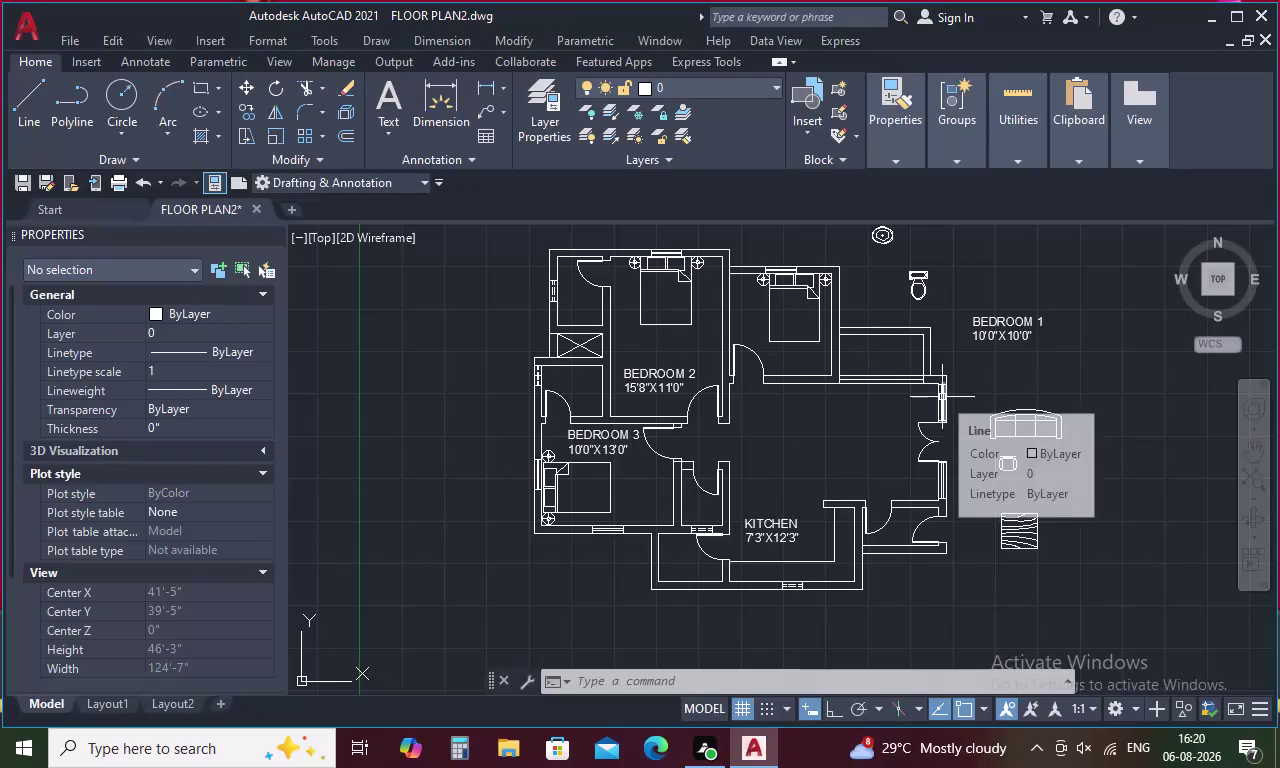
Move the sofa block from beside the drawing against the living-room wall below Bedroom 2.
scroll(down, 3)
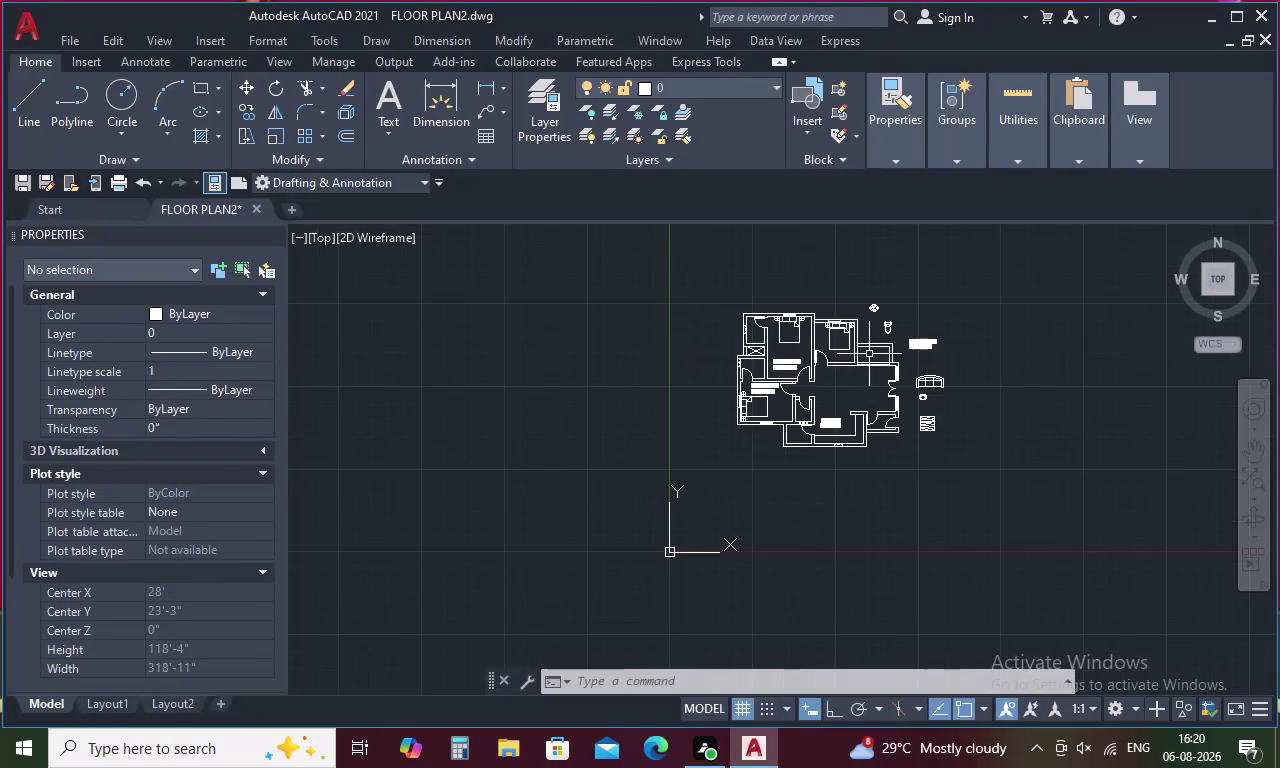
scroll(up, 3)
scroll(down, 3)
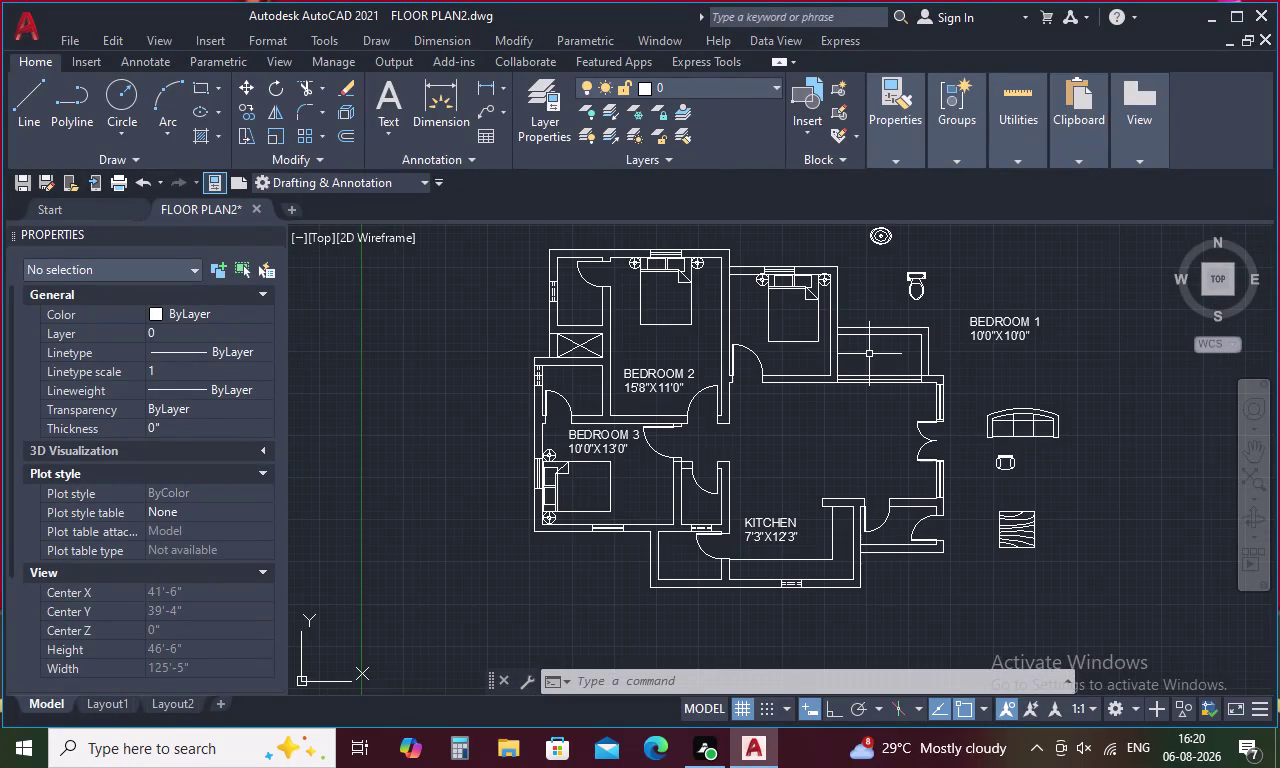
click(1029, 431)
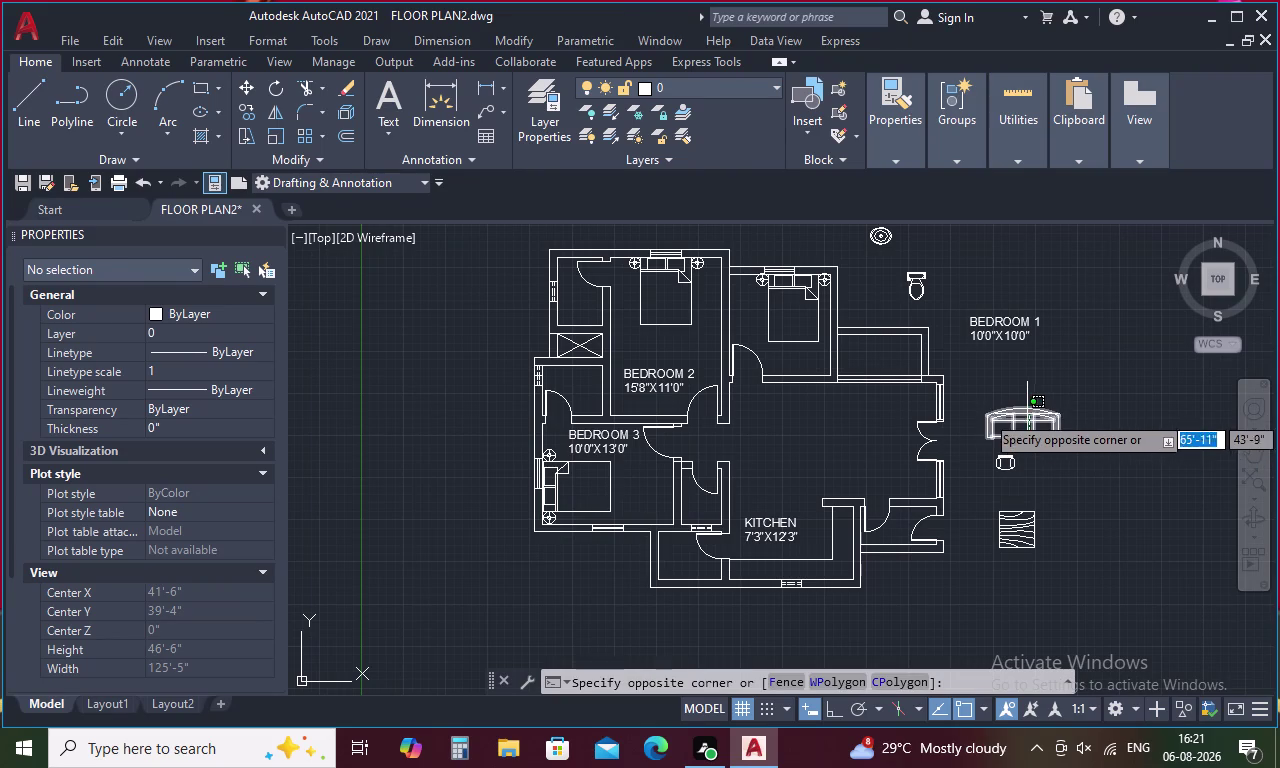
click(1025, 414)
right_click(1025, 414)
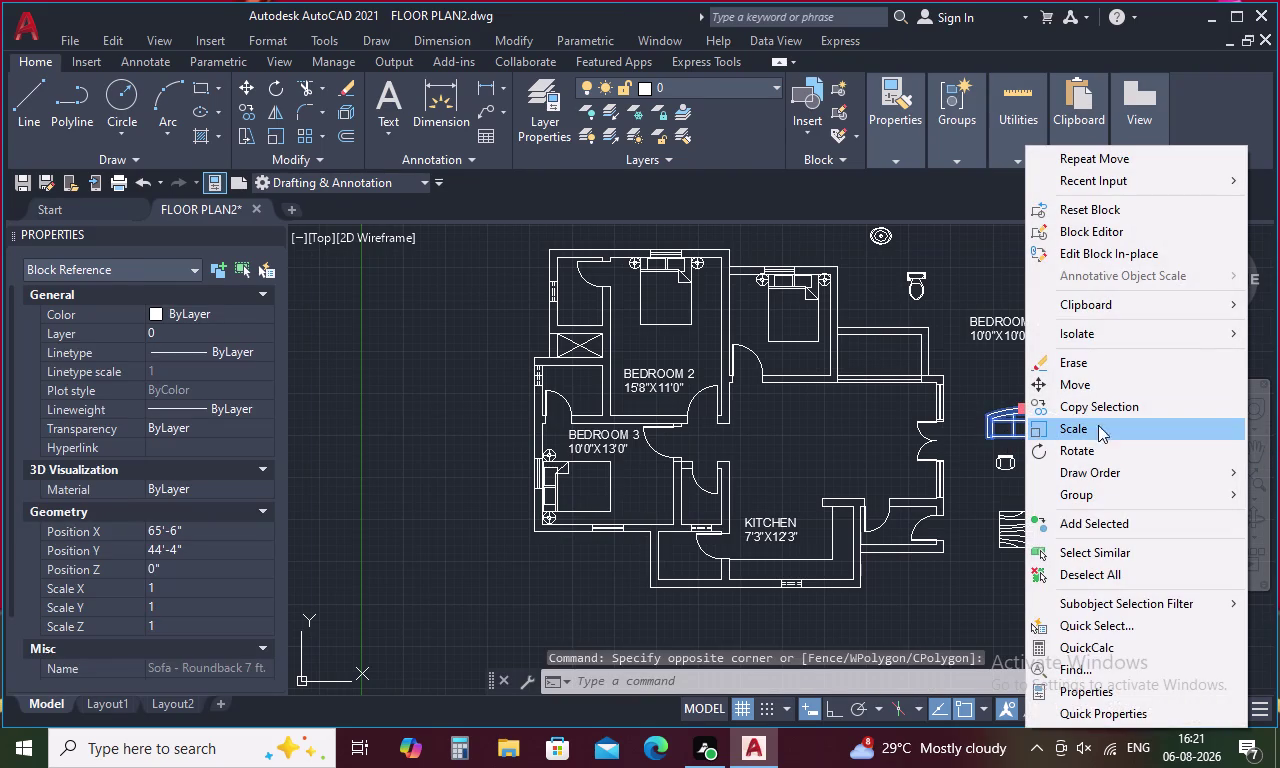
click(1076, 382)
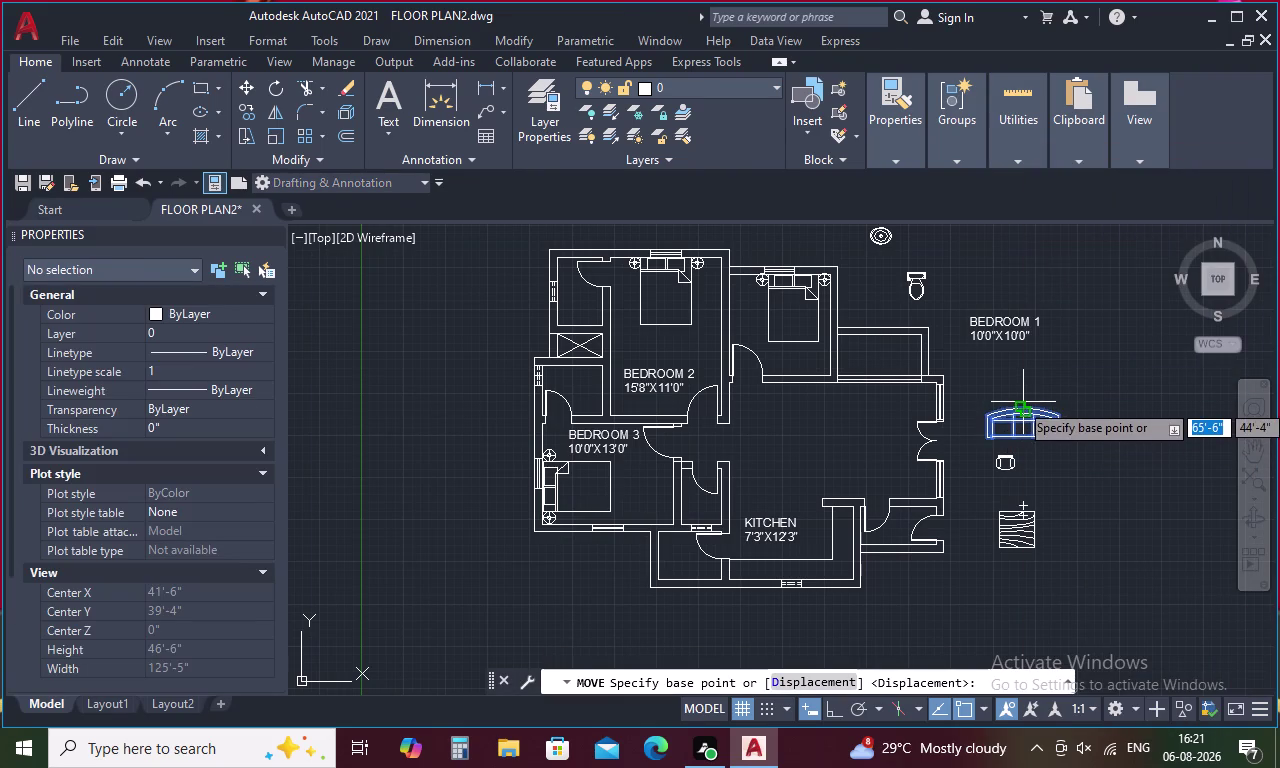
click(1023, 408)
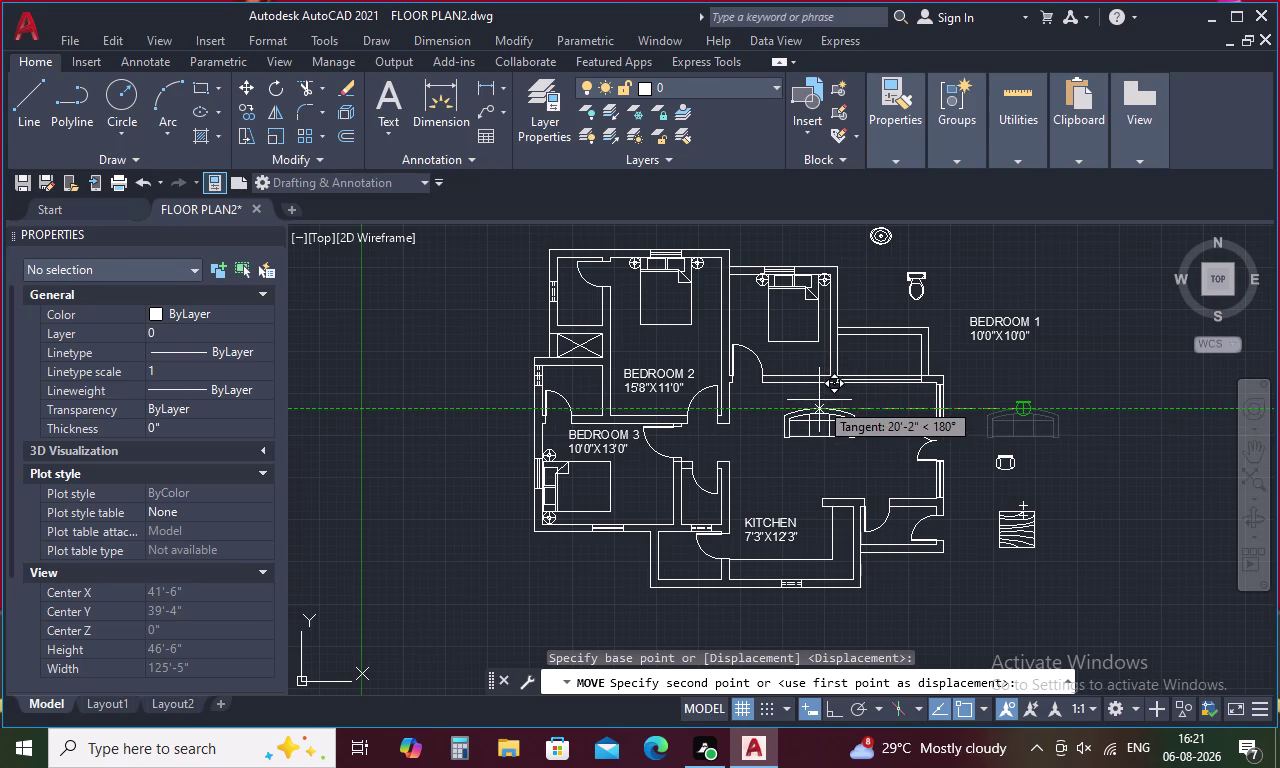
click(819, 393)
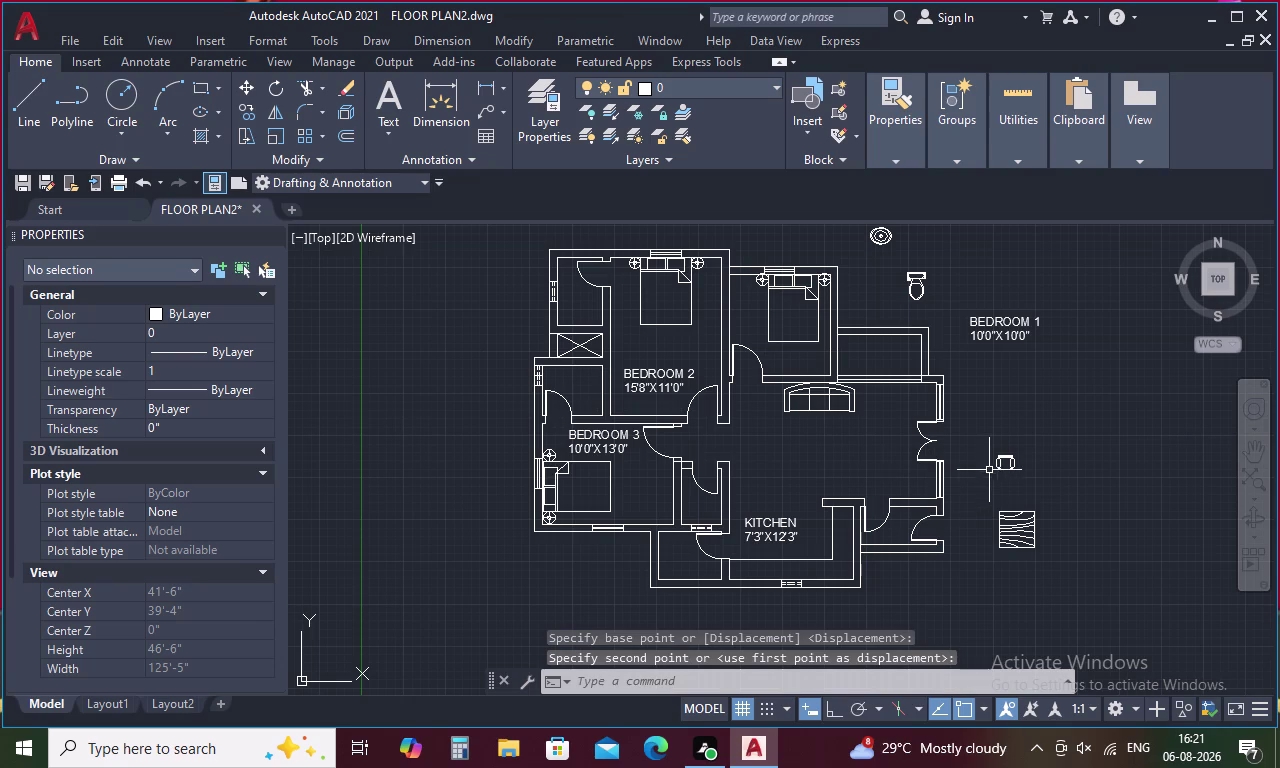
click(997, 467)
Move the desk chair into the living area next to the sofa.
right_click(1007, 462)
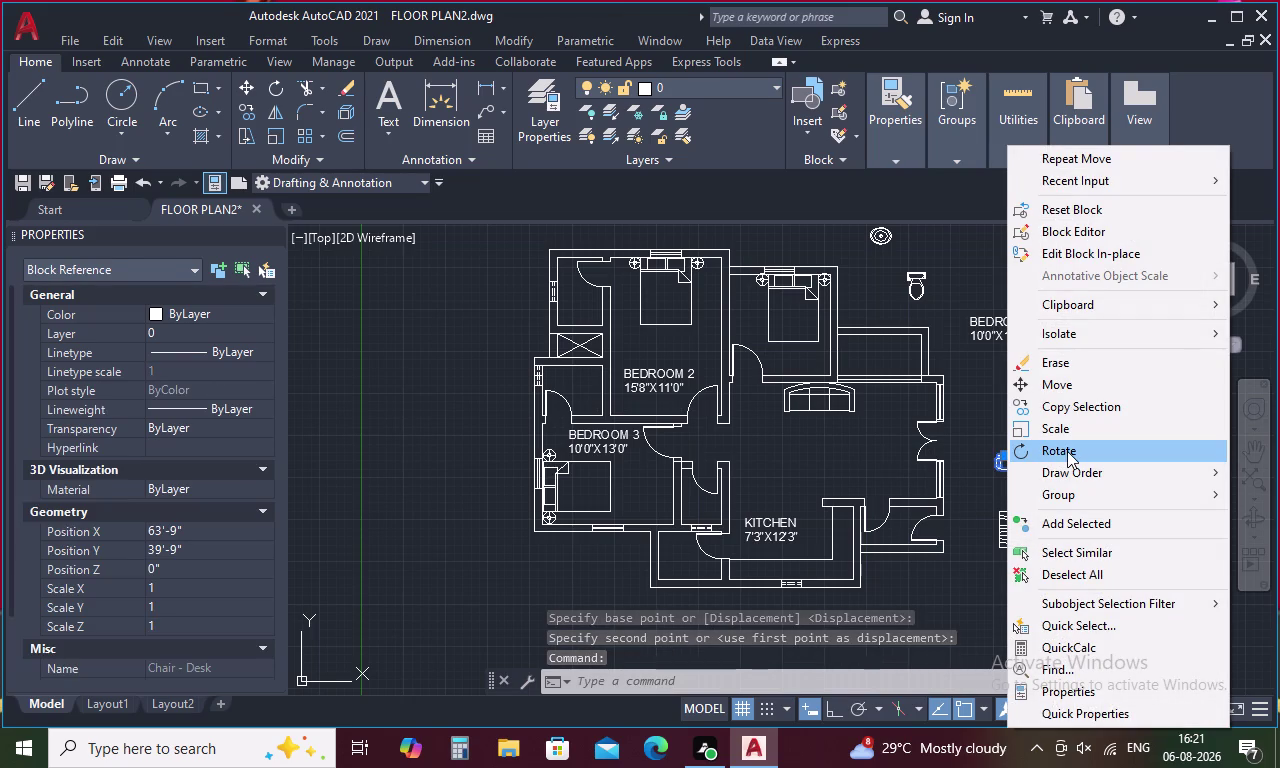
click(1061, 379)
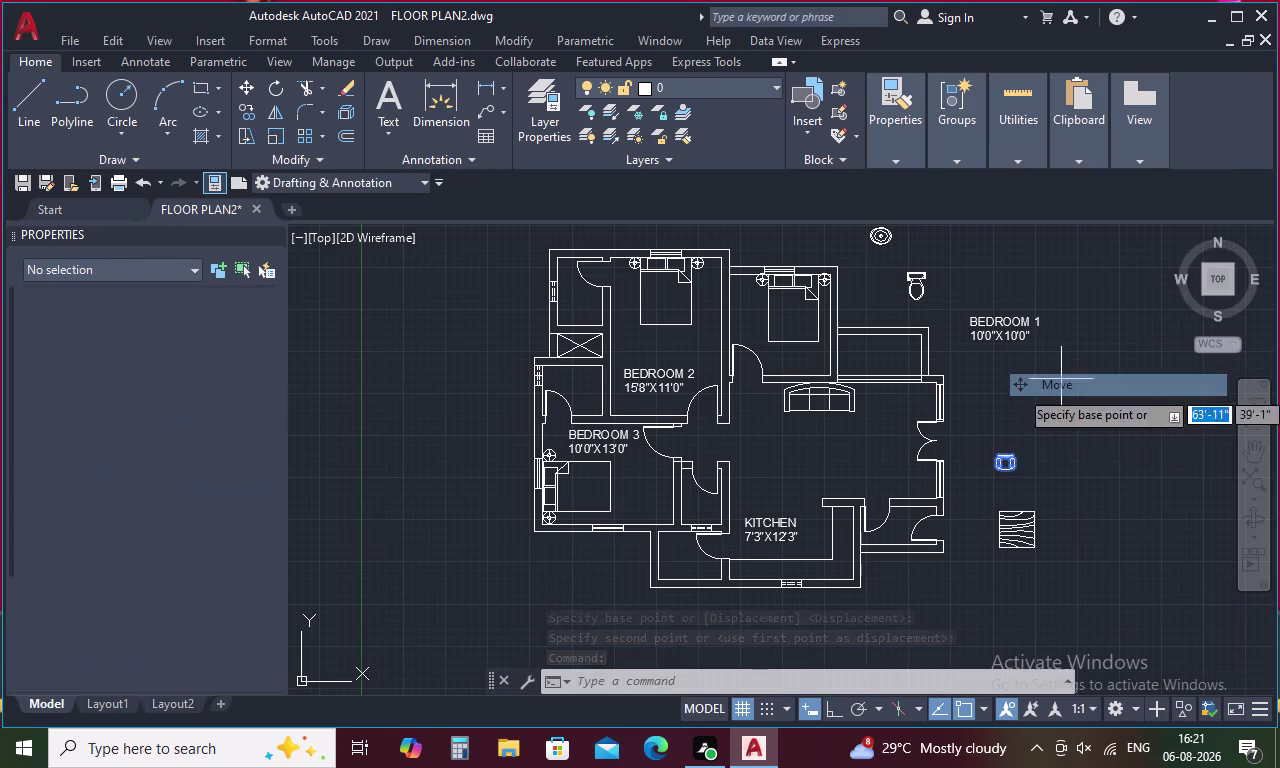
click(1002, 452)
click(873, 421)
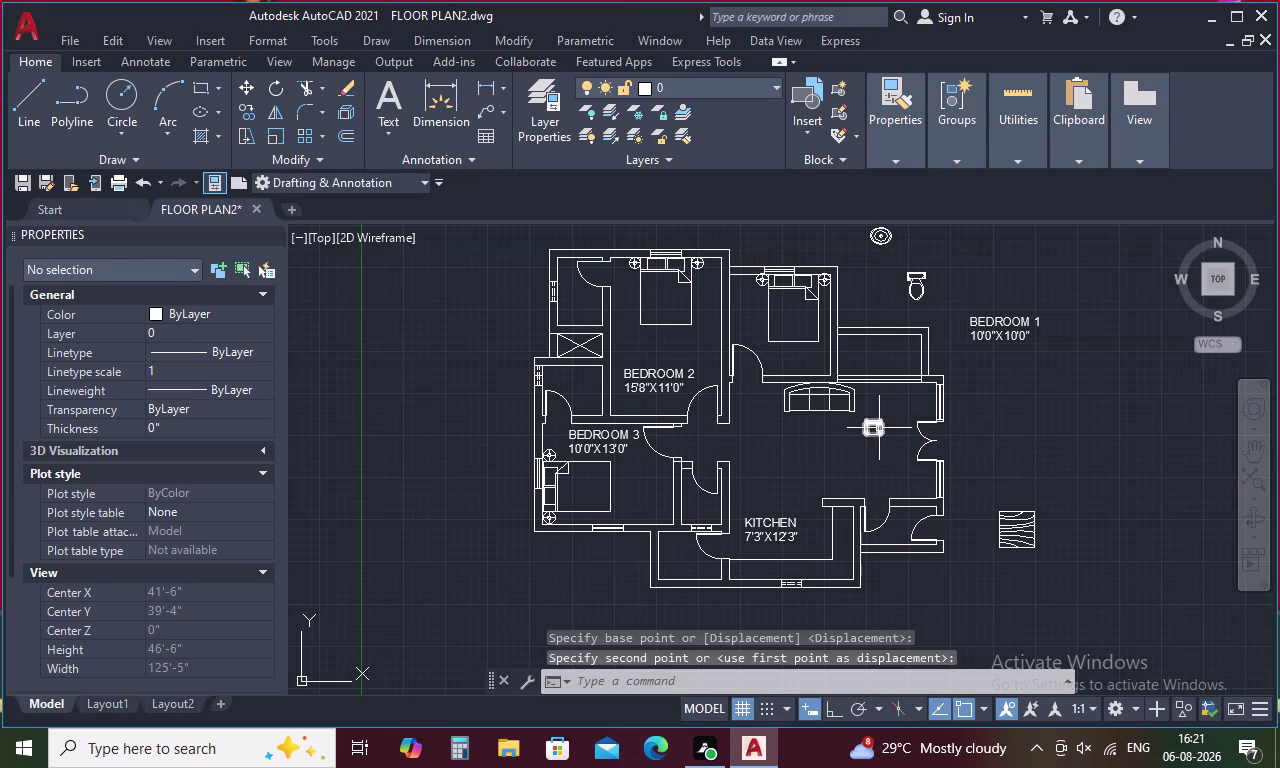
Rotate the desk chair 90° with ortho mode on.
click(879, 428)
right_click(879, 428)
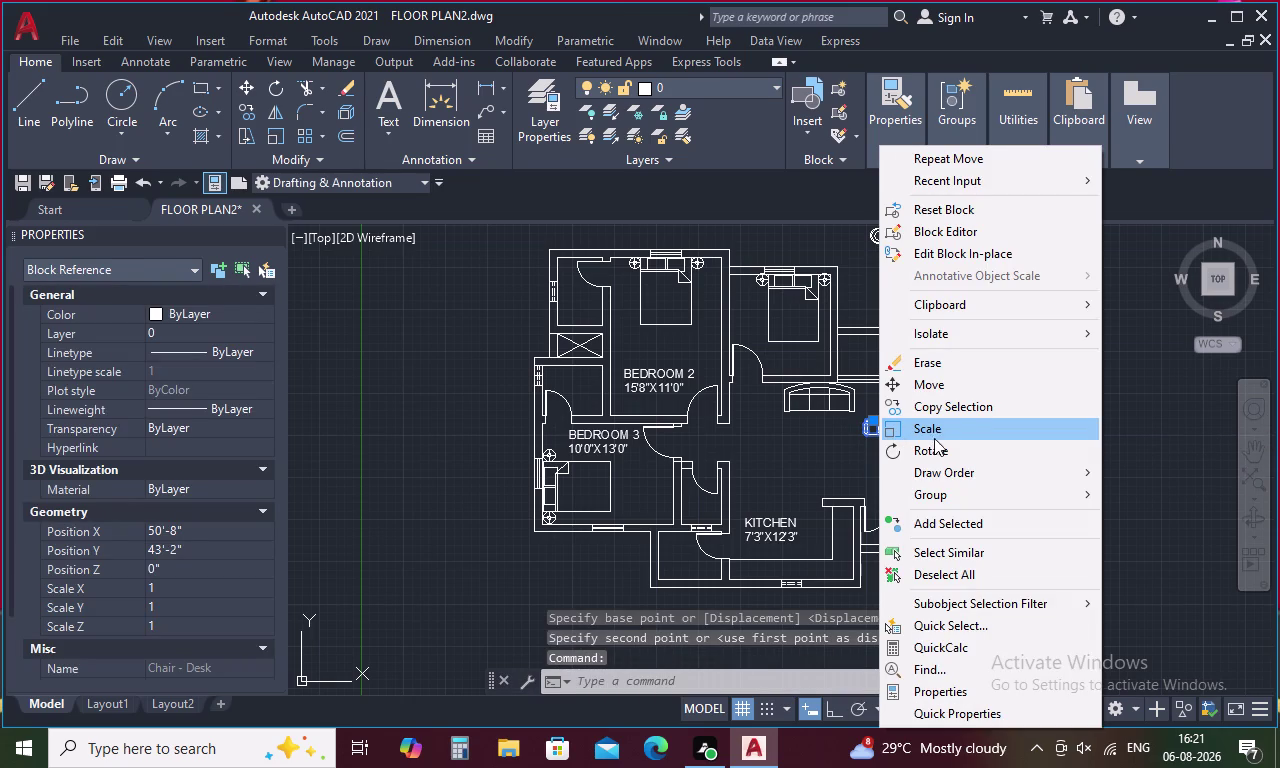
click(934, 450)
click(872, 420)
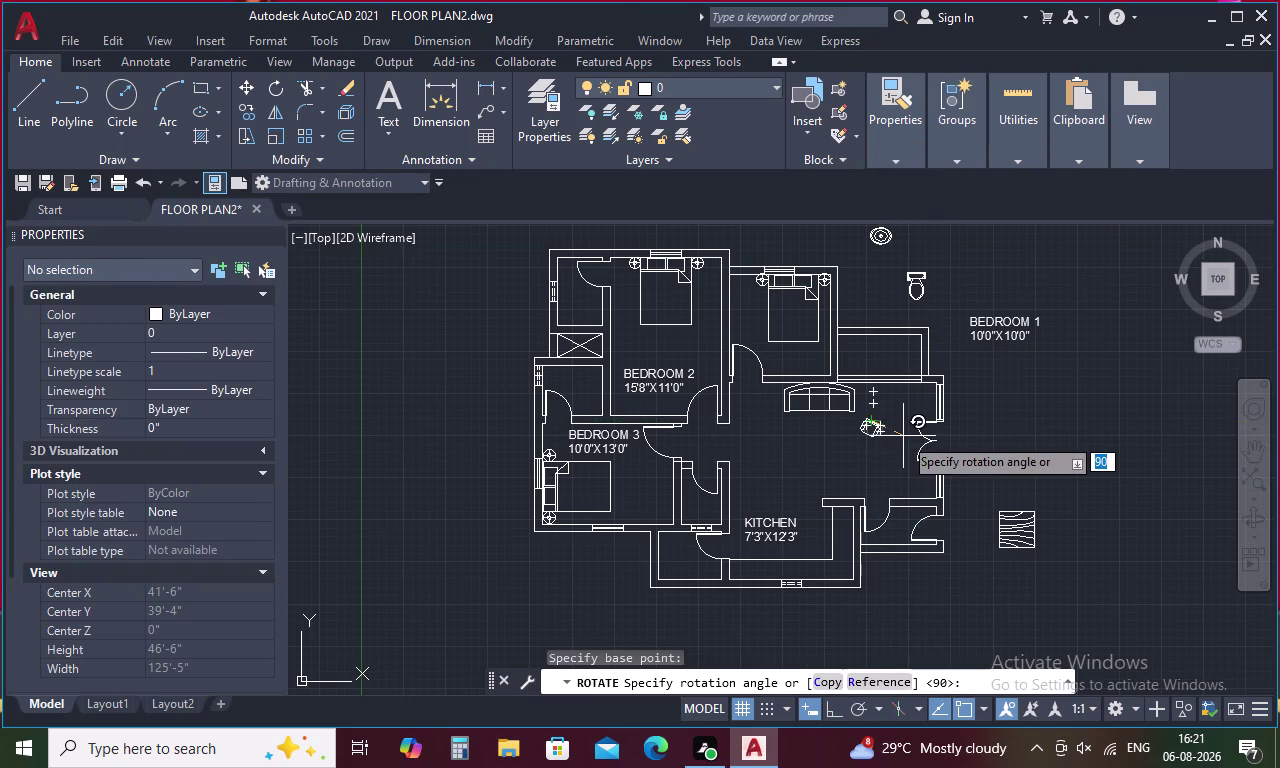
key(F8)
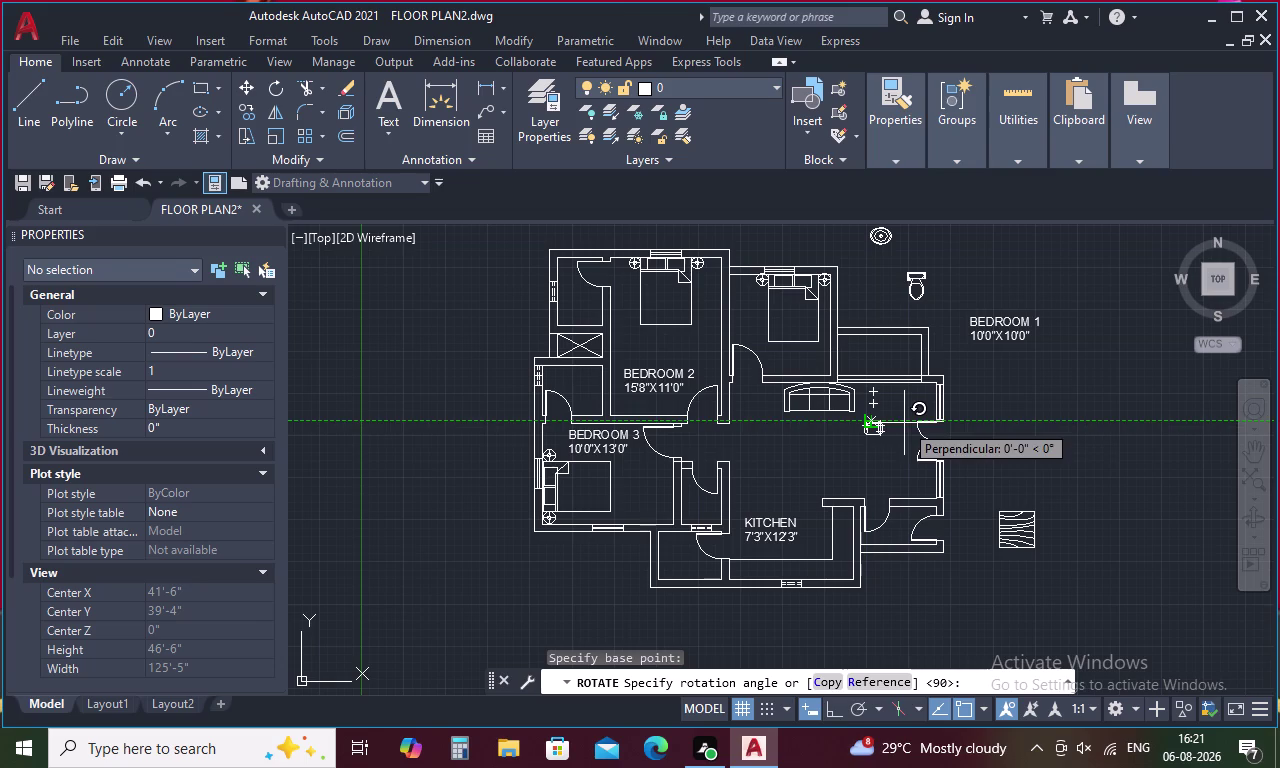
click(890, 469)
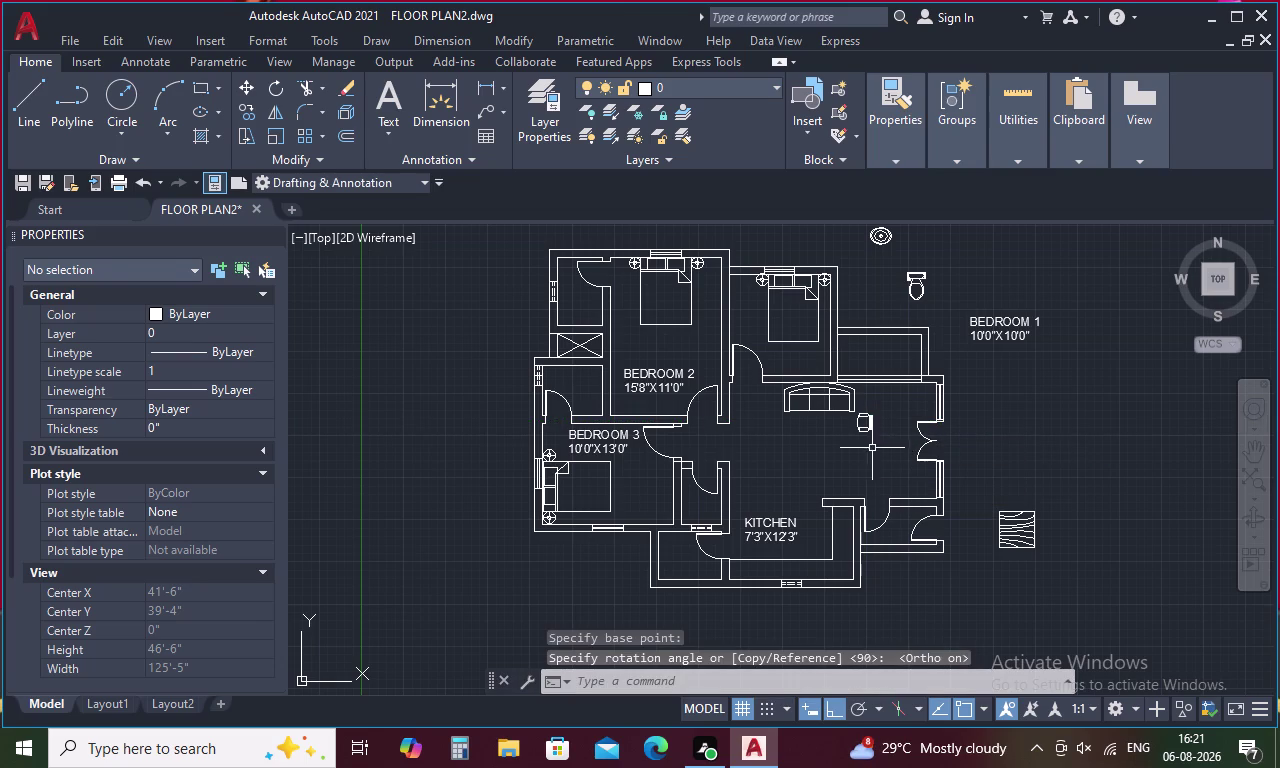
Scale the desk chair by a factor of 2.
click(869, 425)
right_click(869, 425)
click(925, 429)
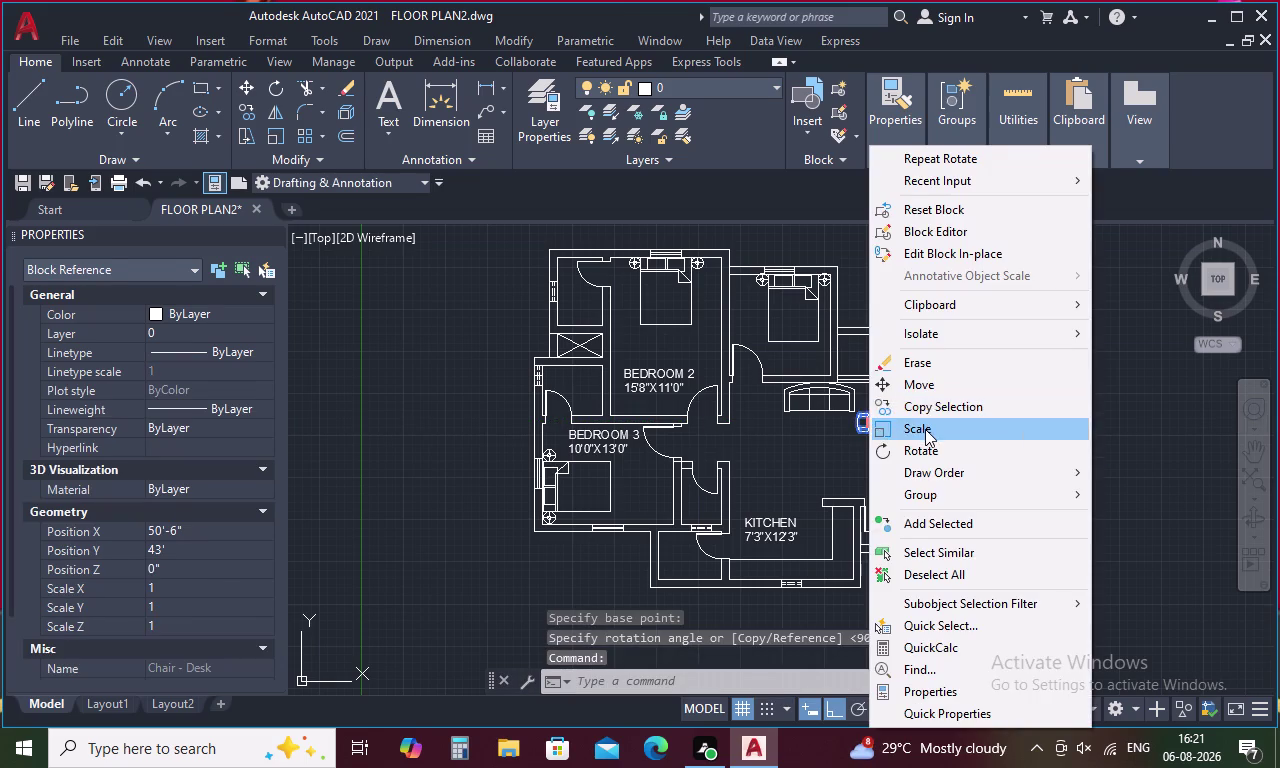
click(862, 411)
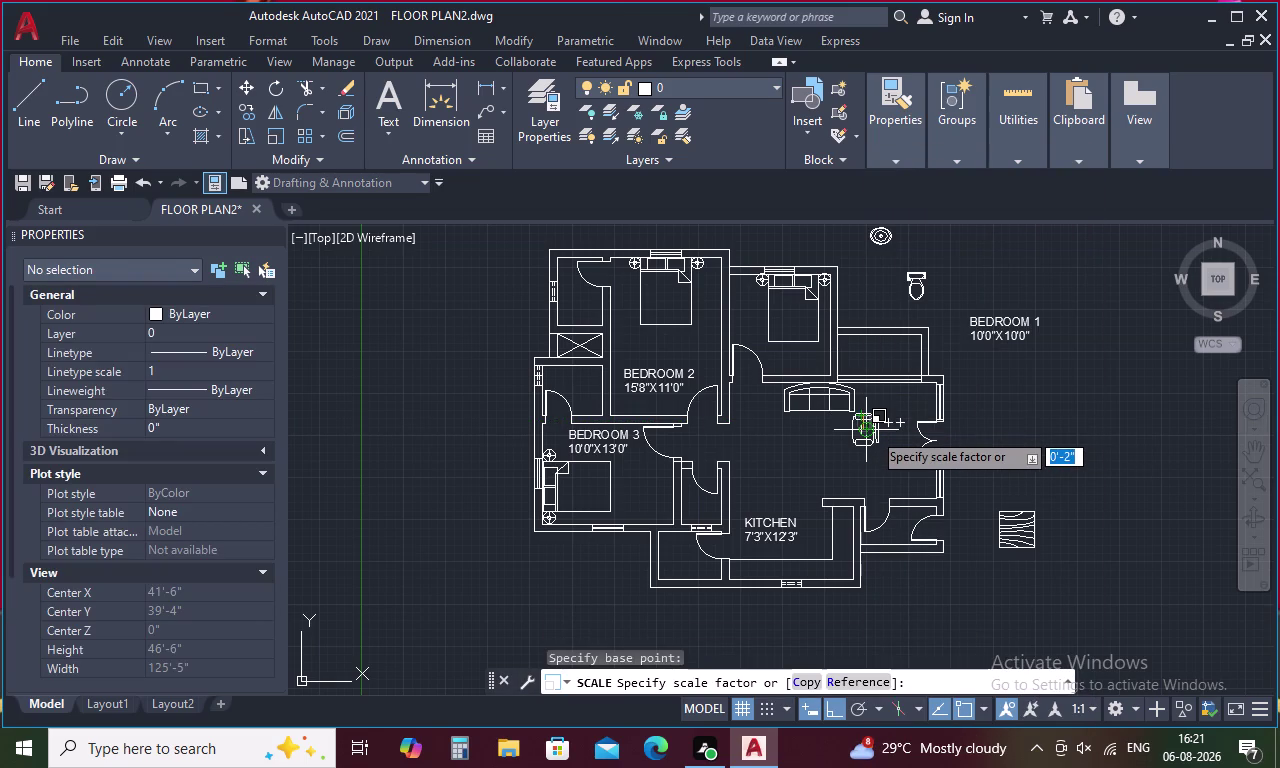
click(872, 431)
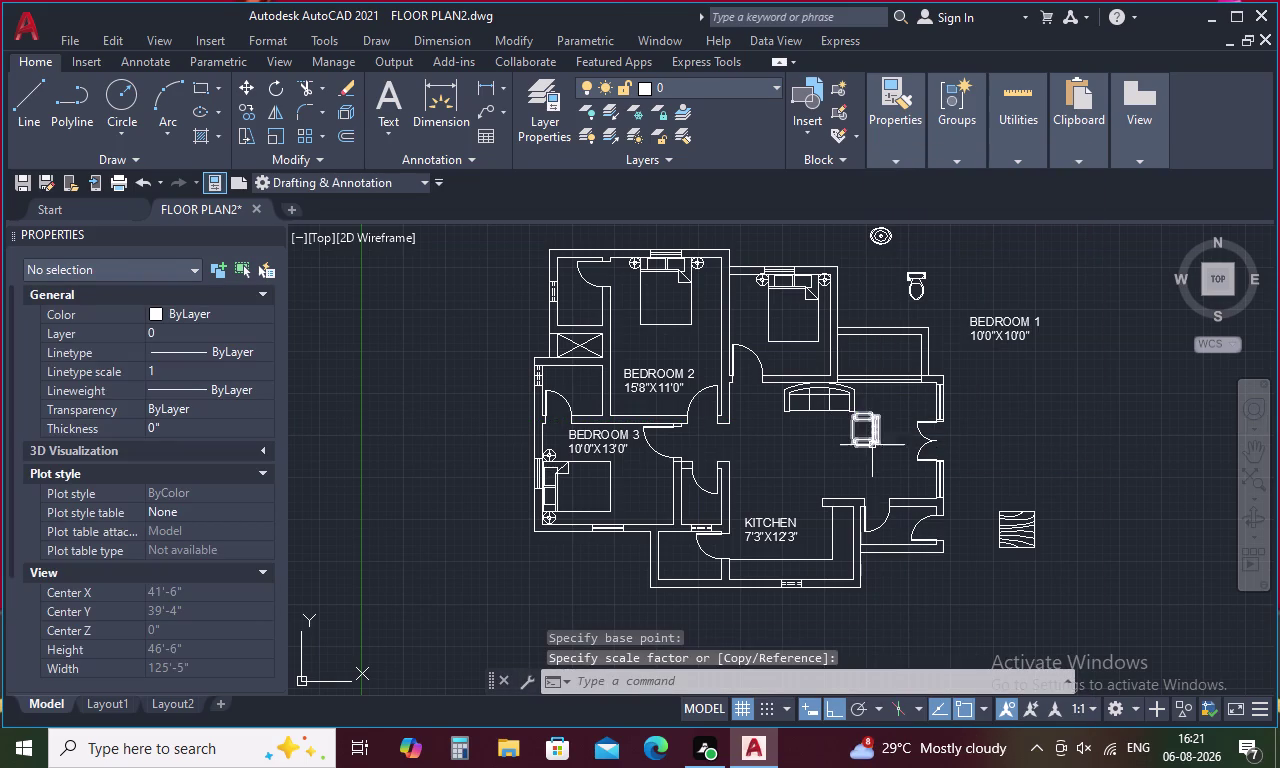
click(874, 439)
right_click(874, 439)
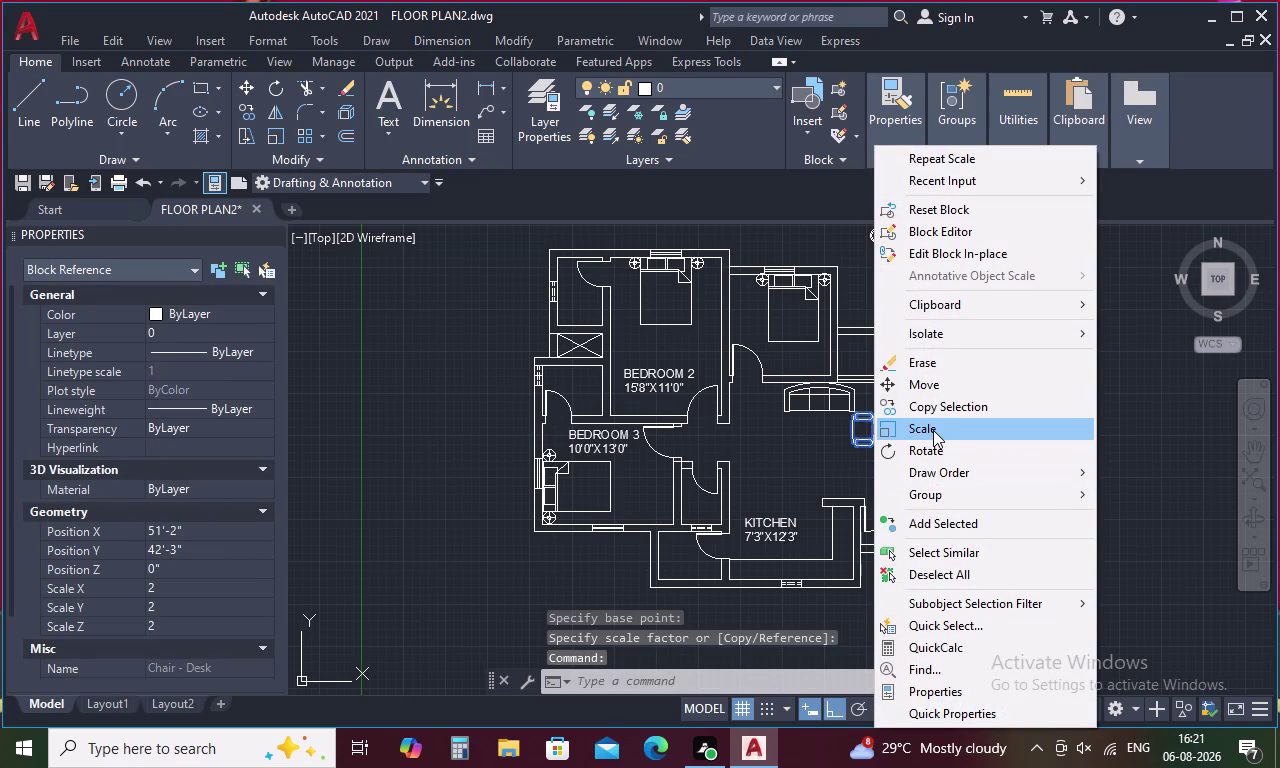
key(Escape)
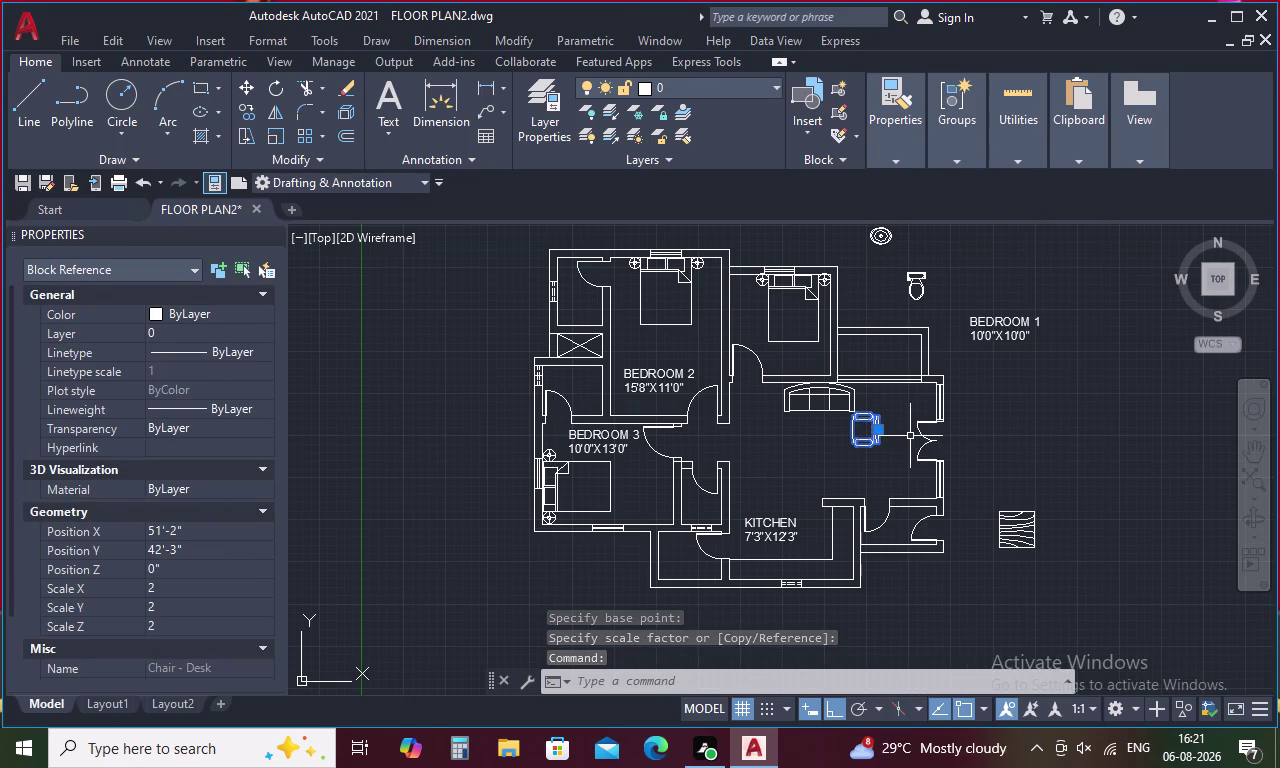
Start the MIRROR command using the MI alias.
key(m)
key(i)
key(space)
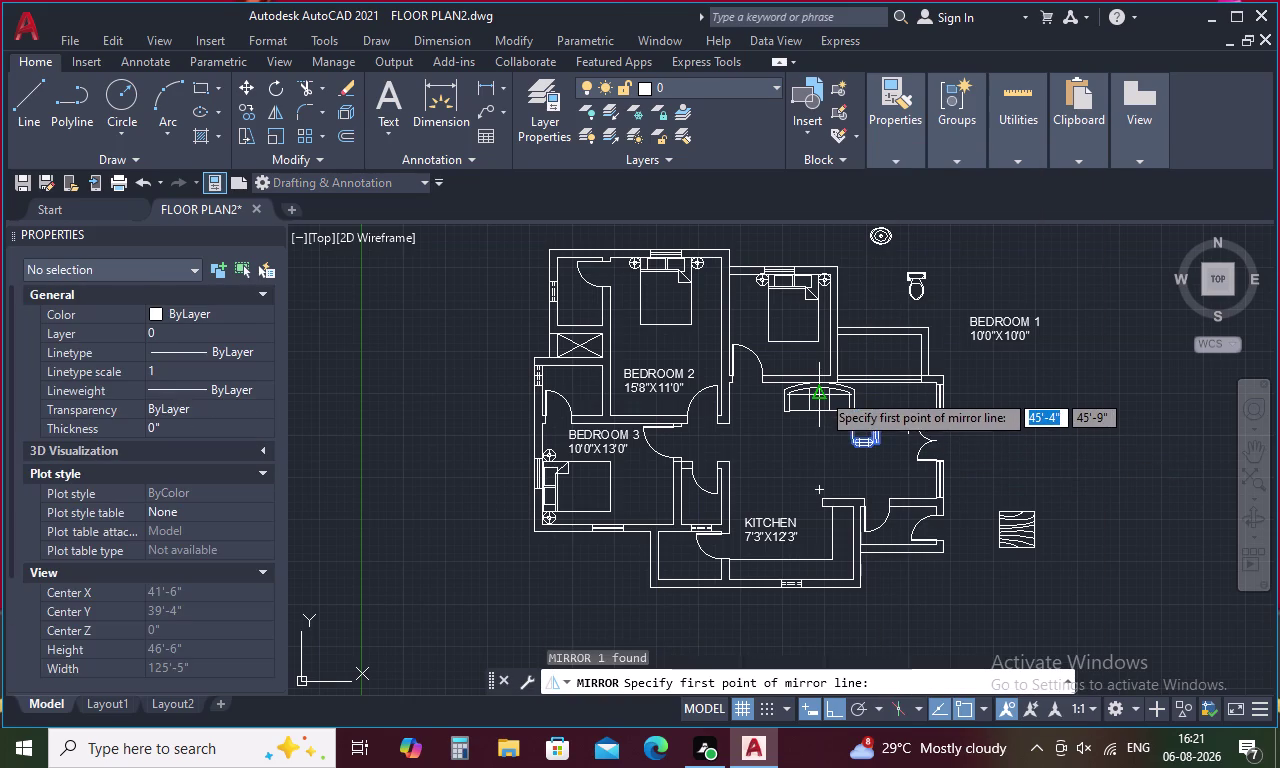
Mirror the chair about a vertical line through the sofa centre, keeping the original.
click(821, 390)
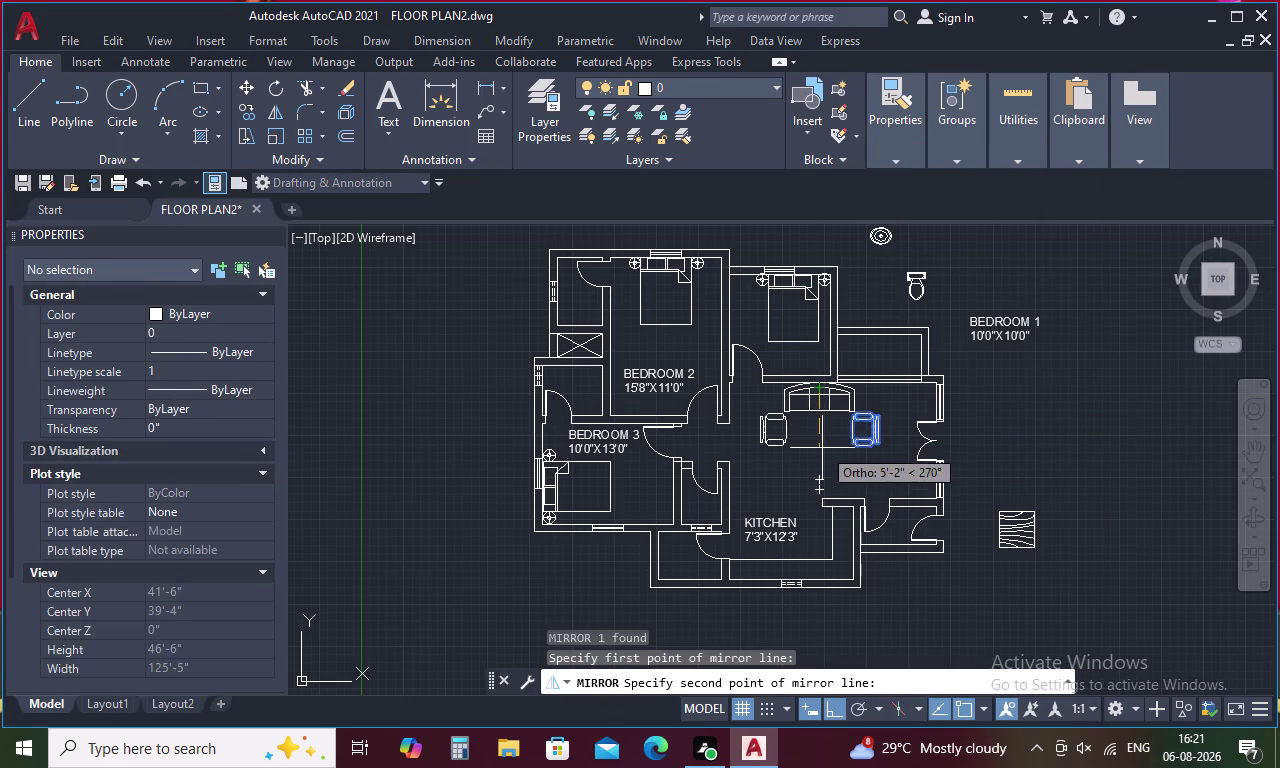
click(822, 448)
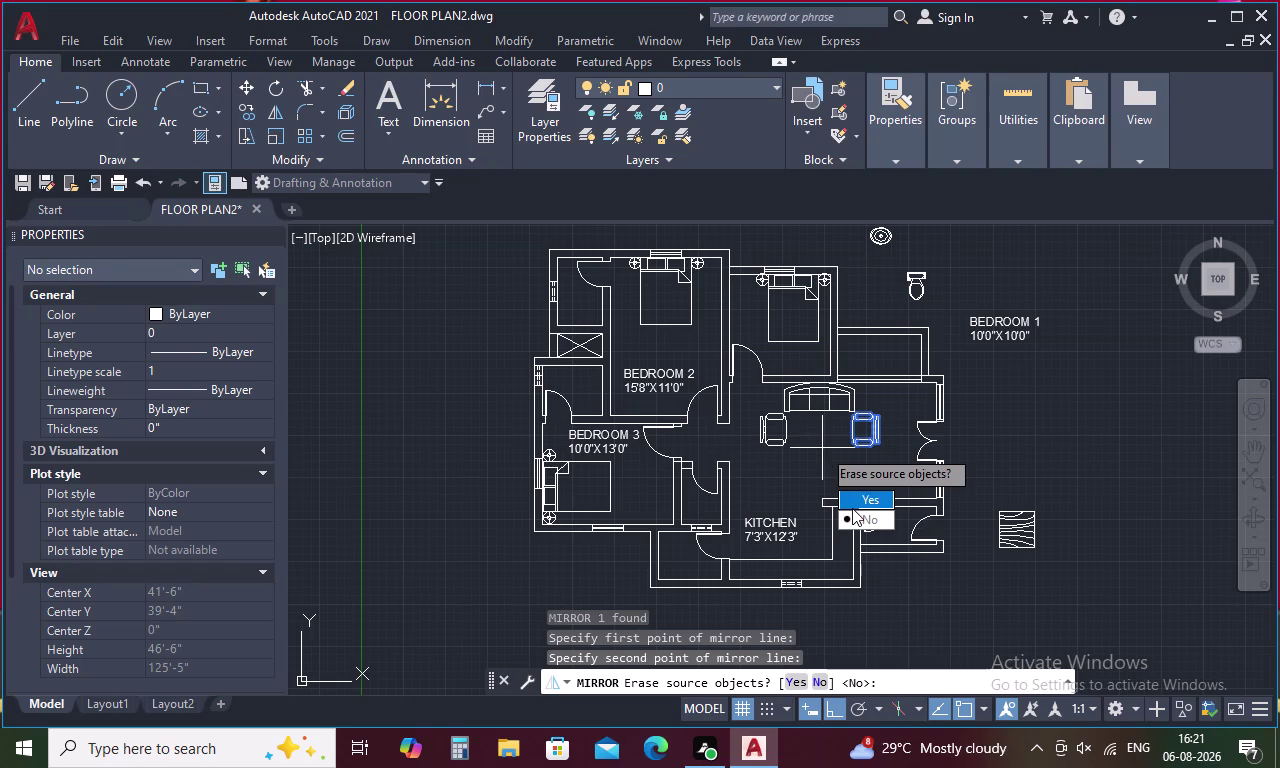
drag(865, 518, 822, 448)
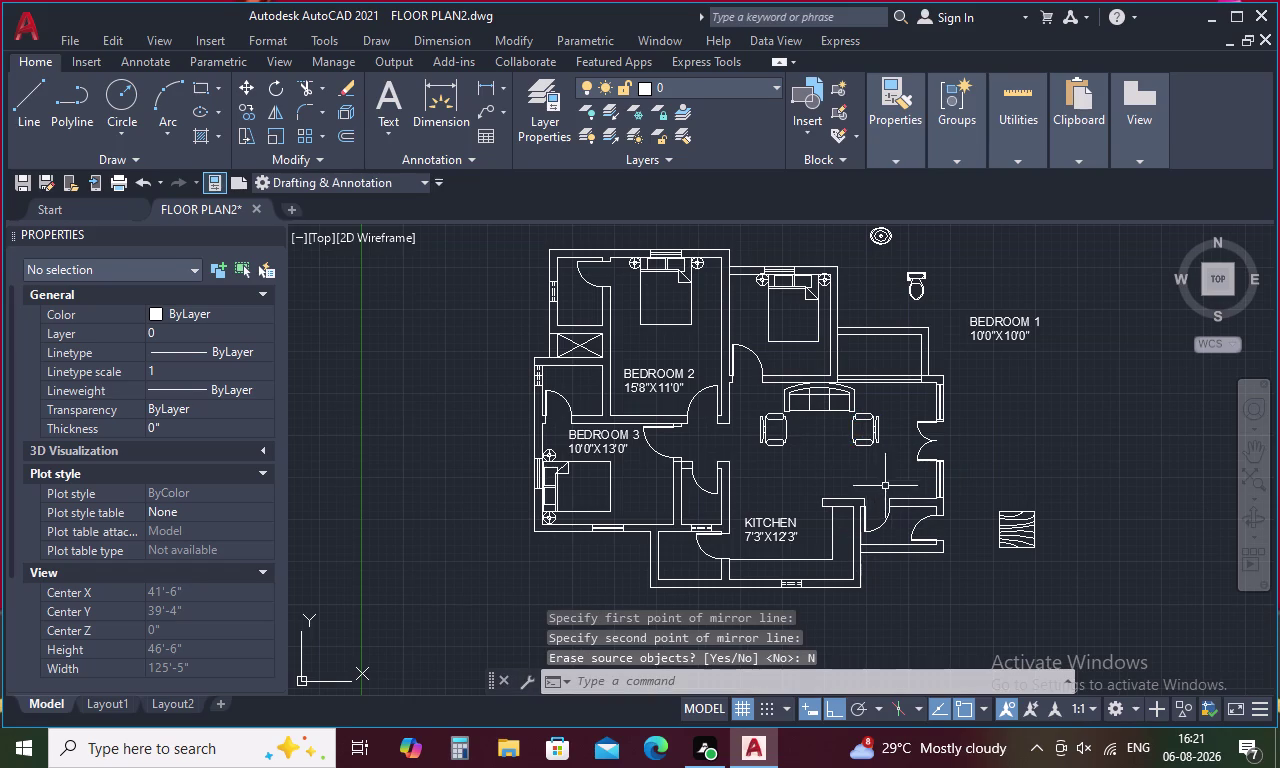
Move the square wooden table between the two chairs.
click(1021, 537)
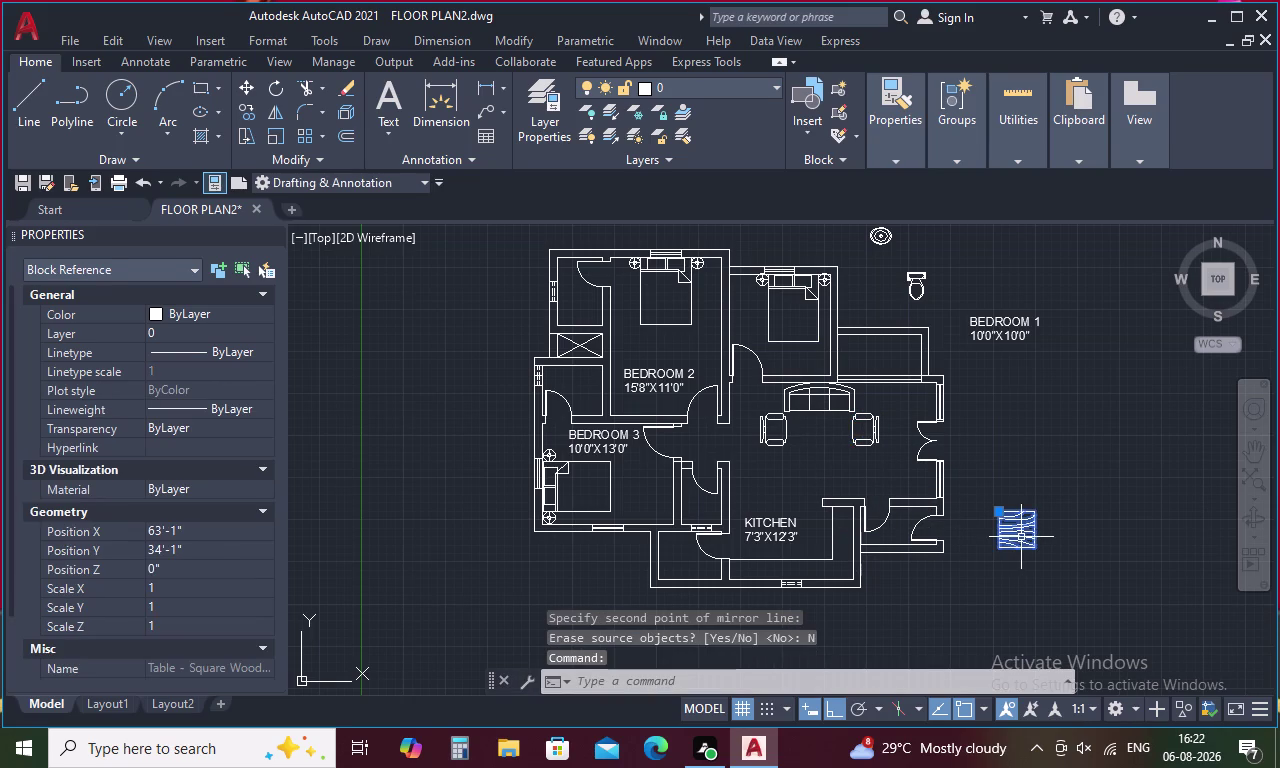
right_click(1021, 537)
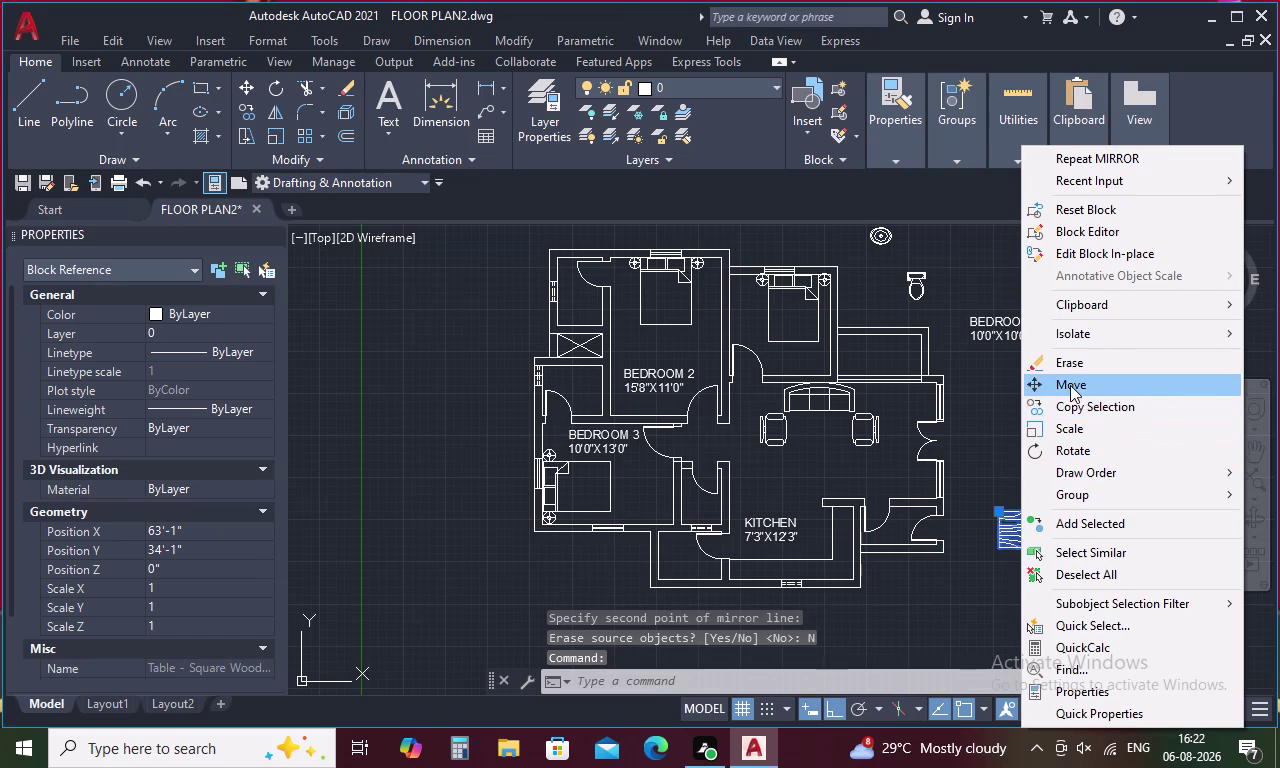
click(1070, 385)
click(1018, 512)
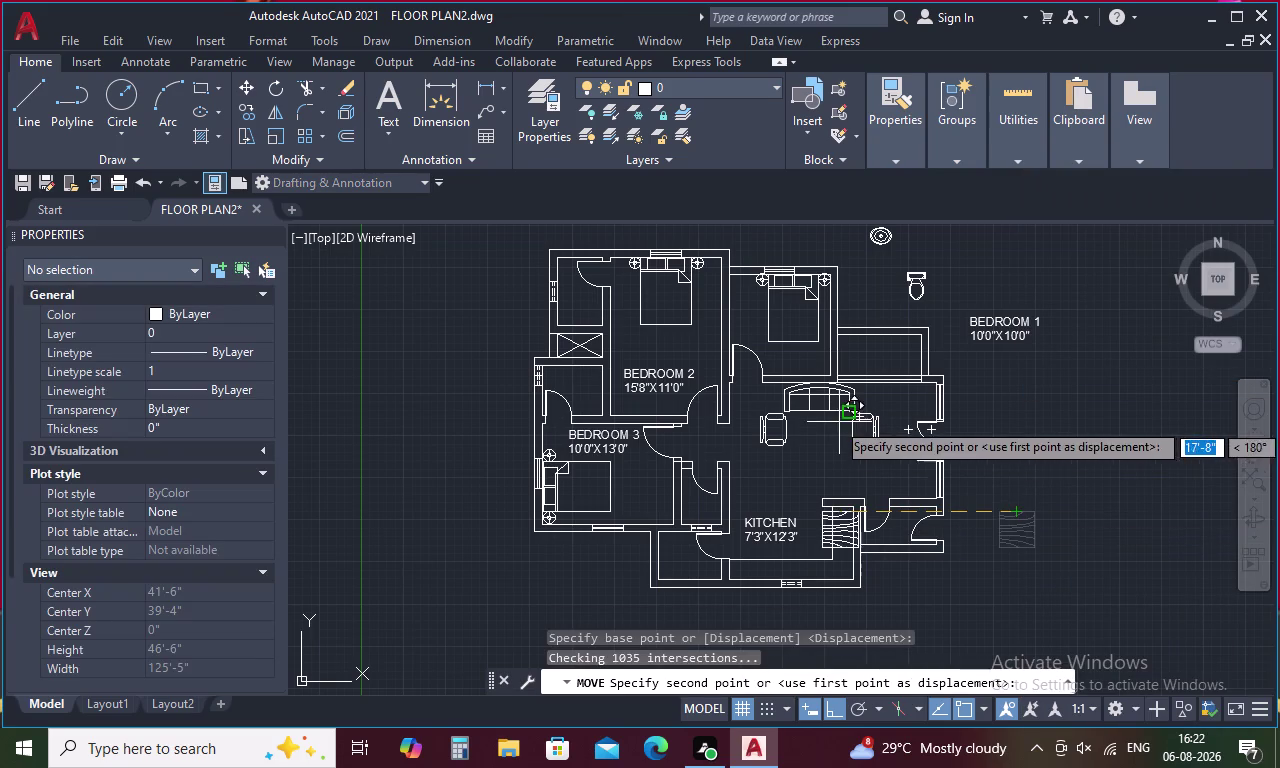
key(F8)
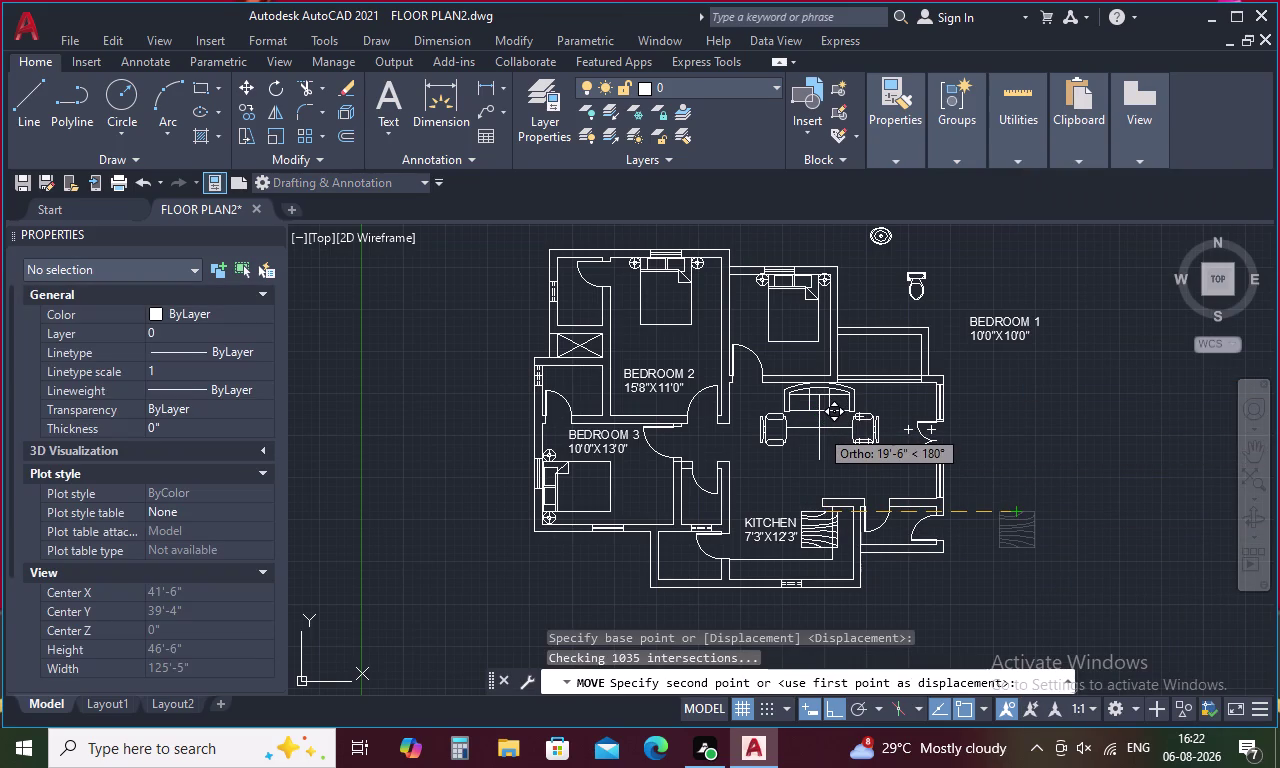
click(816, 422)
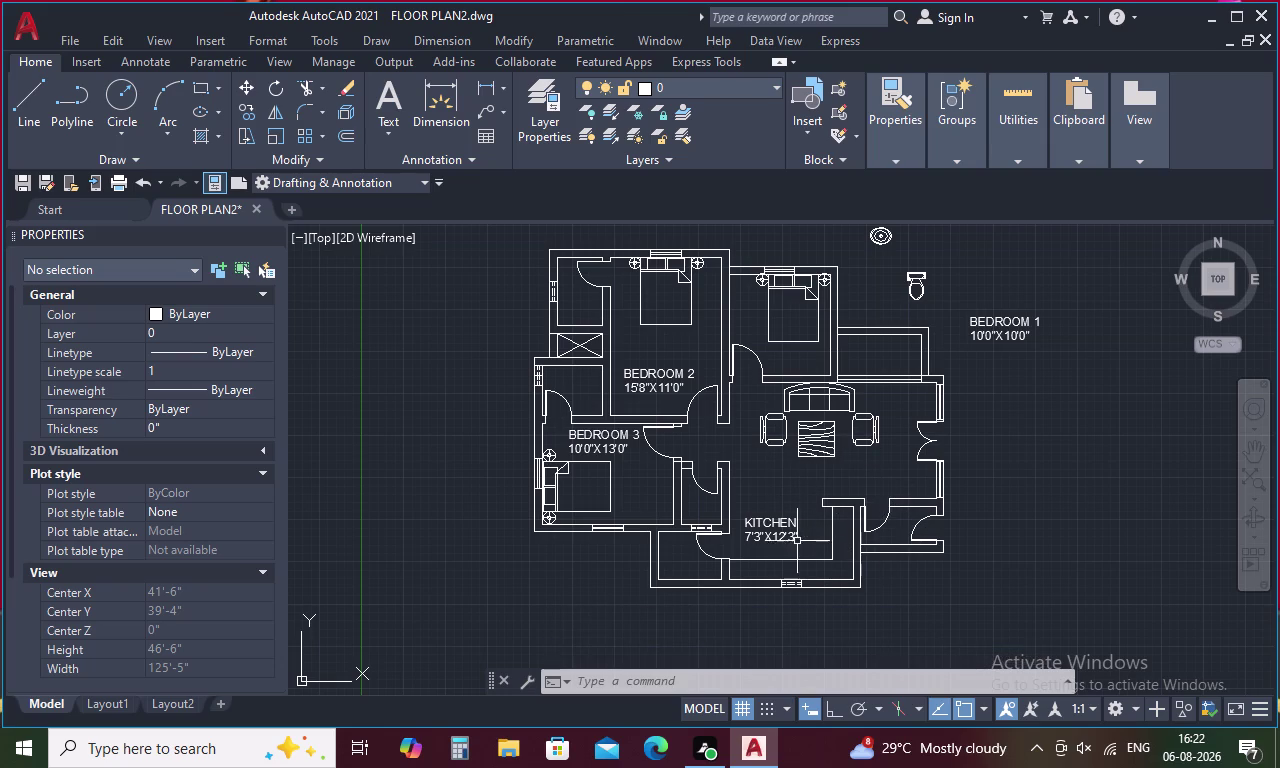
click(916, 273)
right_click(916, 273)
Move the toilet into the bathroom beside Bedroom 2 and snap it onto the wall line.
click(966, 379)
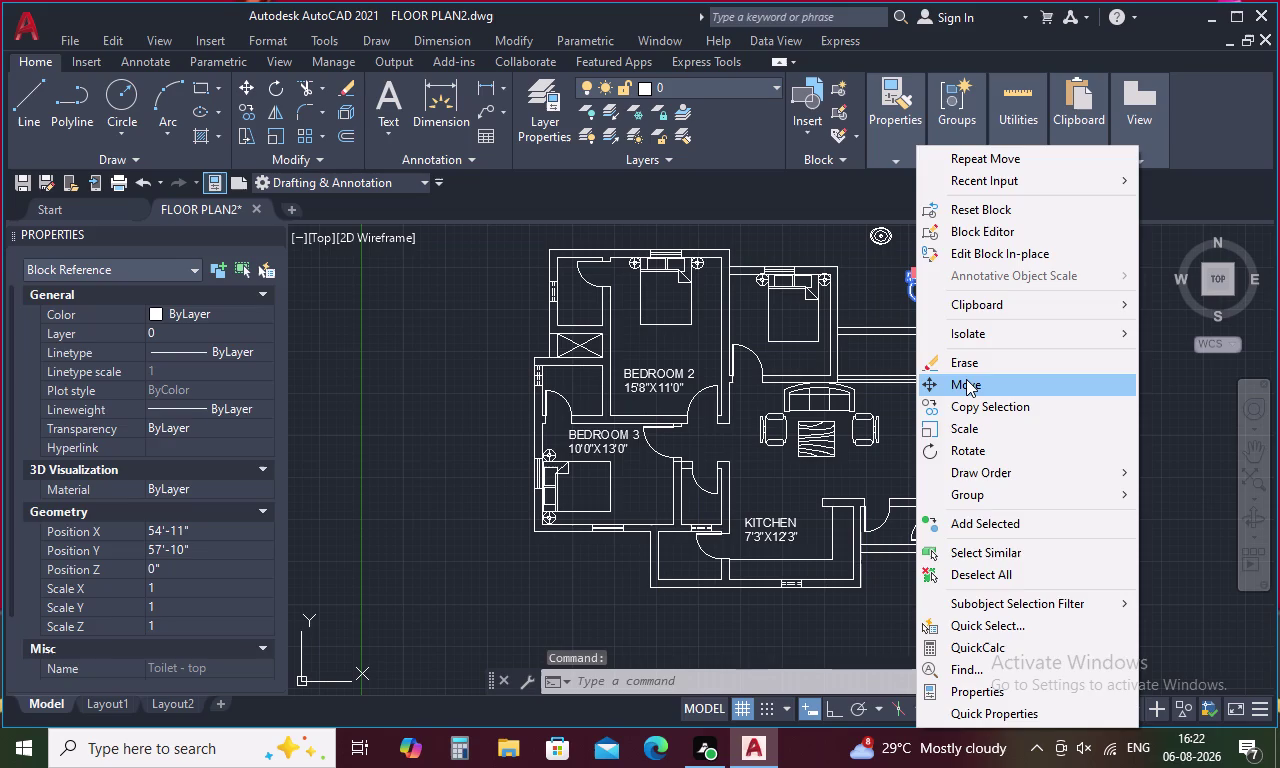
click(916, 273)
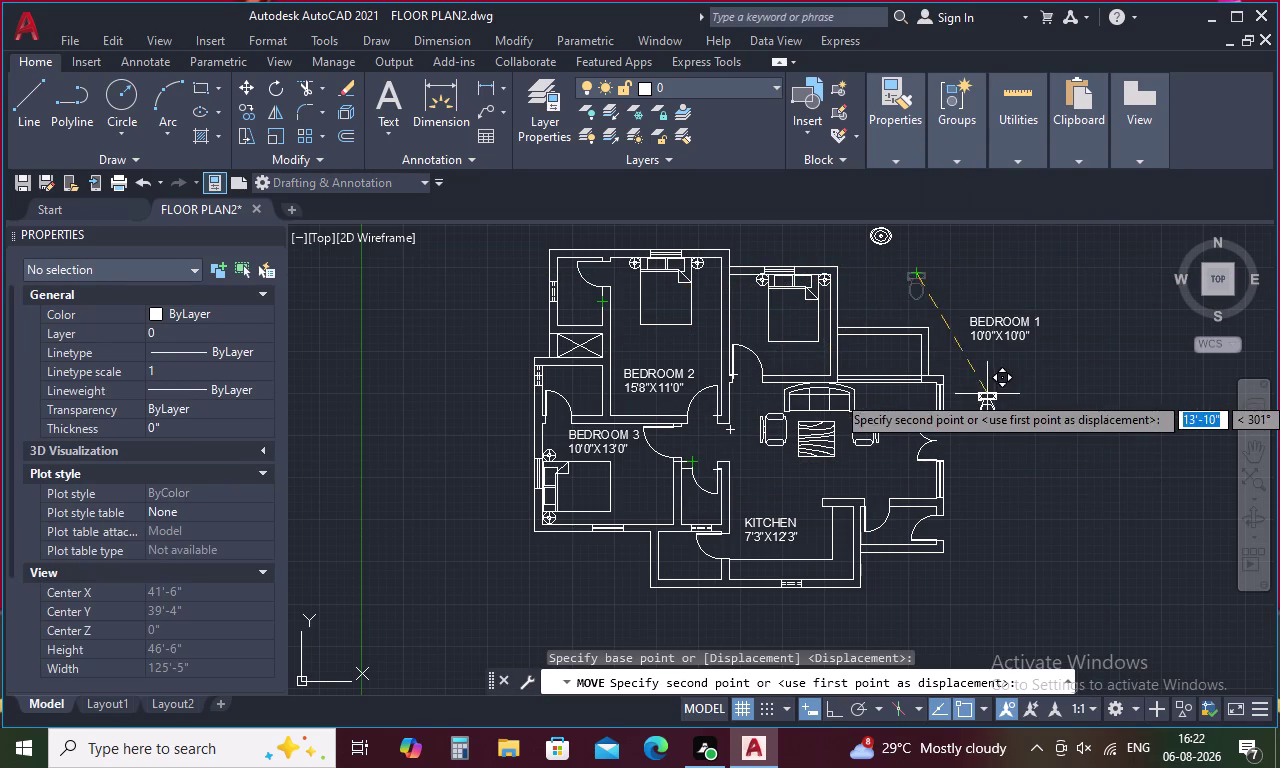
scroll(up, 3)
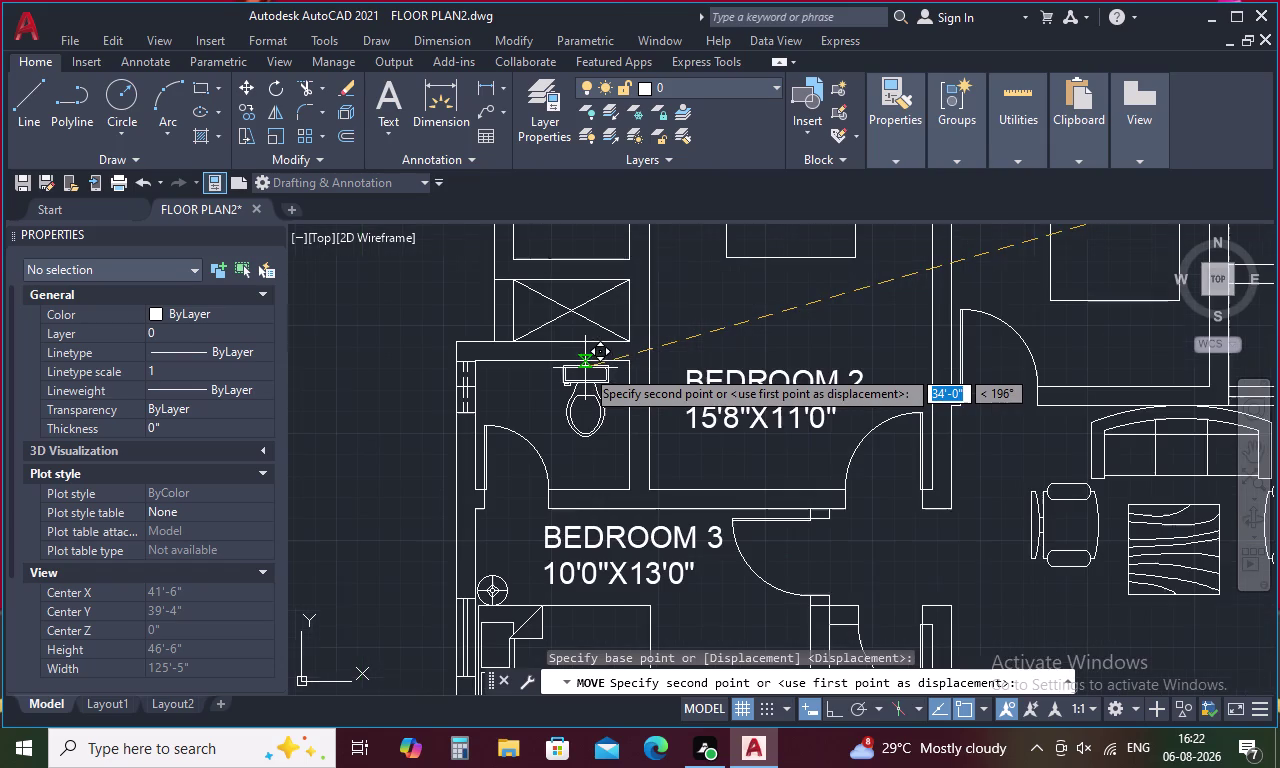
click(598, 366)
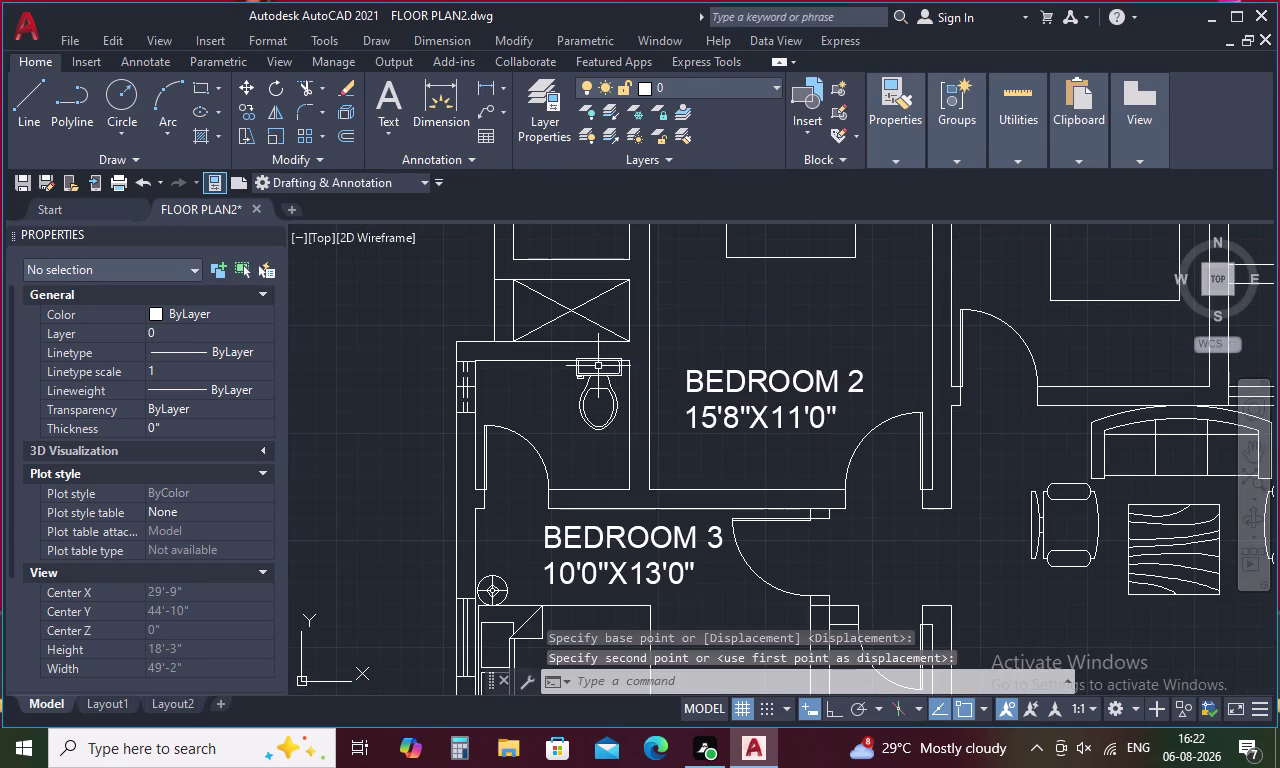
click(598, 360)
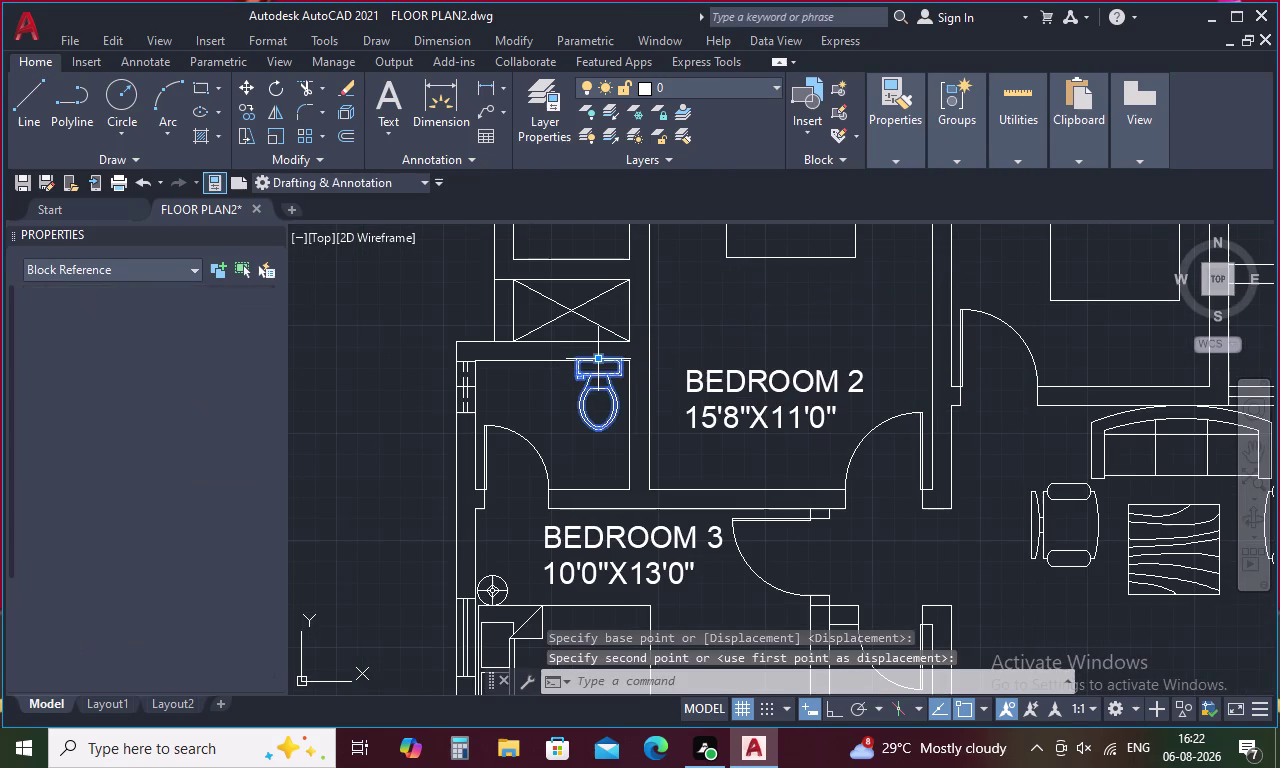
right_click(598, 360)
click(670, 390)
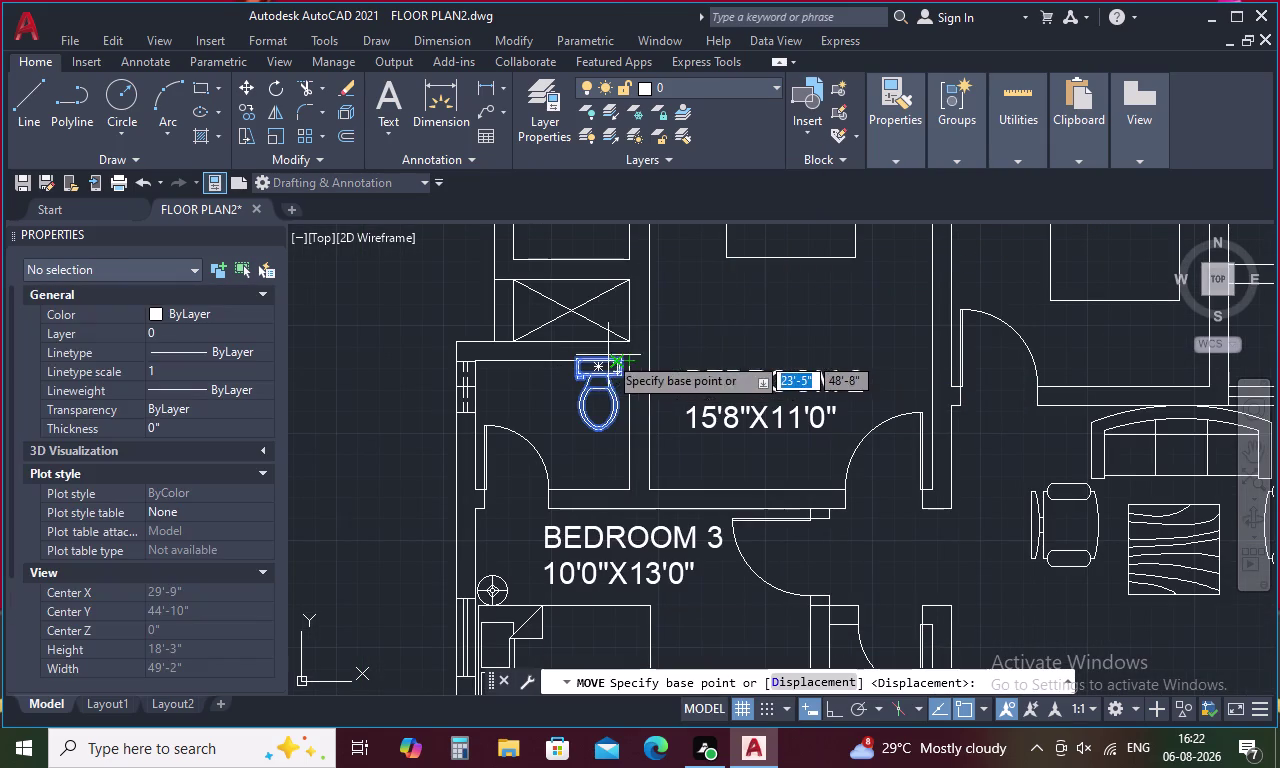
scroll(up, 3)
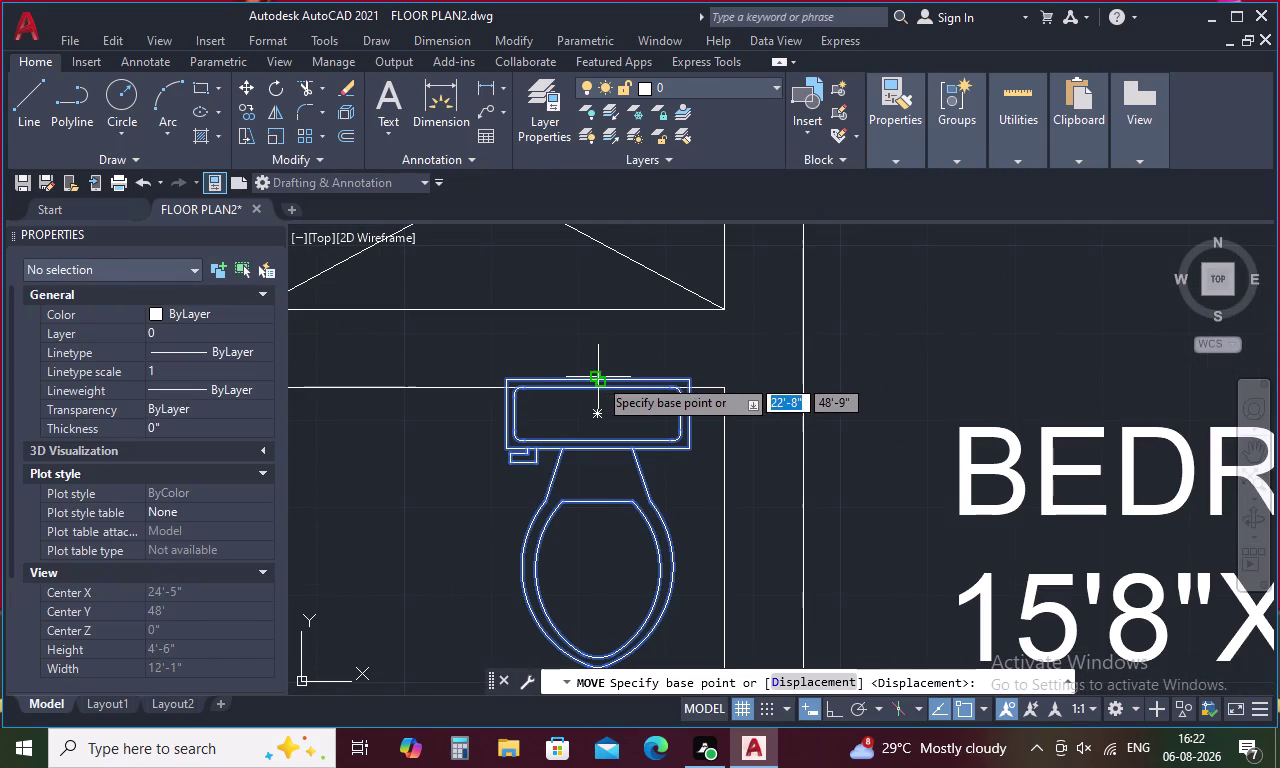
click(598, 377)
click(601, 390)
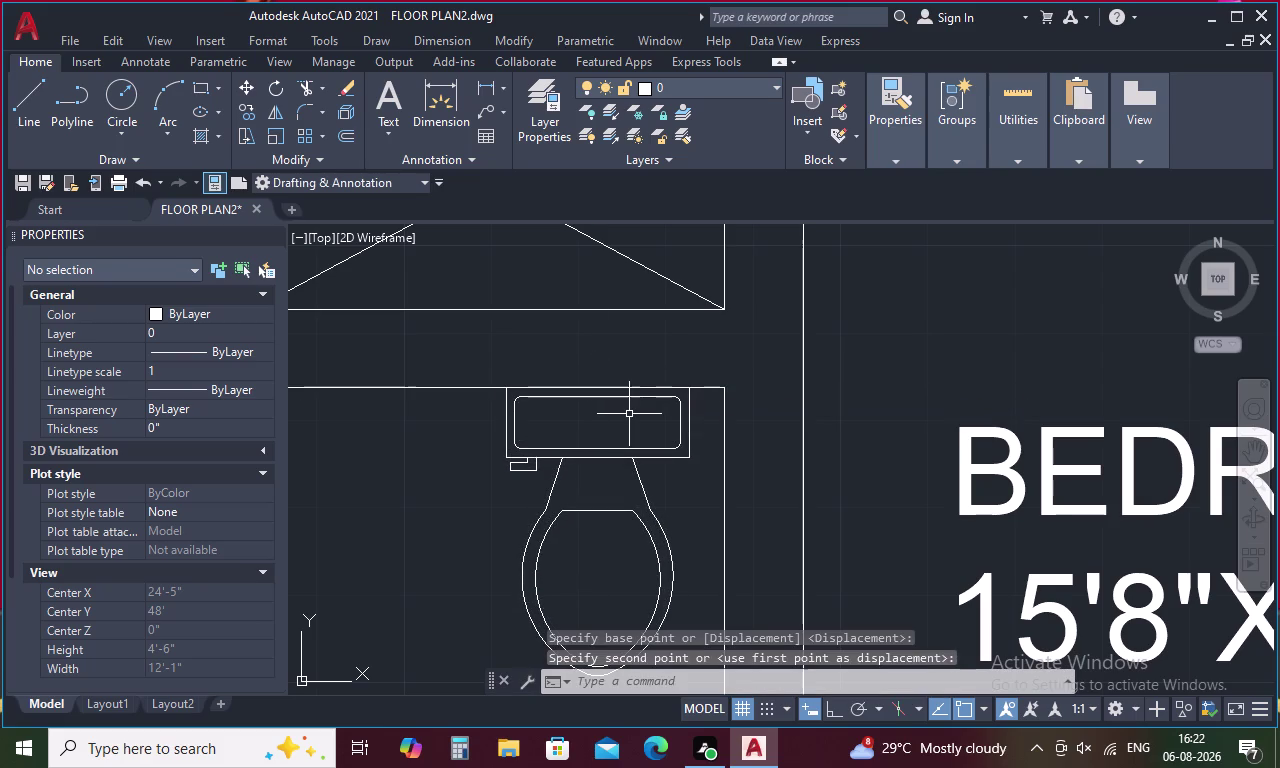
Copy the toilet into the upper bathroom.
click(648, 396)
right_click(648, 396)
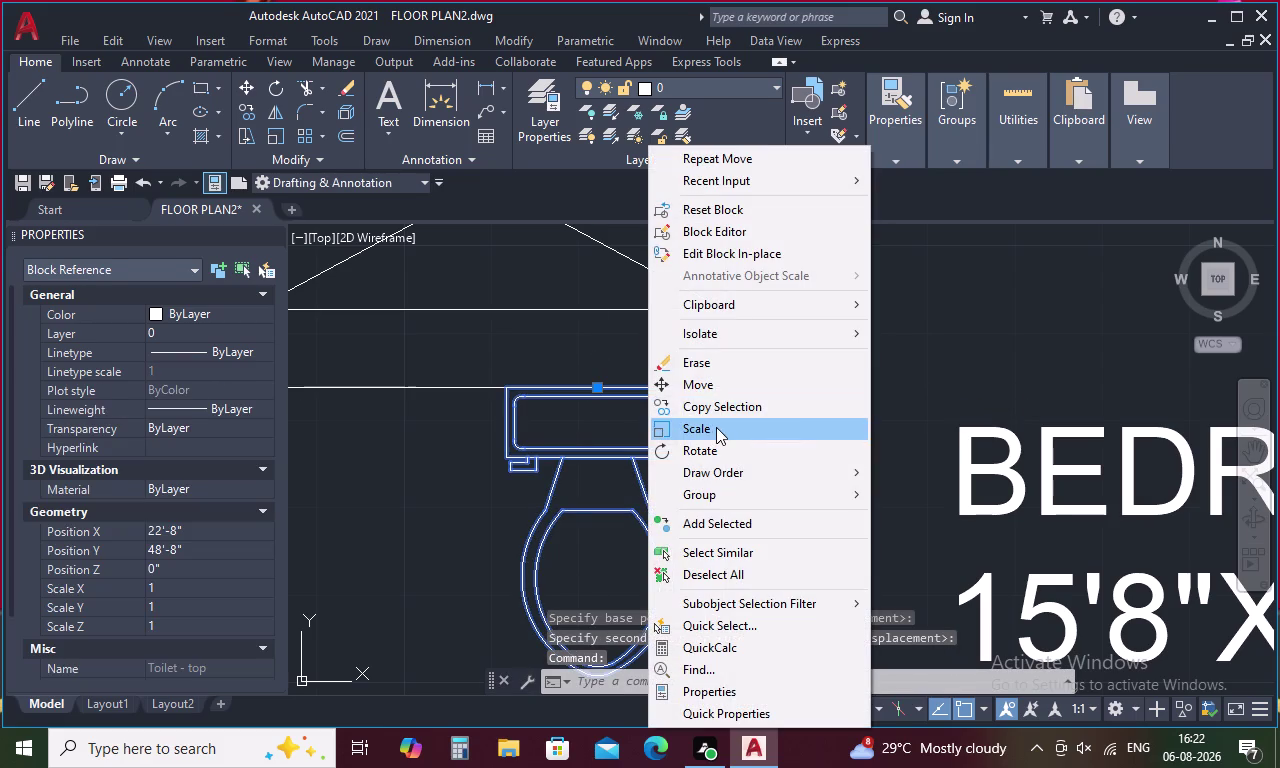
click(734, 406)
scroll(down, 3)
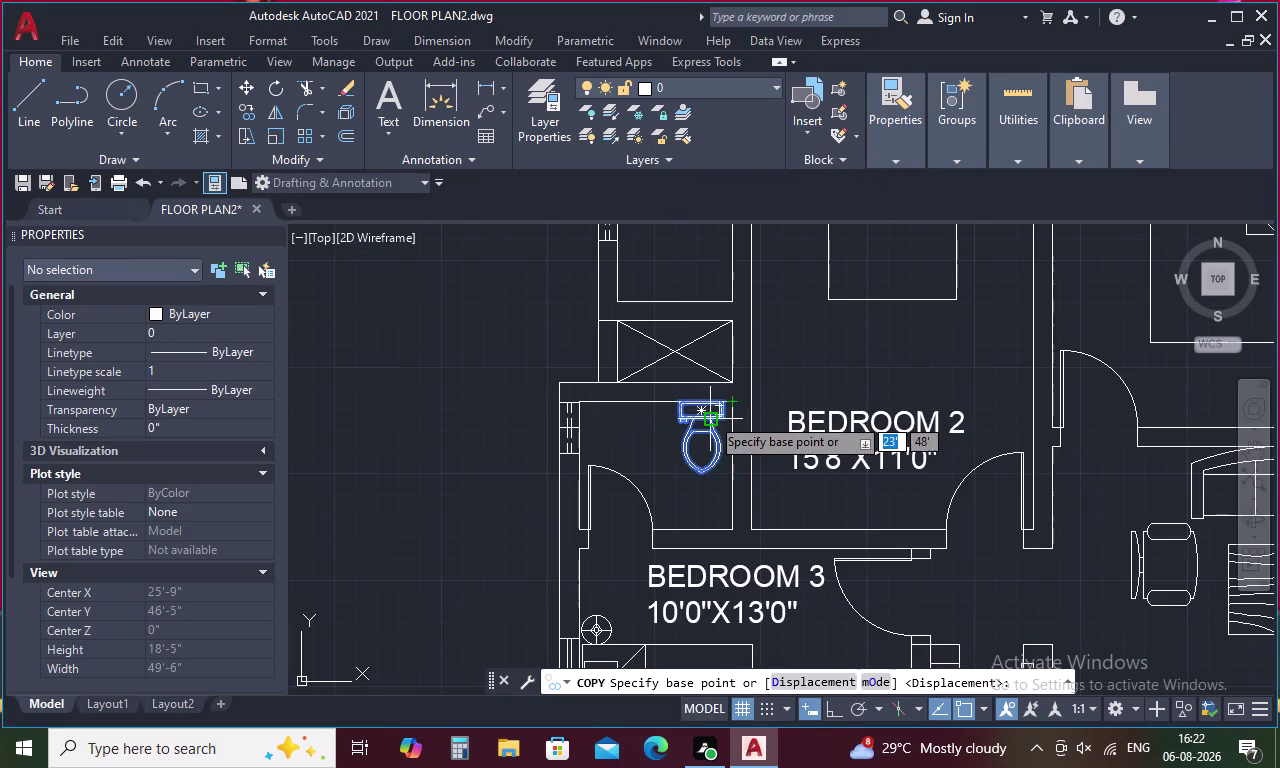
click(704, 410)
scroll(down, 3)
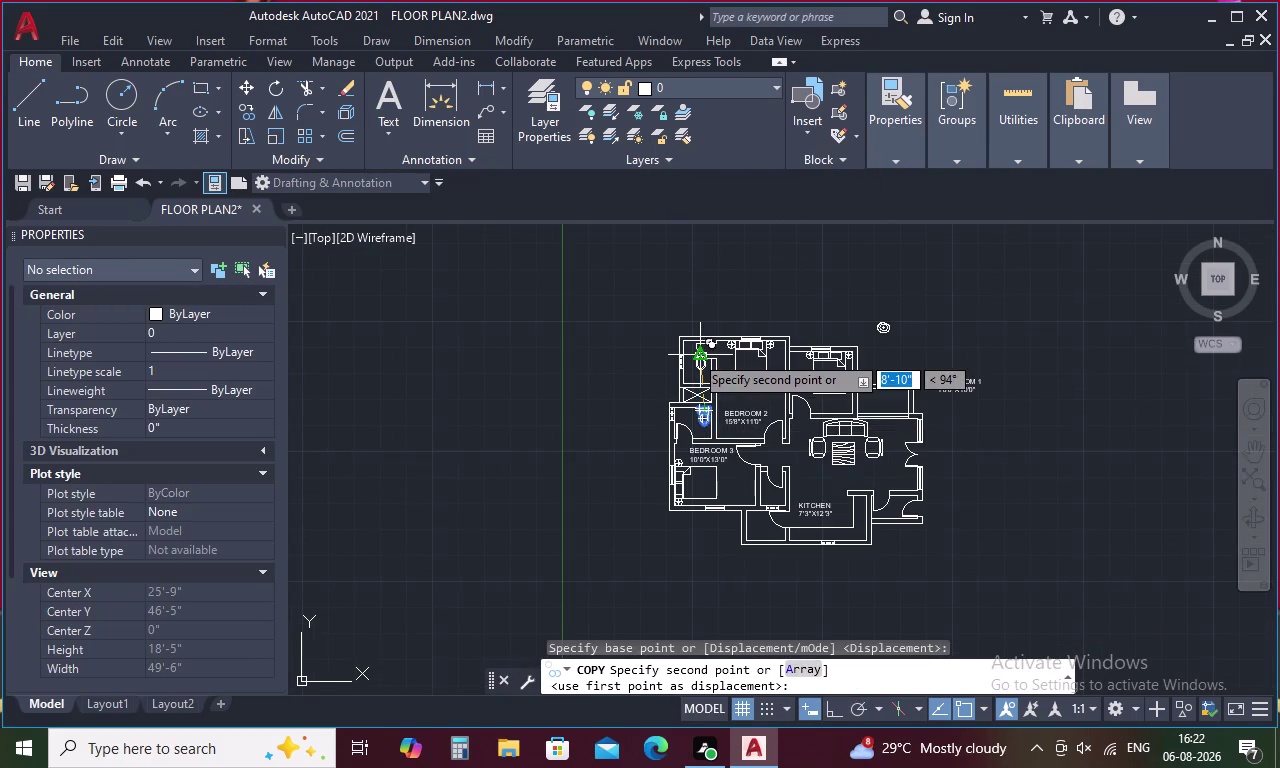
scroll(up, 3)
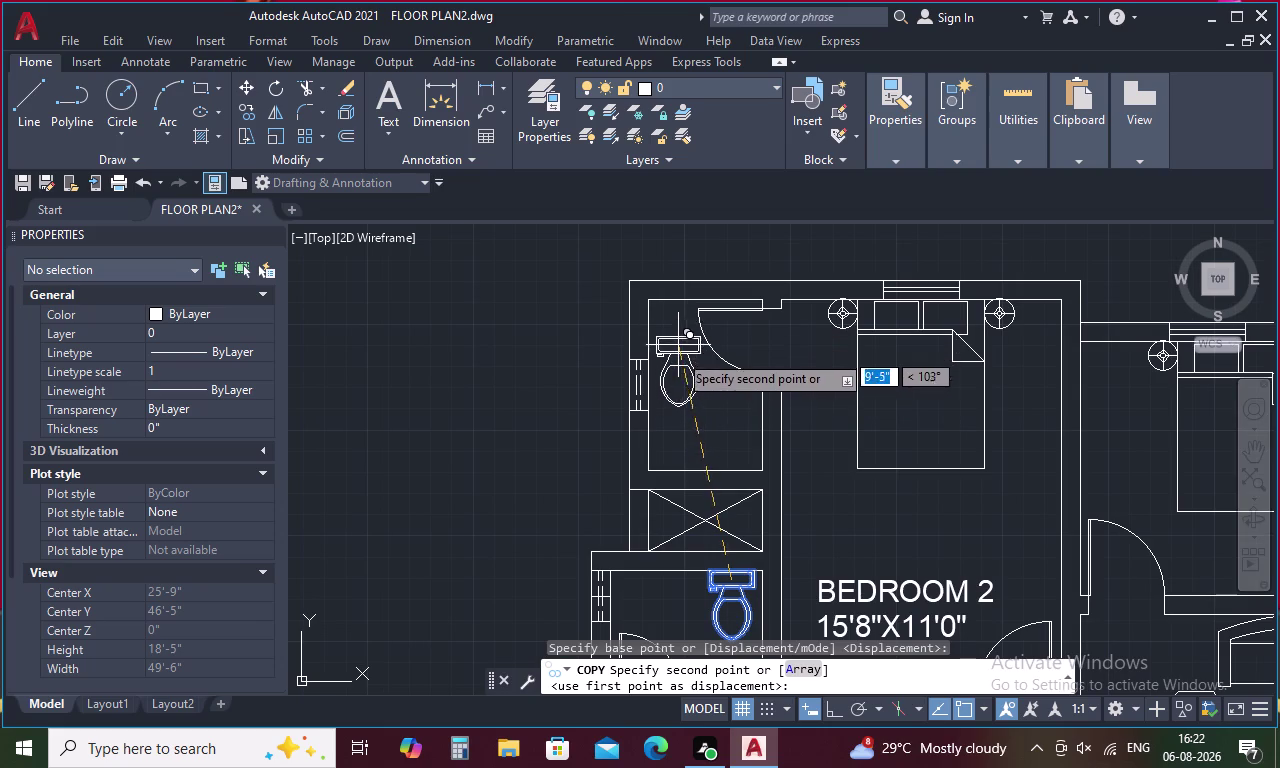
click(703, 396)
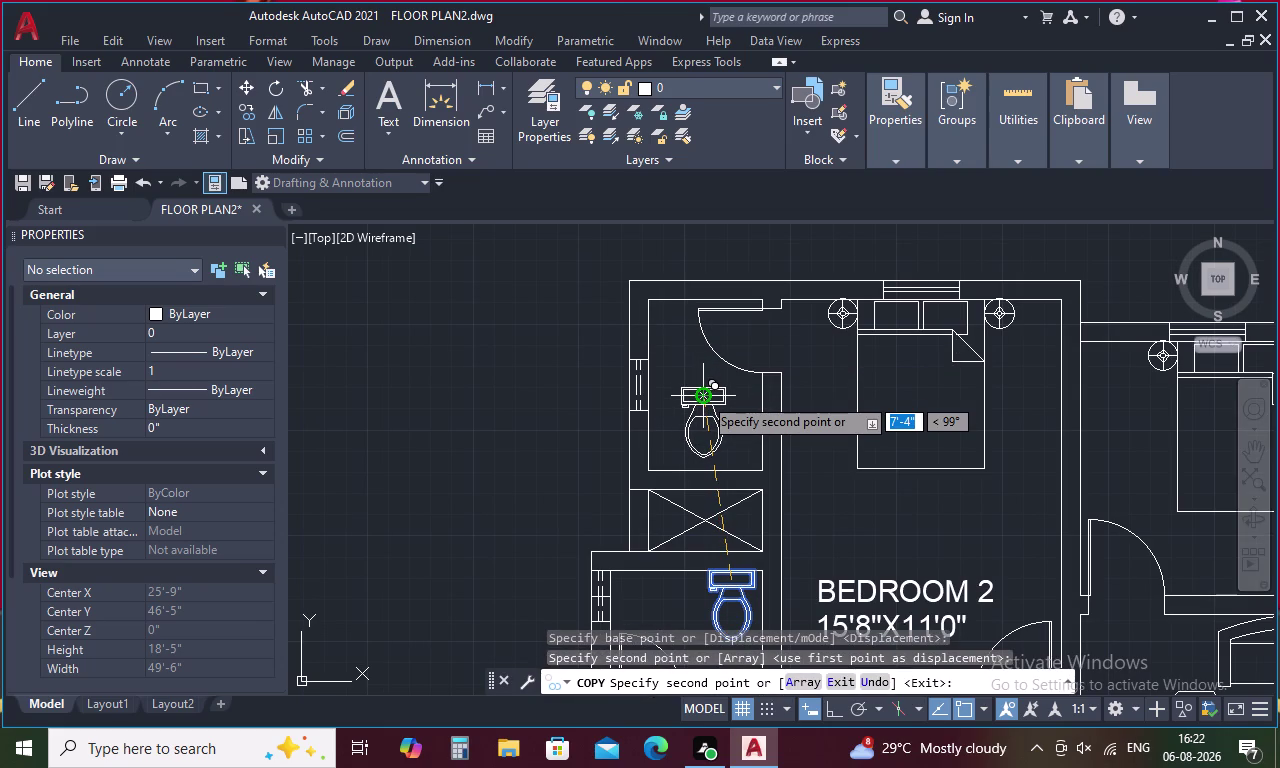
key(Escape)
Rotate the toilet copy a quarter turn sideways.
click(707, 401)
right_click(707, 401)
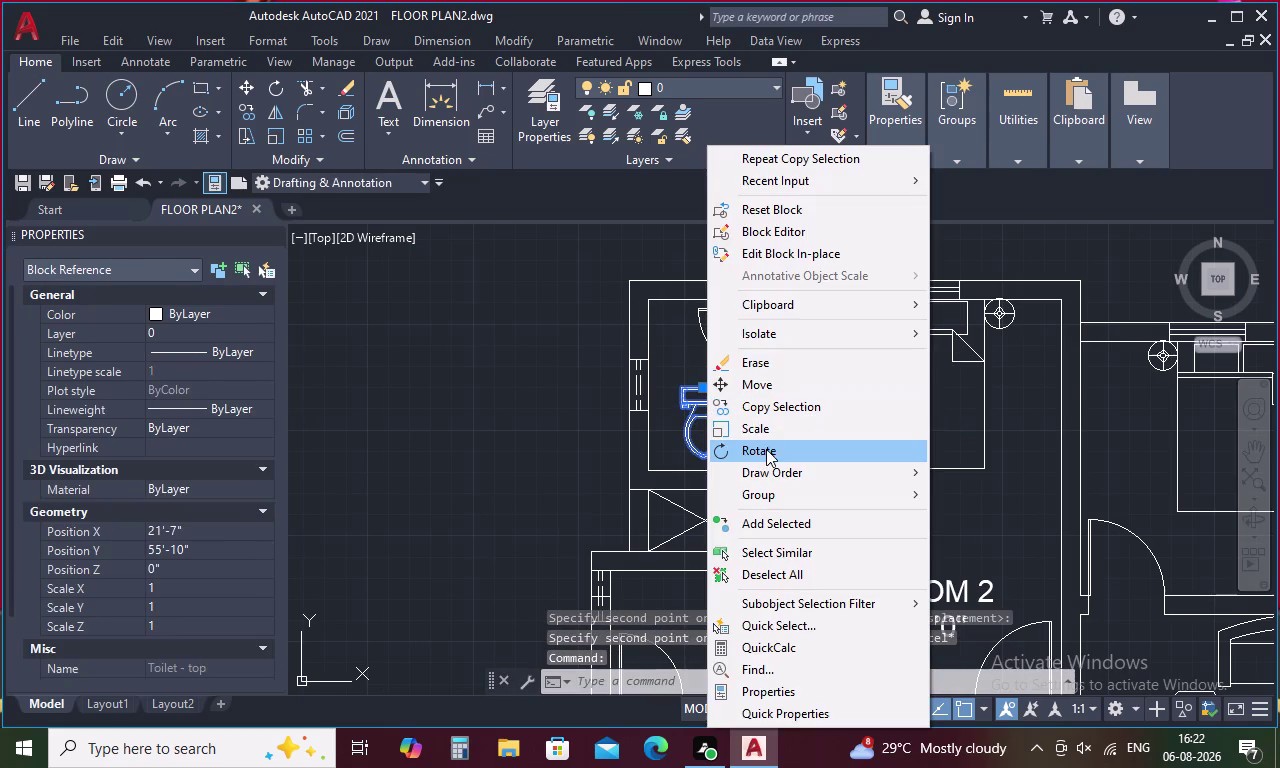
click(768, 454)
click(706, 389)
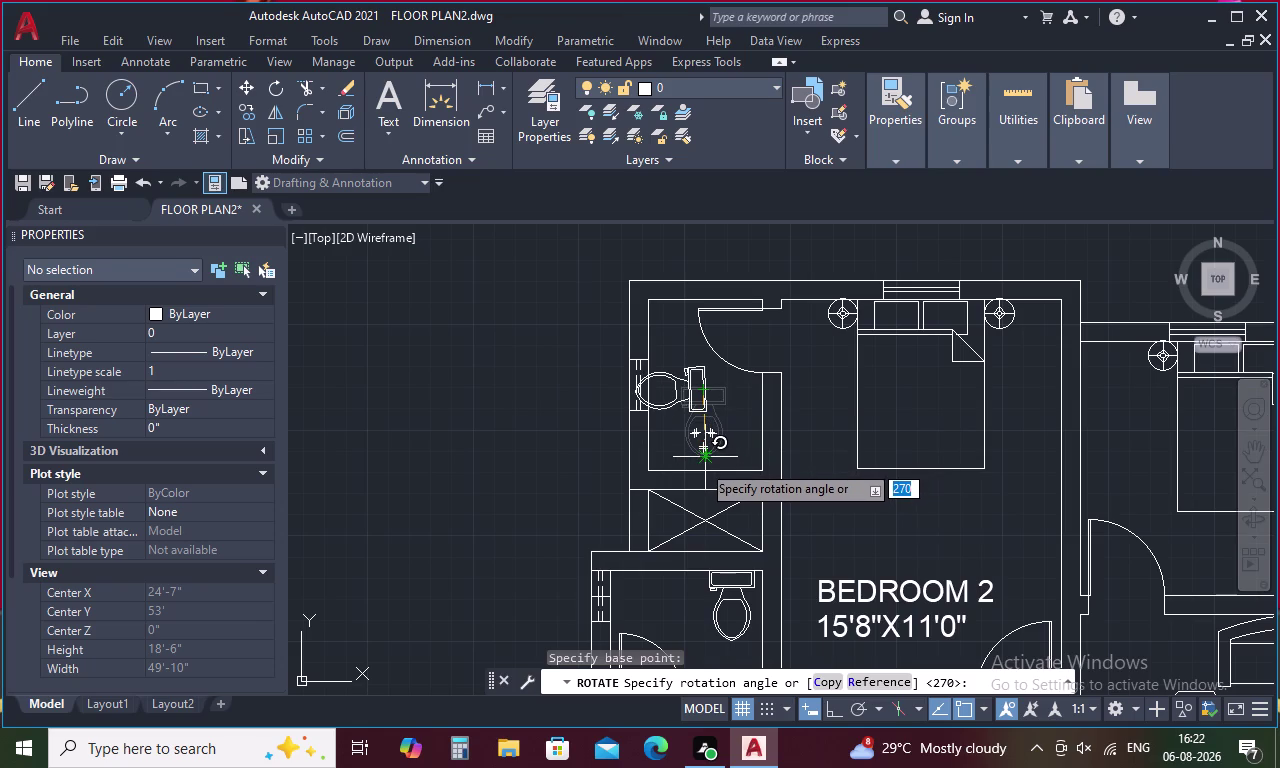
key(F9)
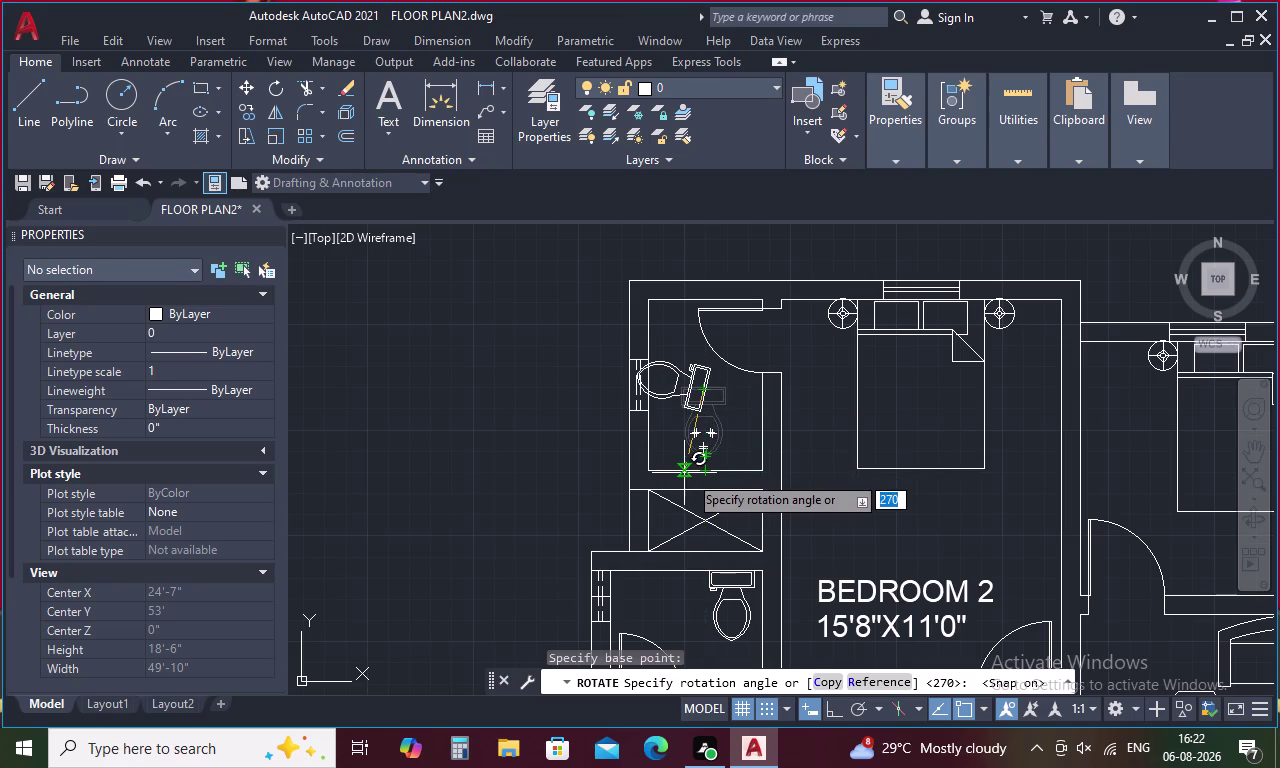
key(F8)
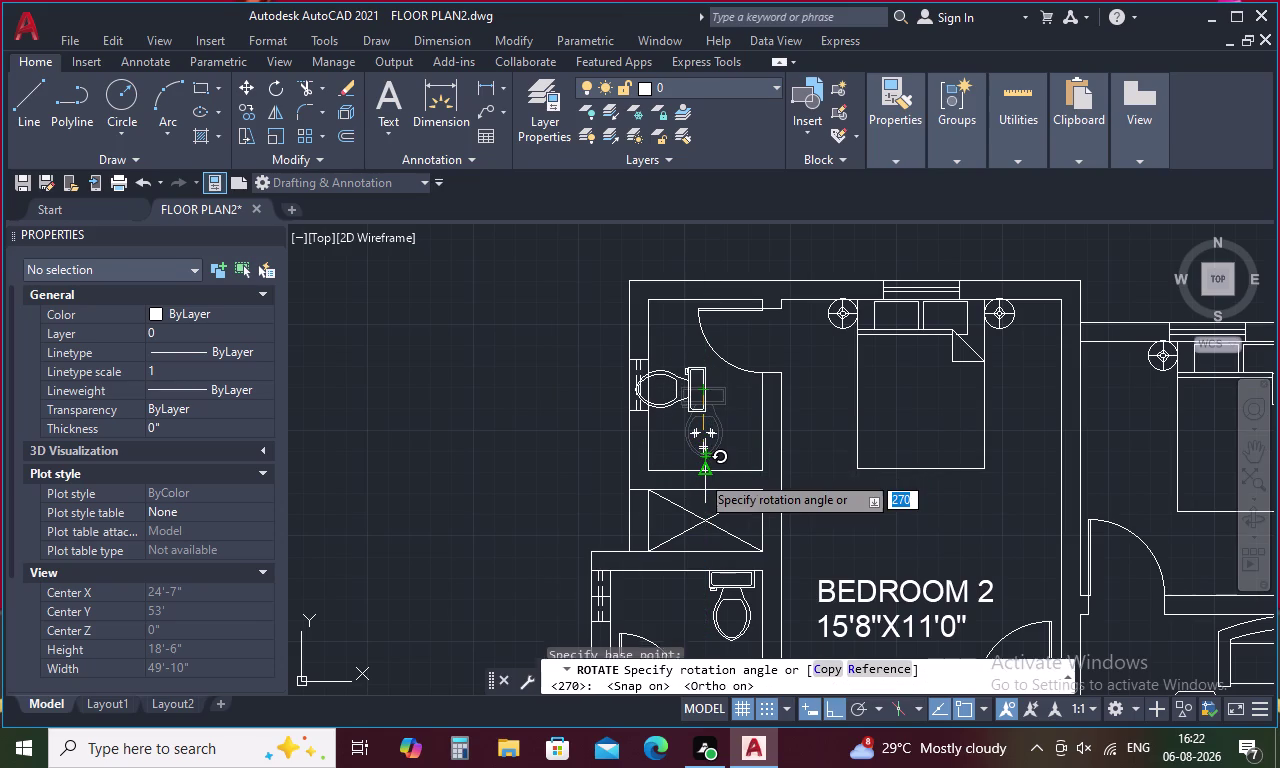
click(700, 474)
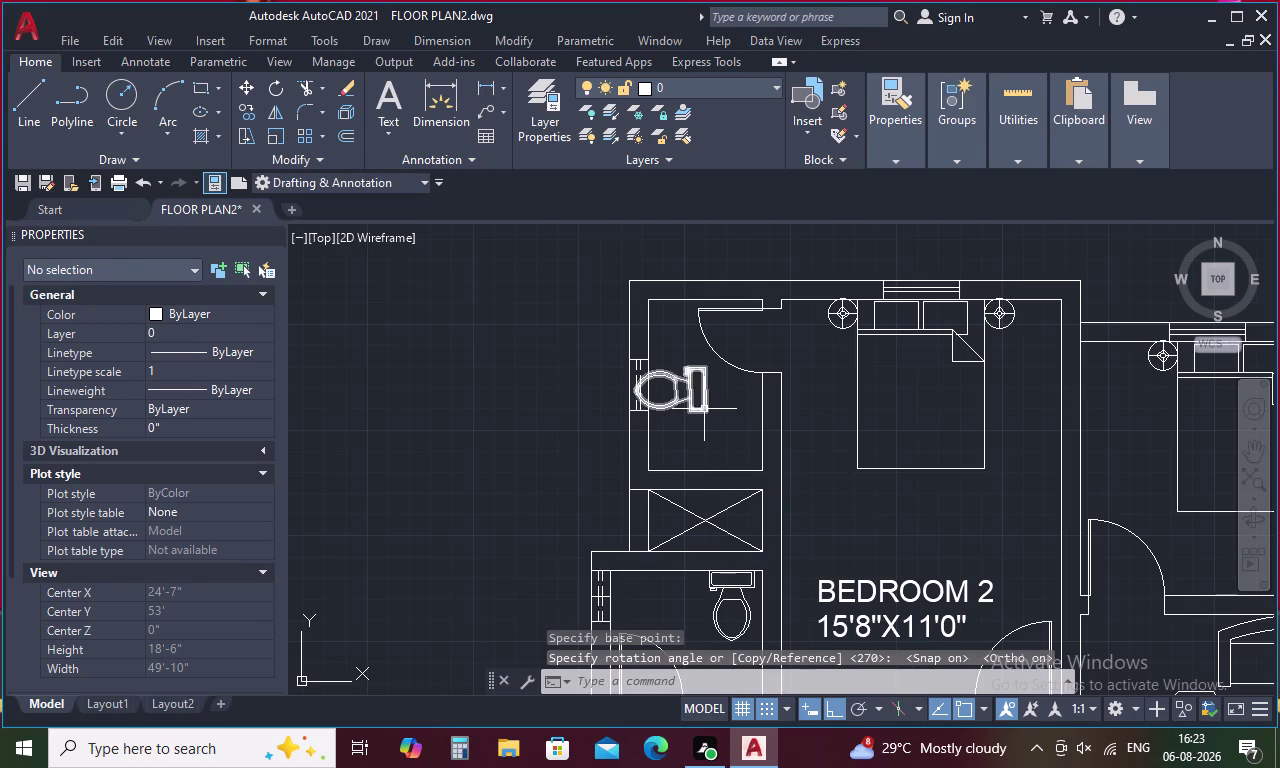
Move the turned toilet copy toward the bathroom wall.
click(704, 409)
right_click(705, 405)
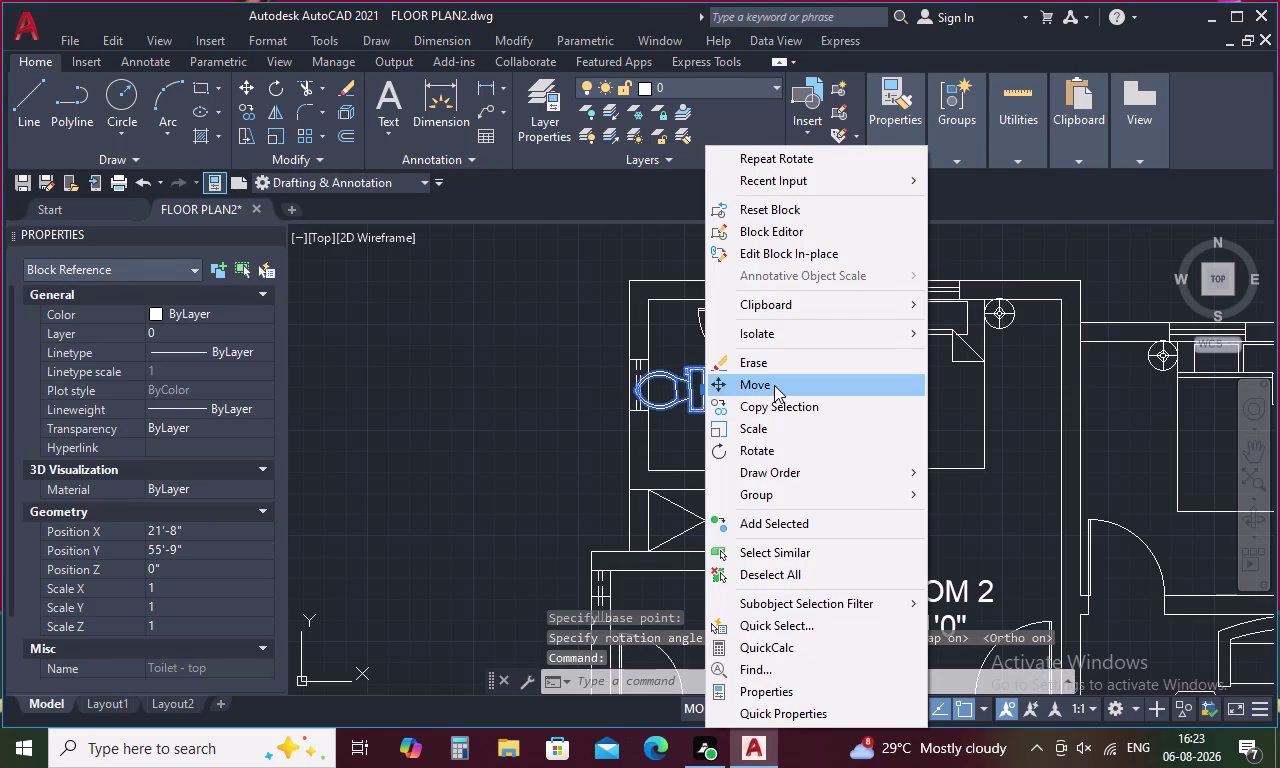
click(774, 385)
click(698, 388)
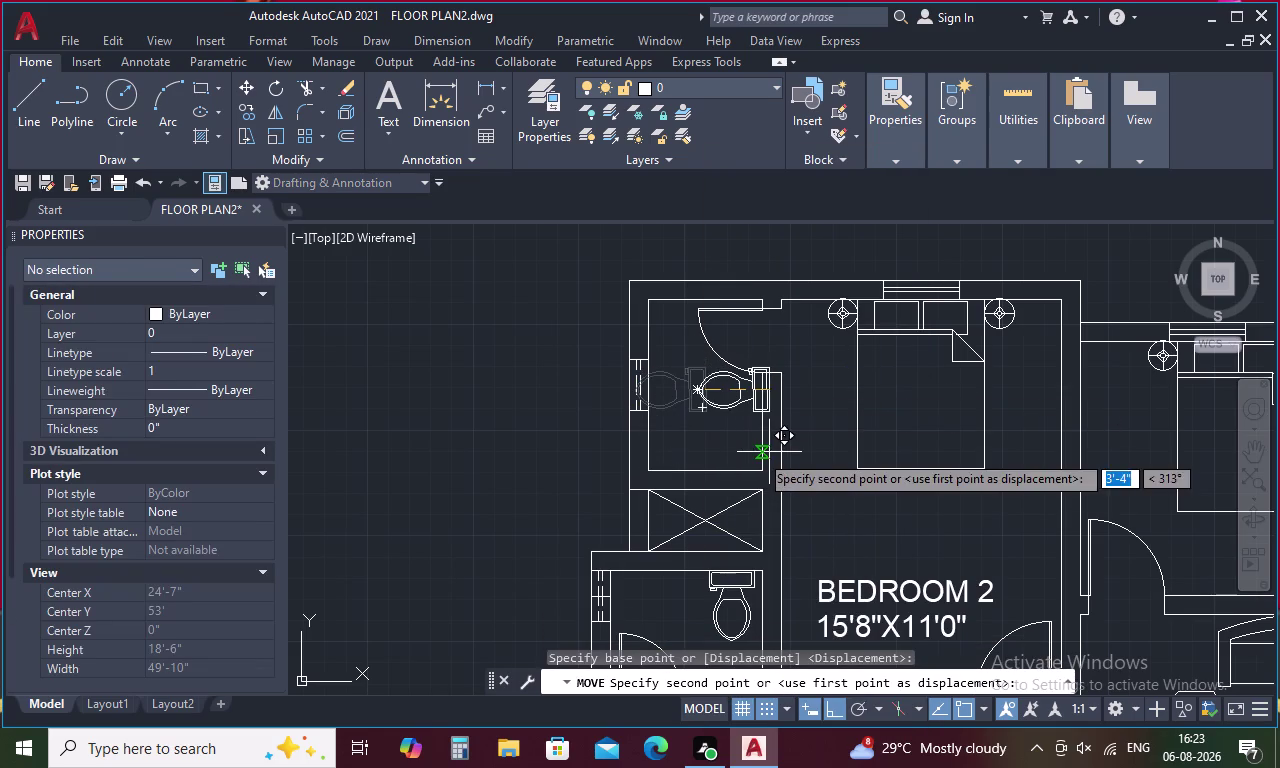
key(F8)
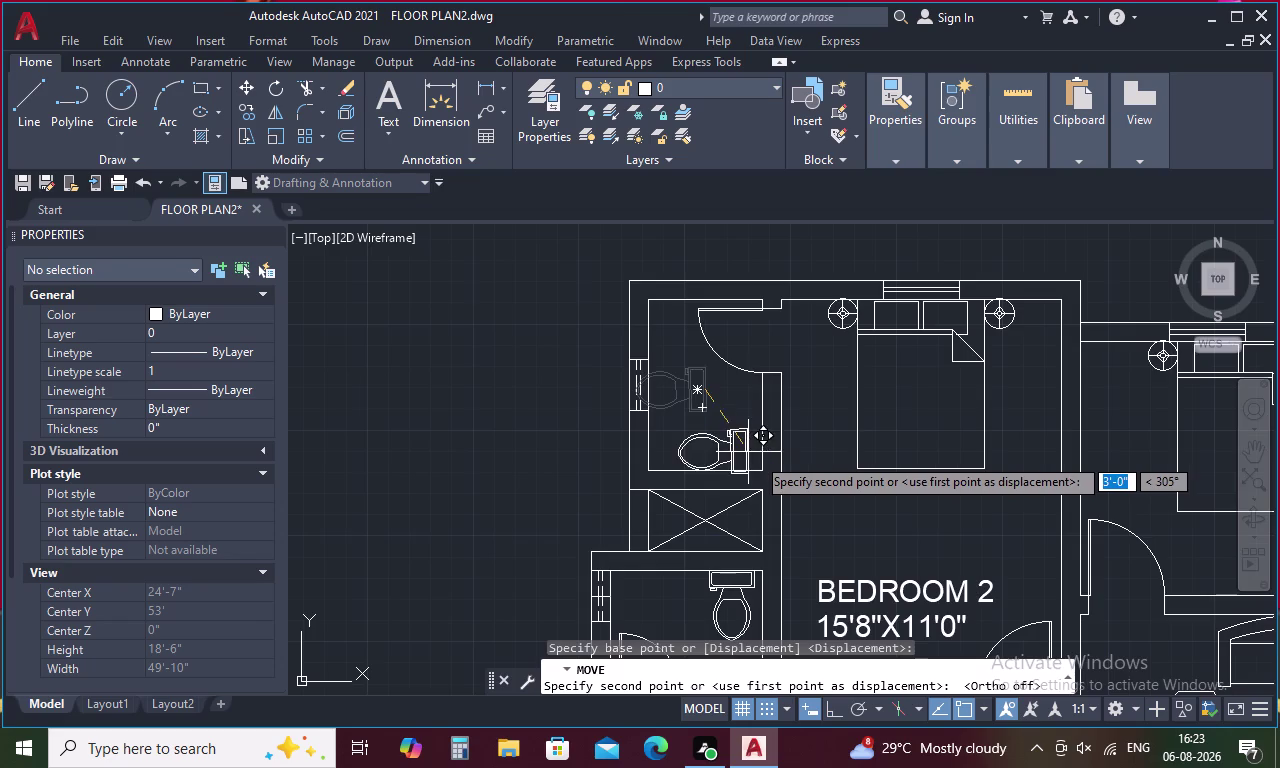
scroll(up, 3)
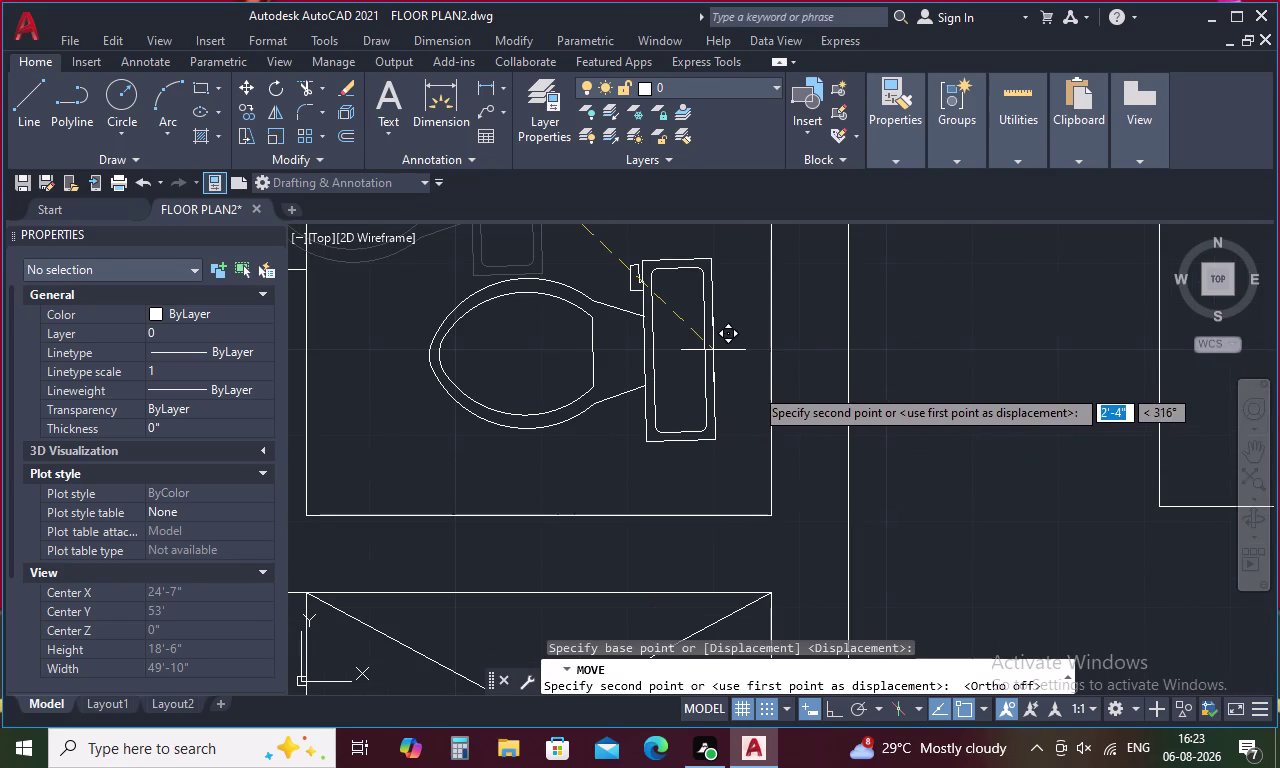
click(754, 387)
click(716, 366)
right_click(716, 366)
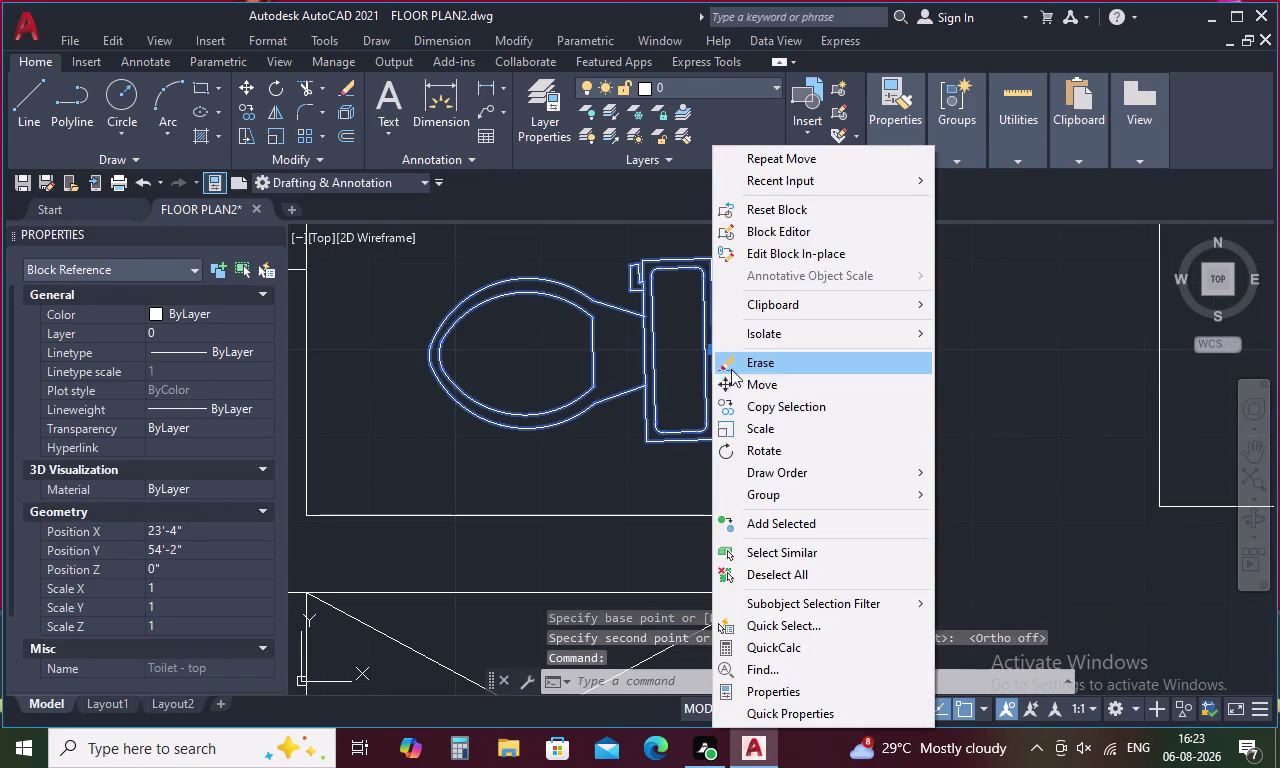
click(765, 379)
click(709, 357)
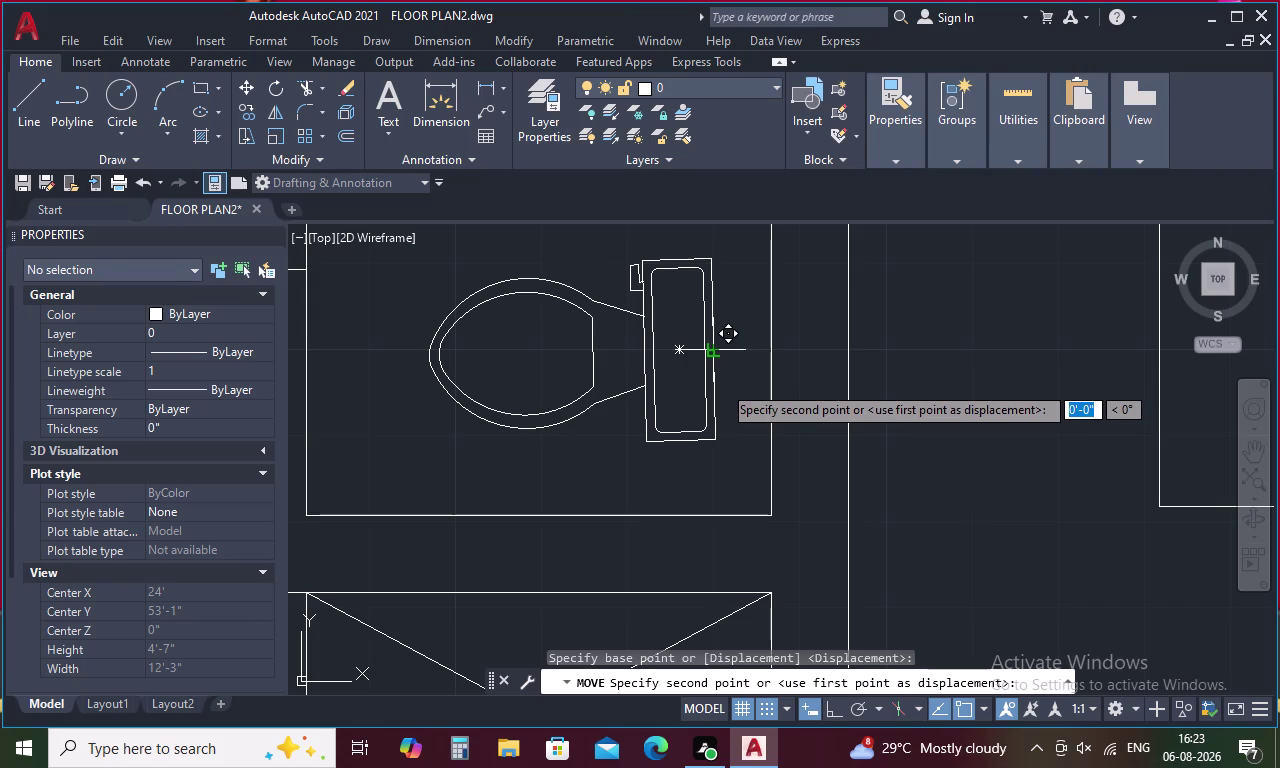
click(708, 374)
Cancel repositioning the copy and erase the extra toilet copy.
click(707, 375)
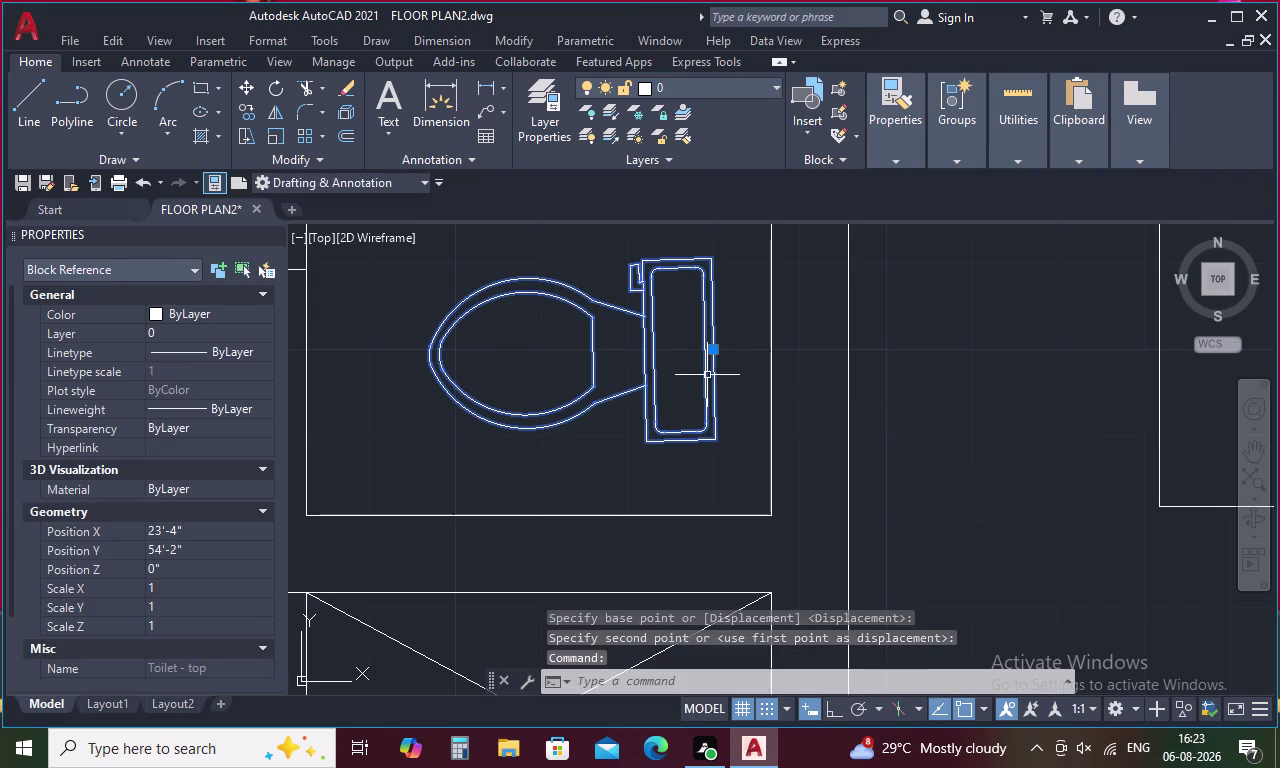
right_click(707, 375)
click(744, 389)
click(711, 367)
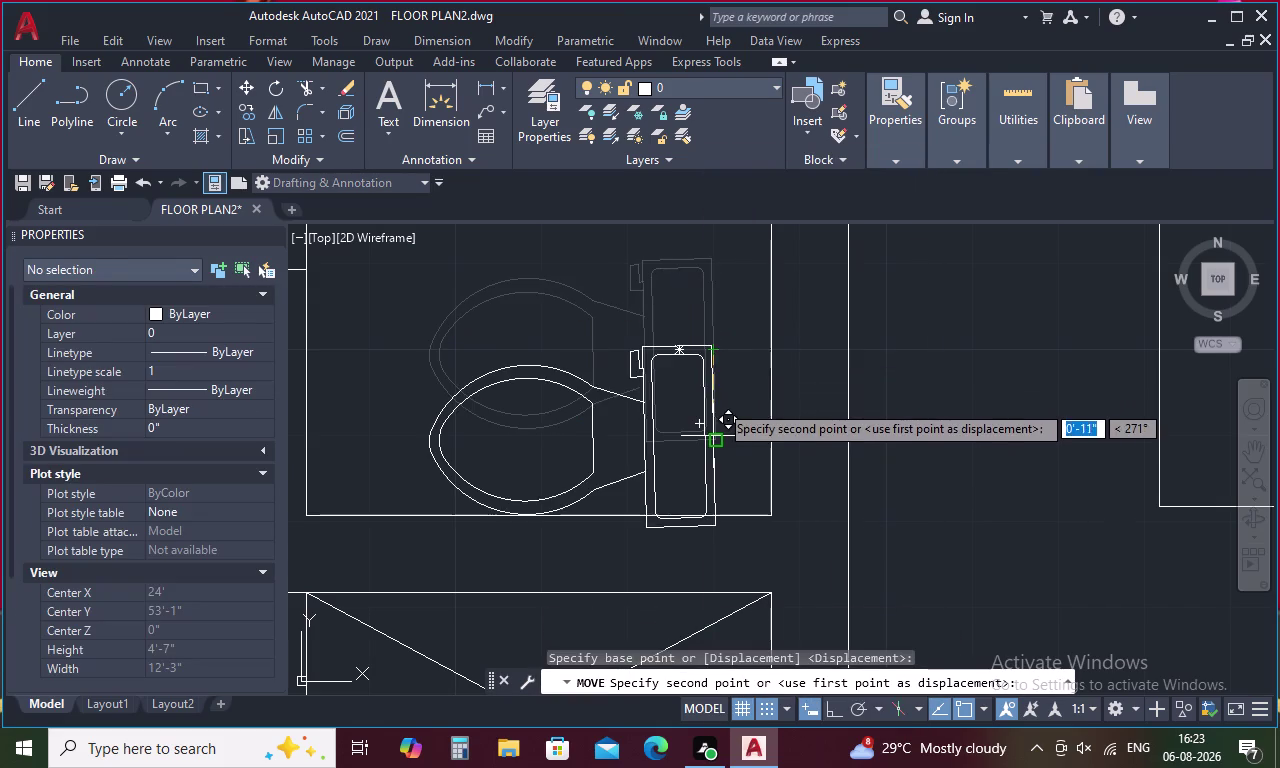
key(F8)
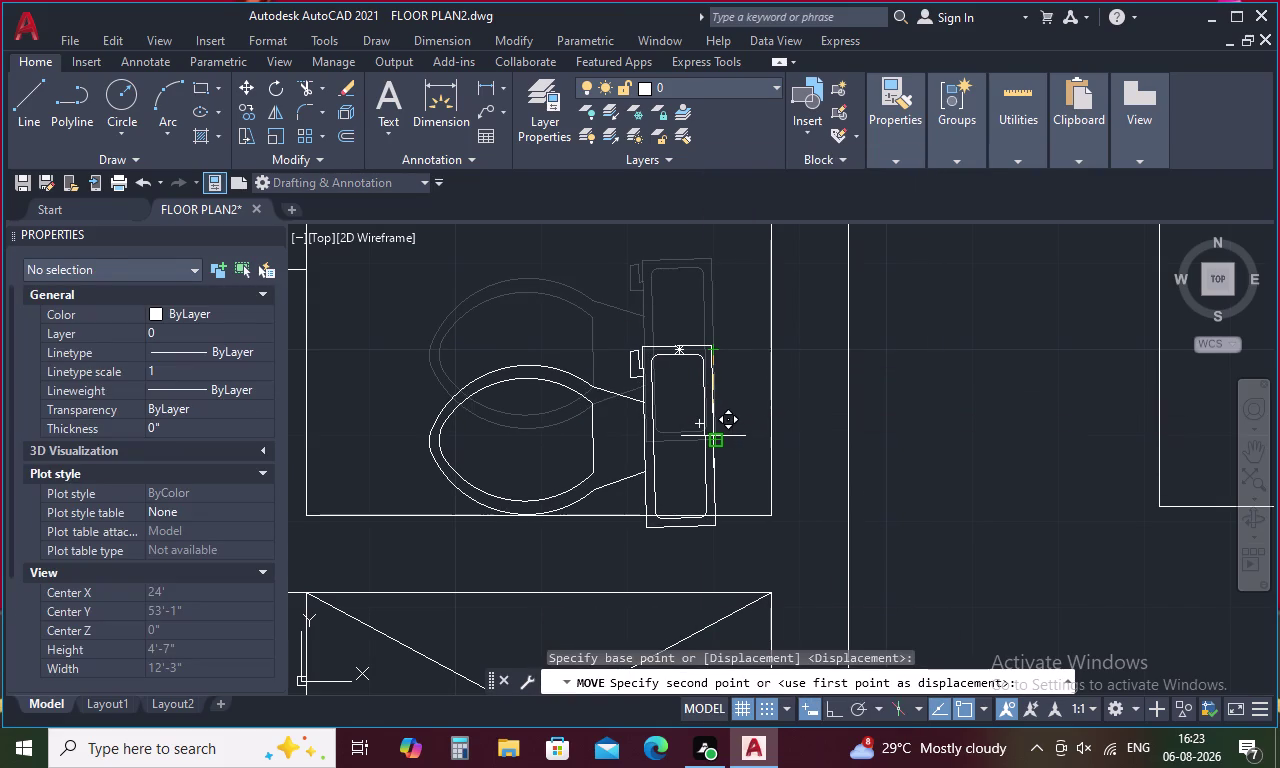
key(F8)
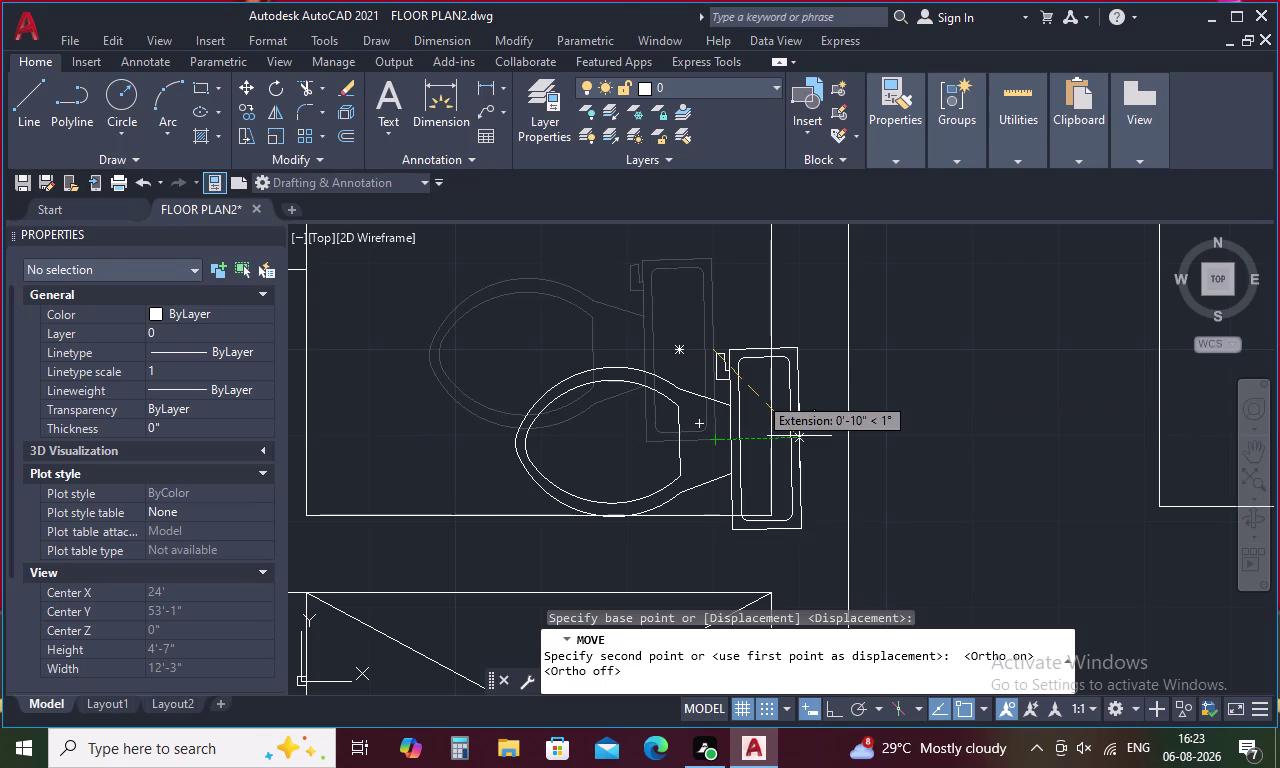
key(F8)
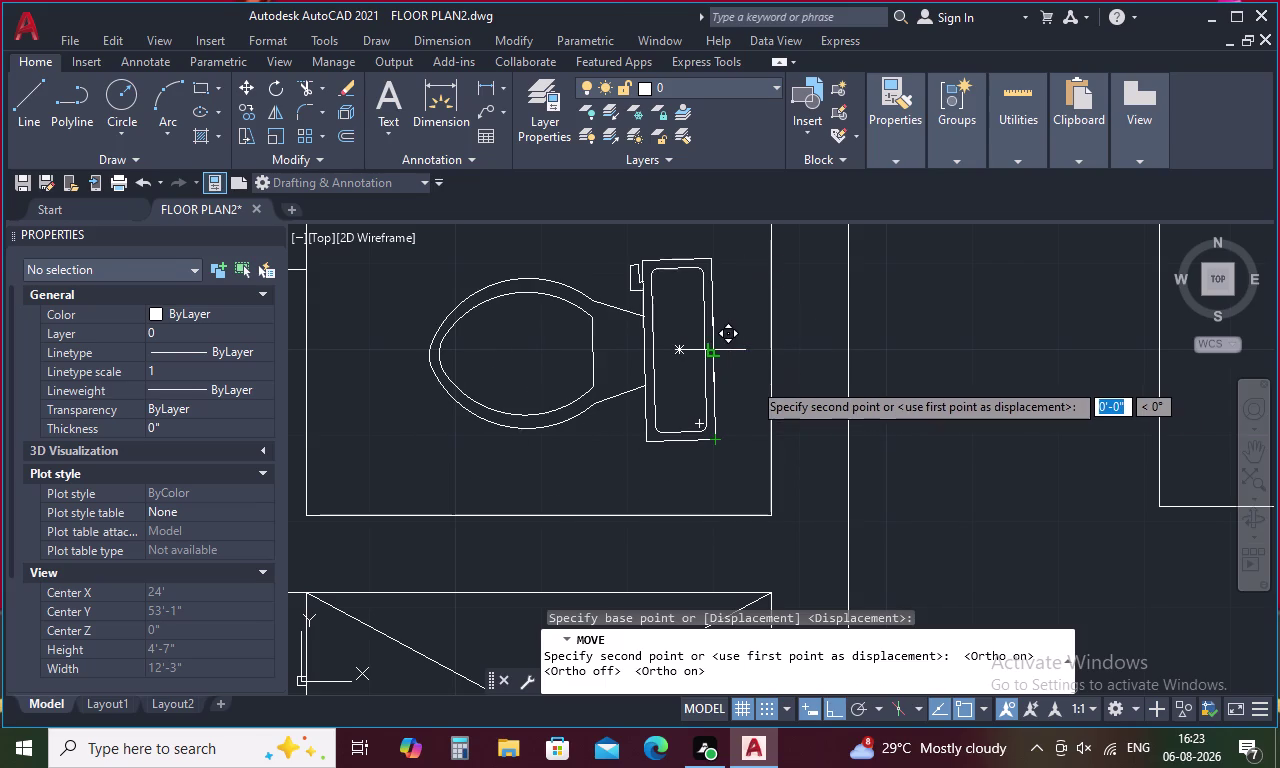
key(Escape)
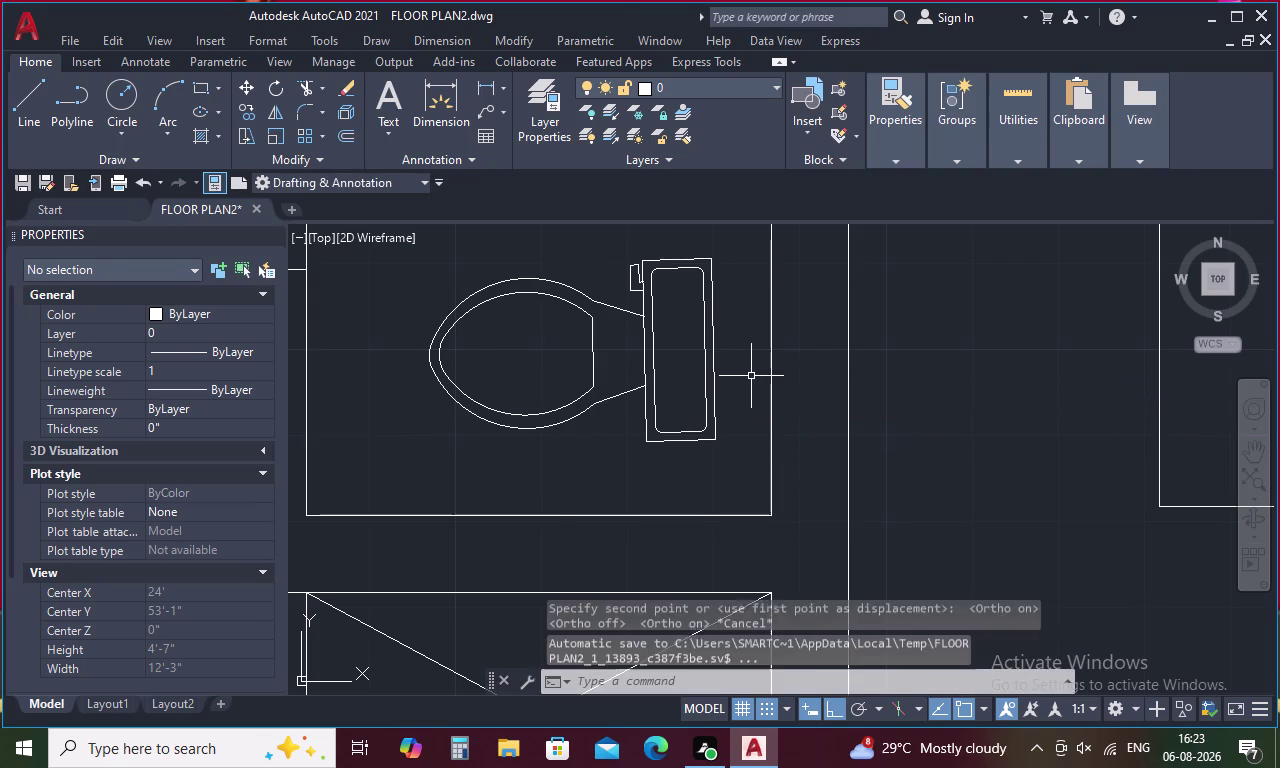
click(714, 370)
key(Delete)
scroll(down, 3)
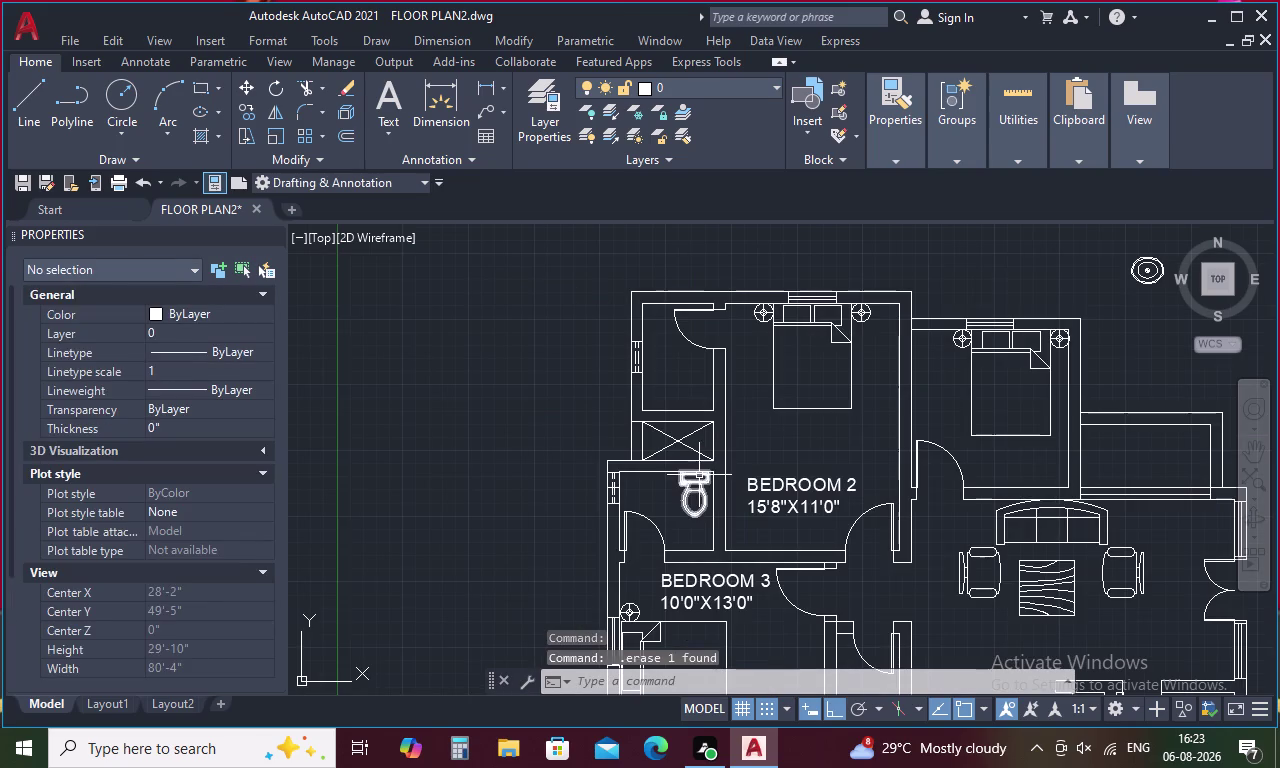
Copy the lower-bathroom toilet into the upper bathroom.
click(697, 489)
right_click(695, 488)
click(747, 407)
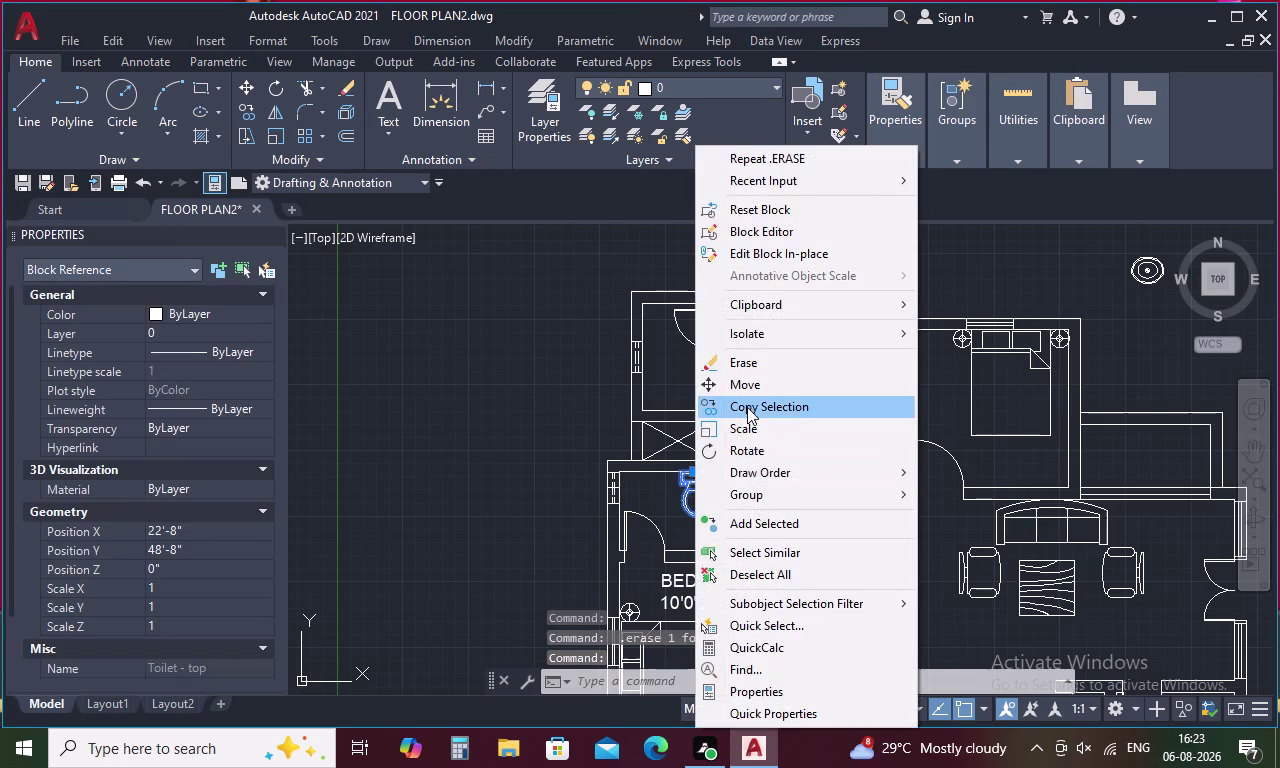
click(686, 491)
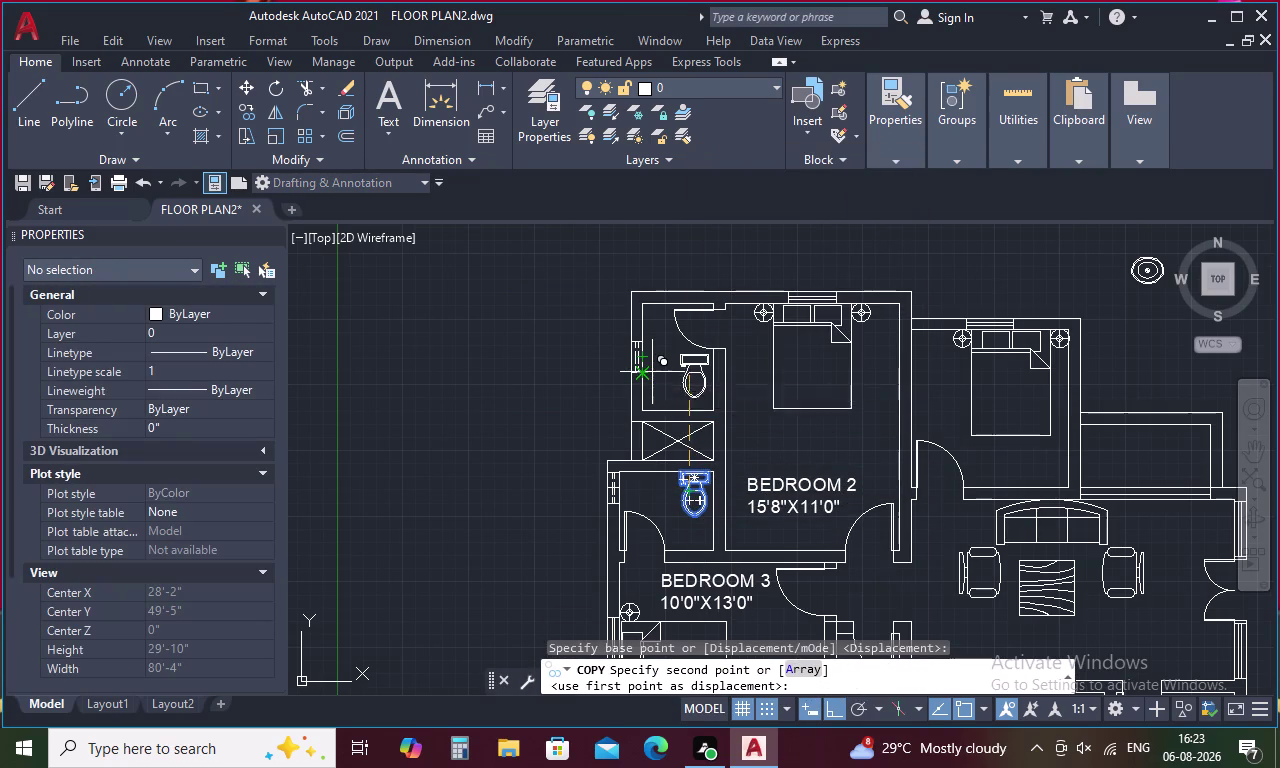
click(649, 375)
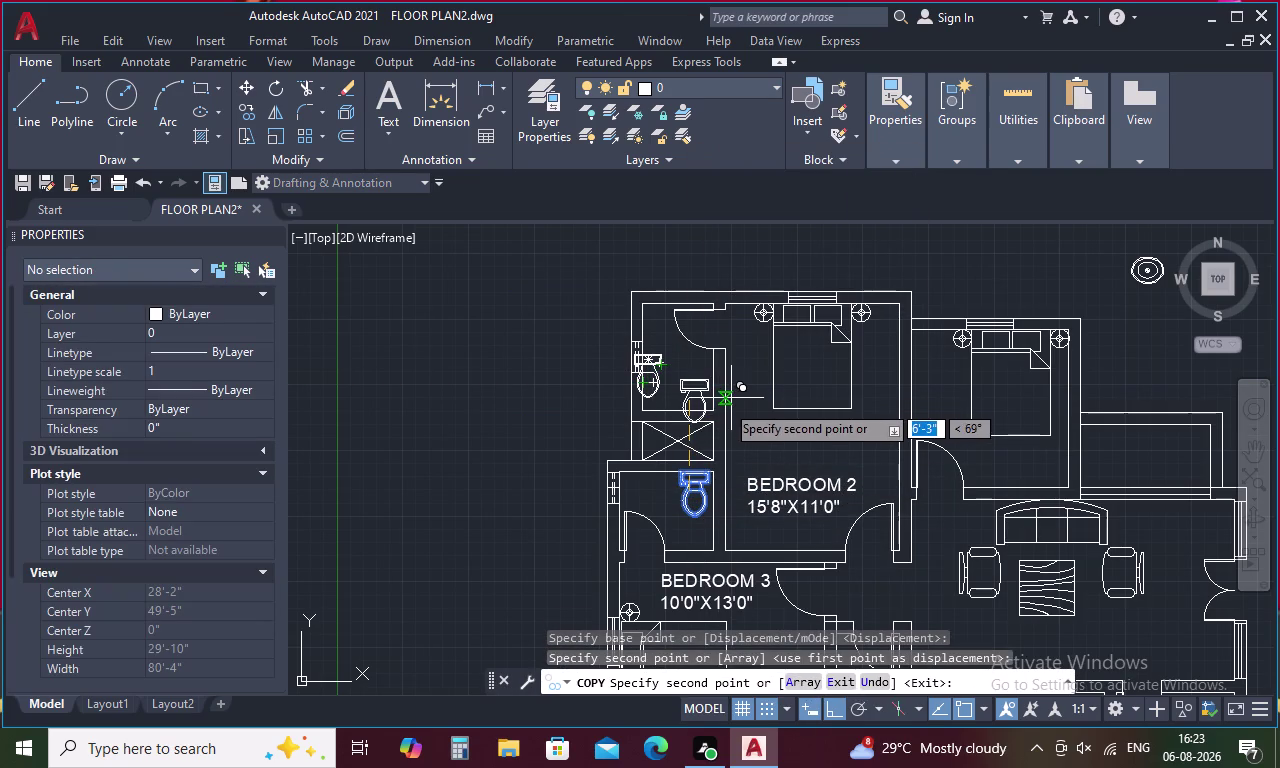
key(Escape)
Rotate the toilet copy sideways about its tank corner.
click(657, 380)
right_click(657, 380)
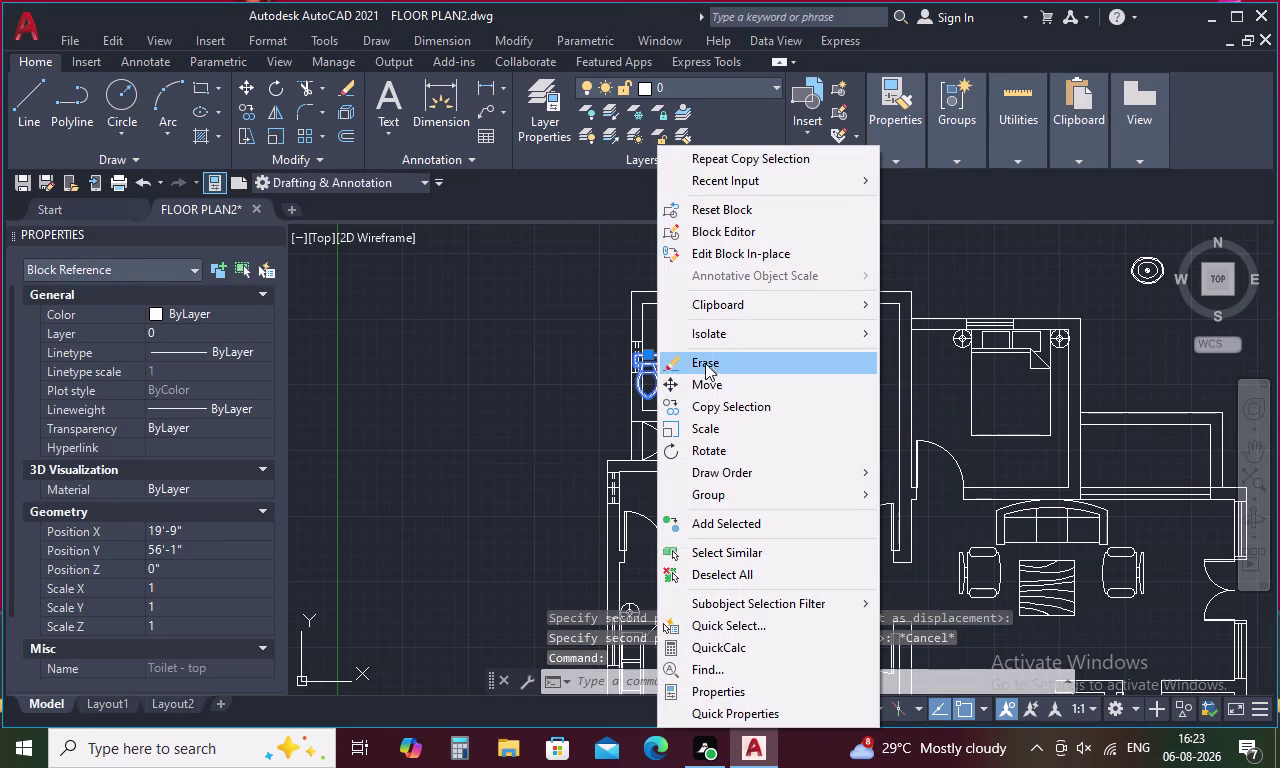
click(719, 447)
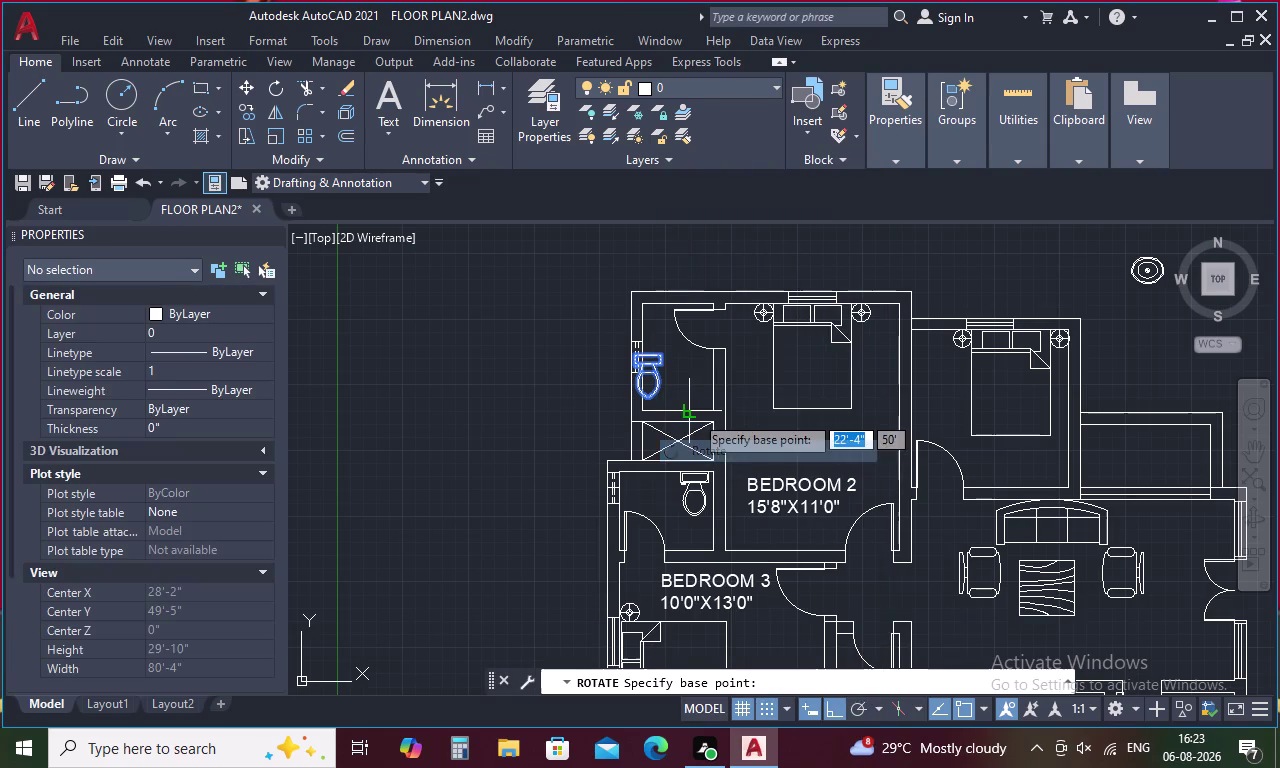
scroll(up, 3)
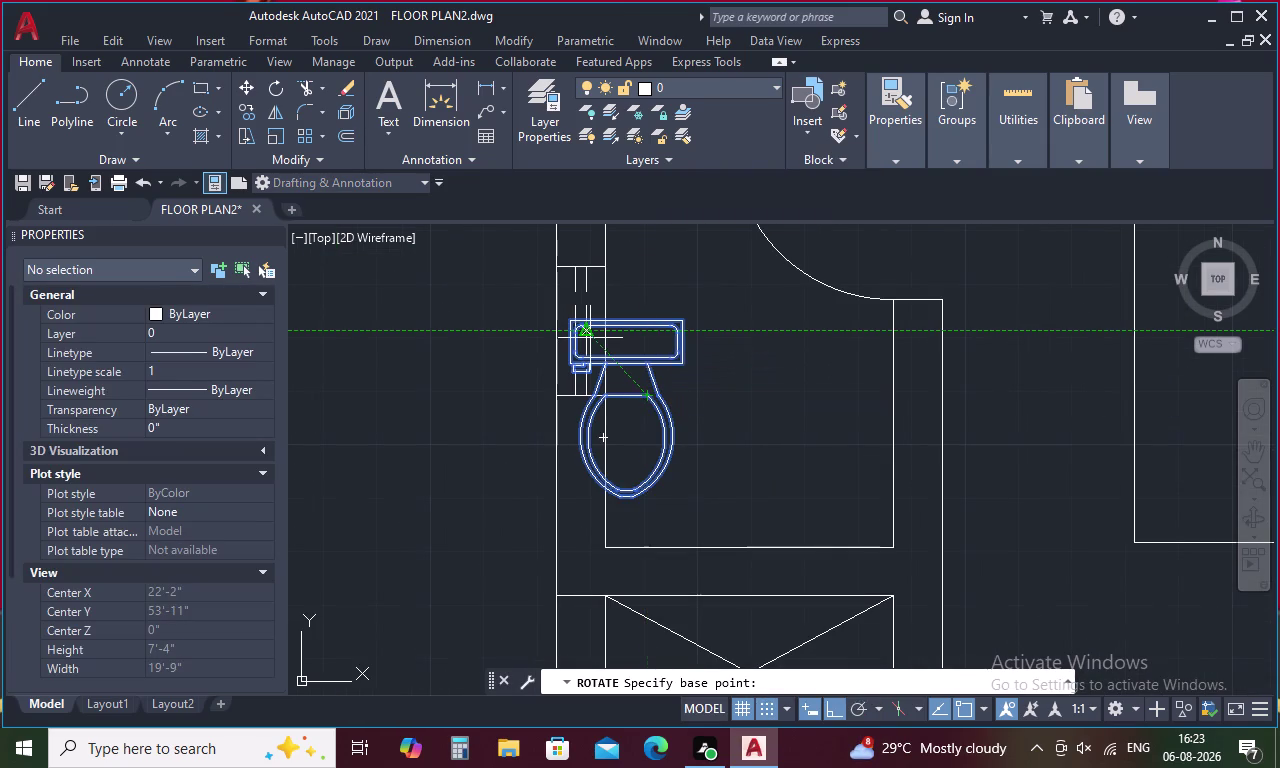
click(627, 333)
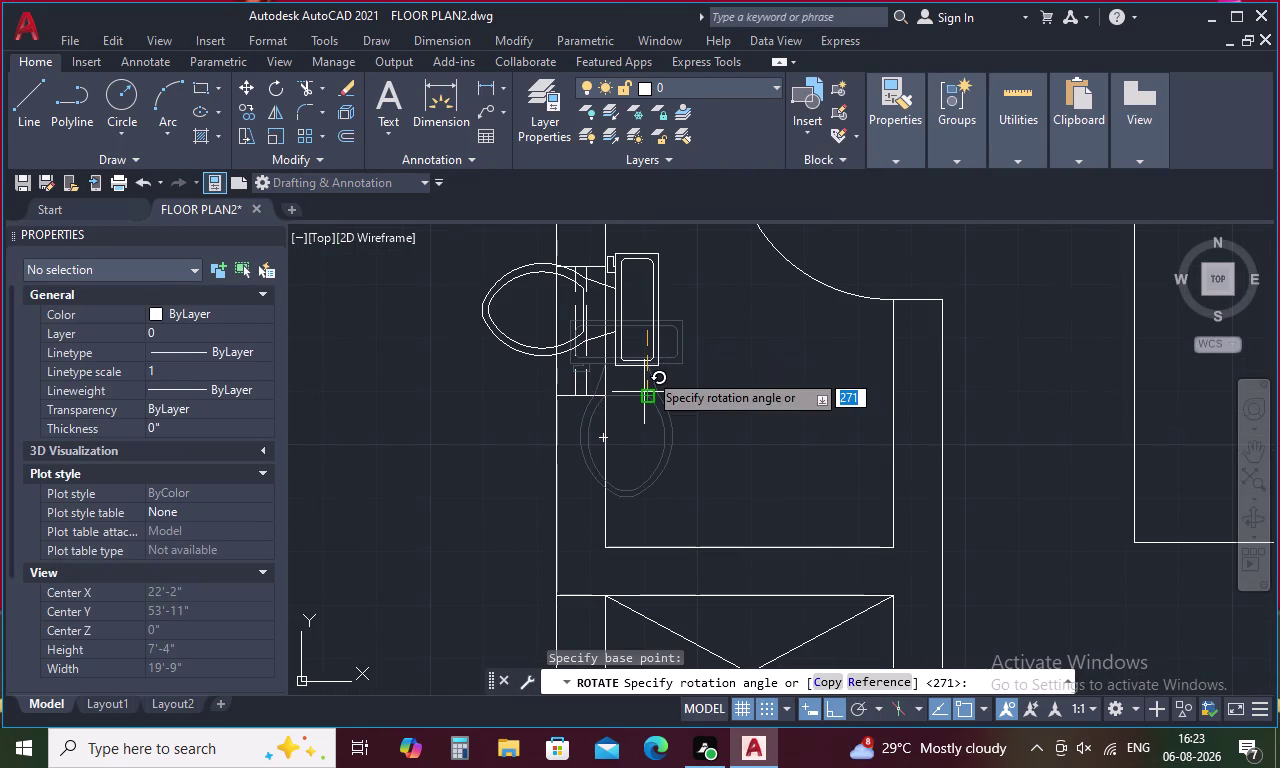
click(648, 372)
Start moving the rotated toilet, then abandon the move.
click(656, 315)
right_click(656, 315)
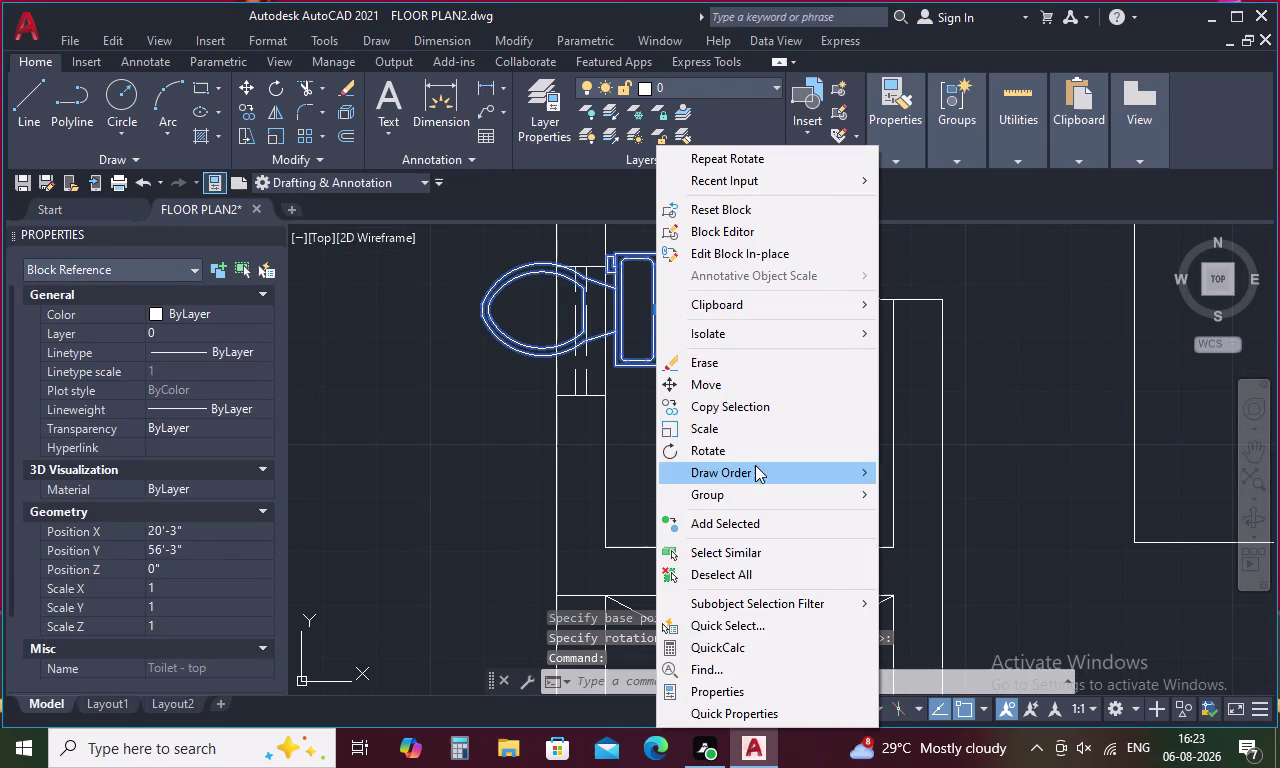
click(746, 380)
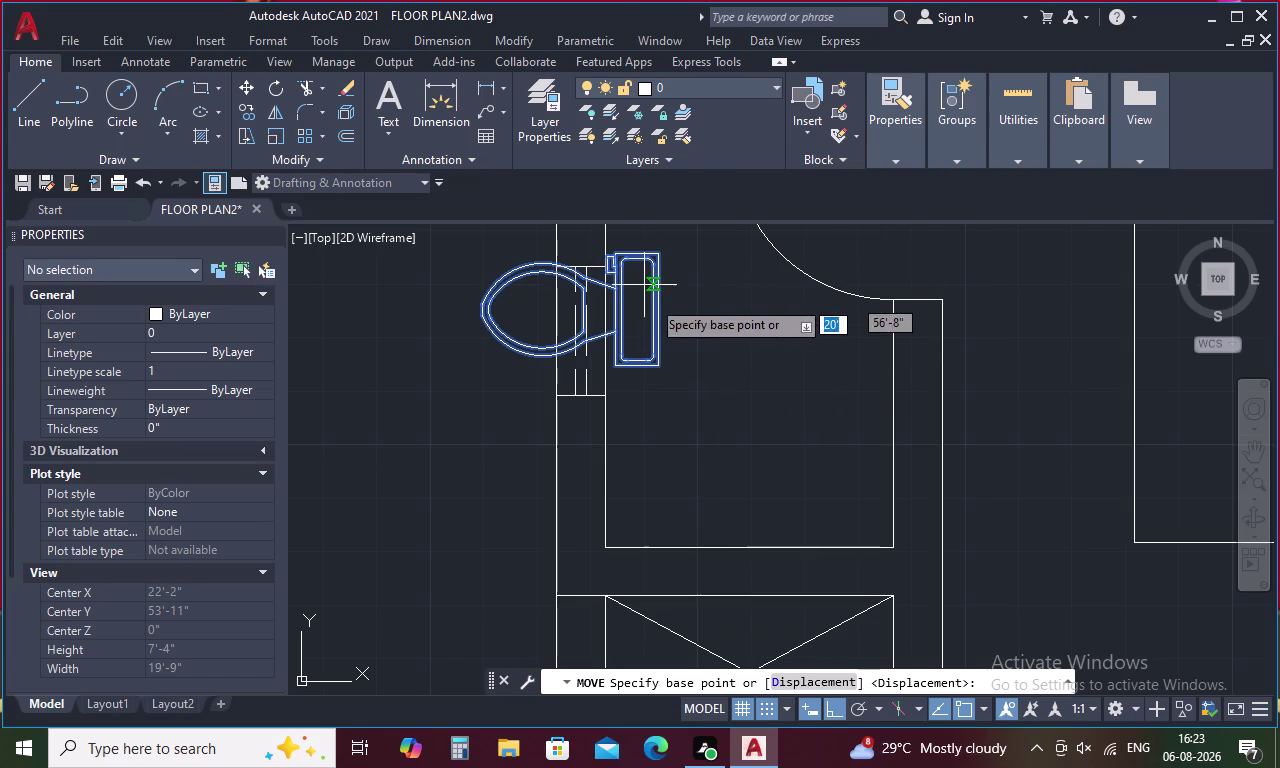
scroll(up, 3)
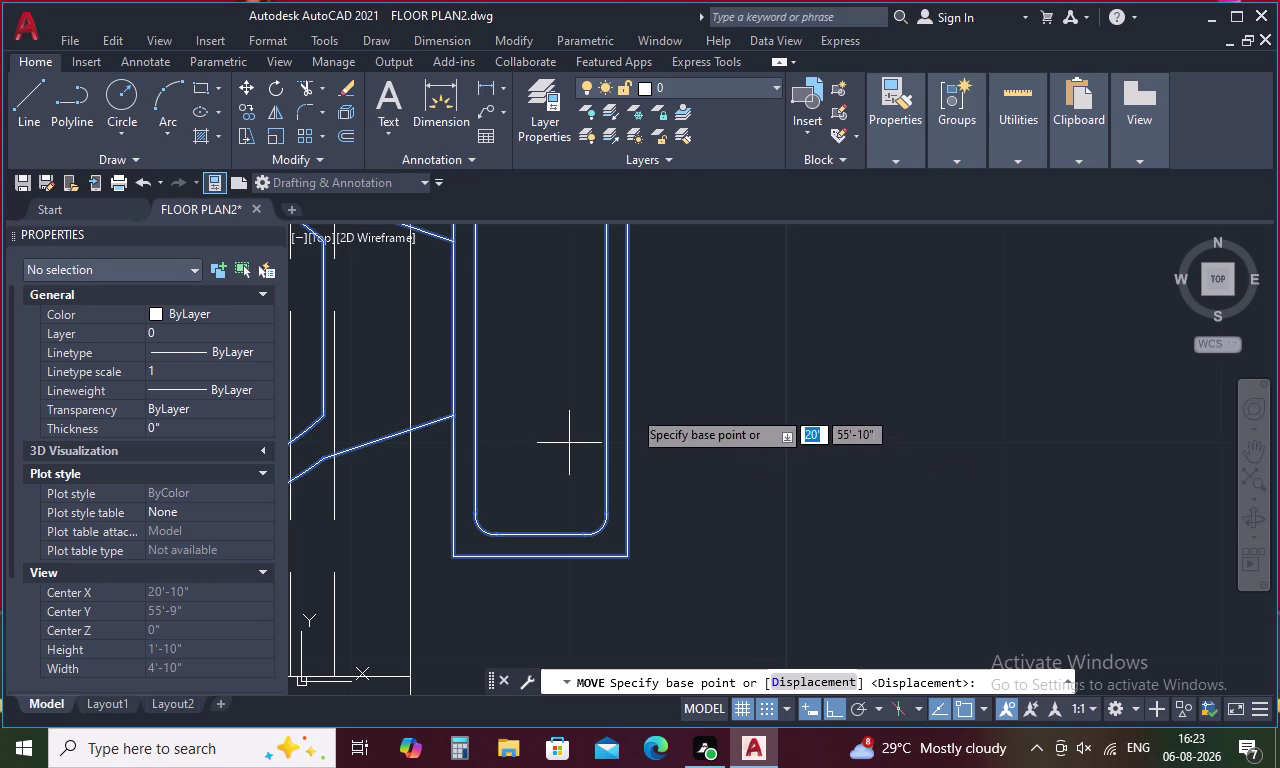
key(Escape)
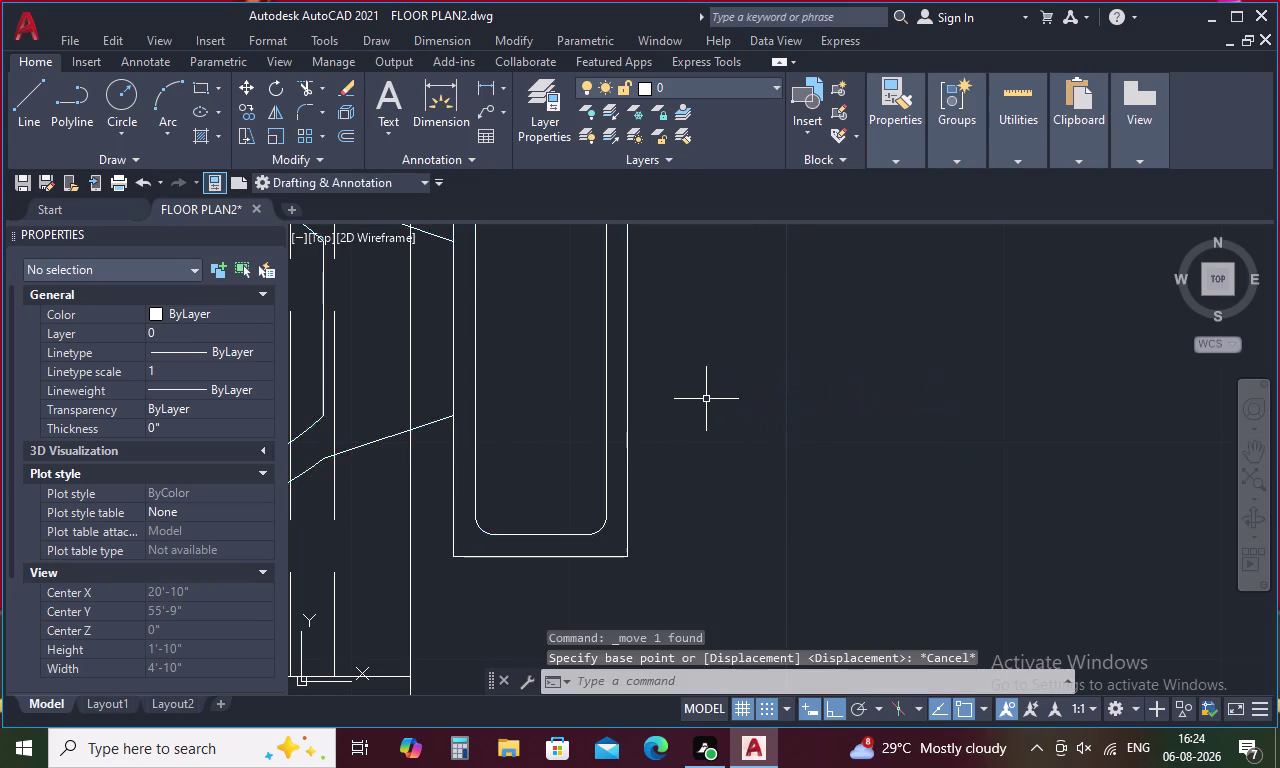
scroll(down, 3)
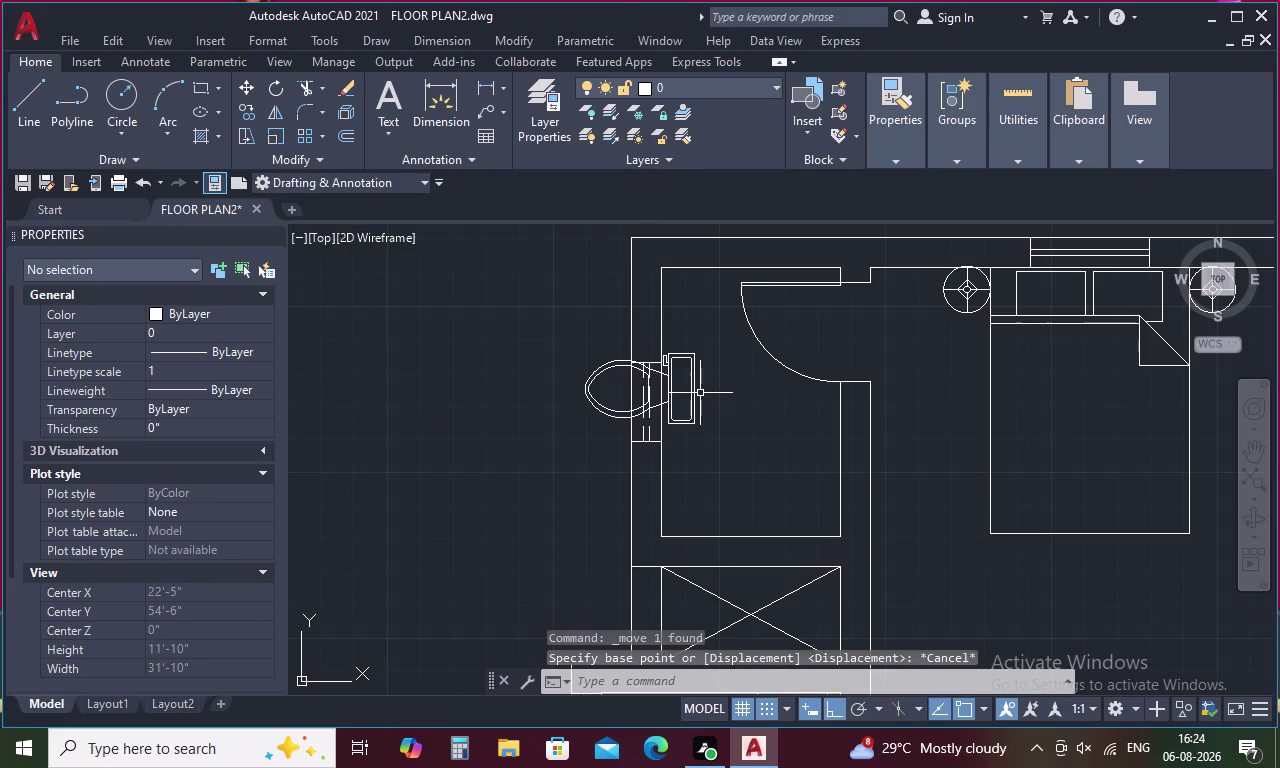
Move the sideways toilet inside the upper bathroom using its tank as base point.
click(693, 385)
right_click(719, 390)
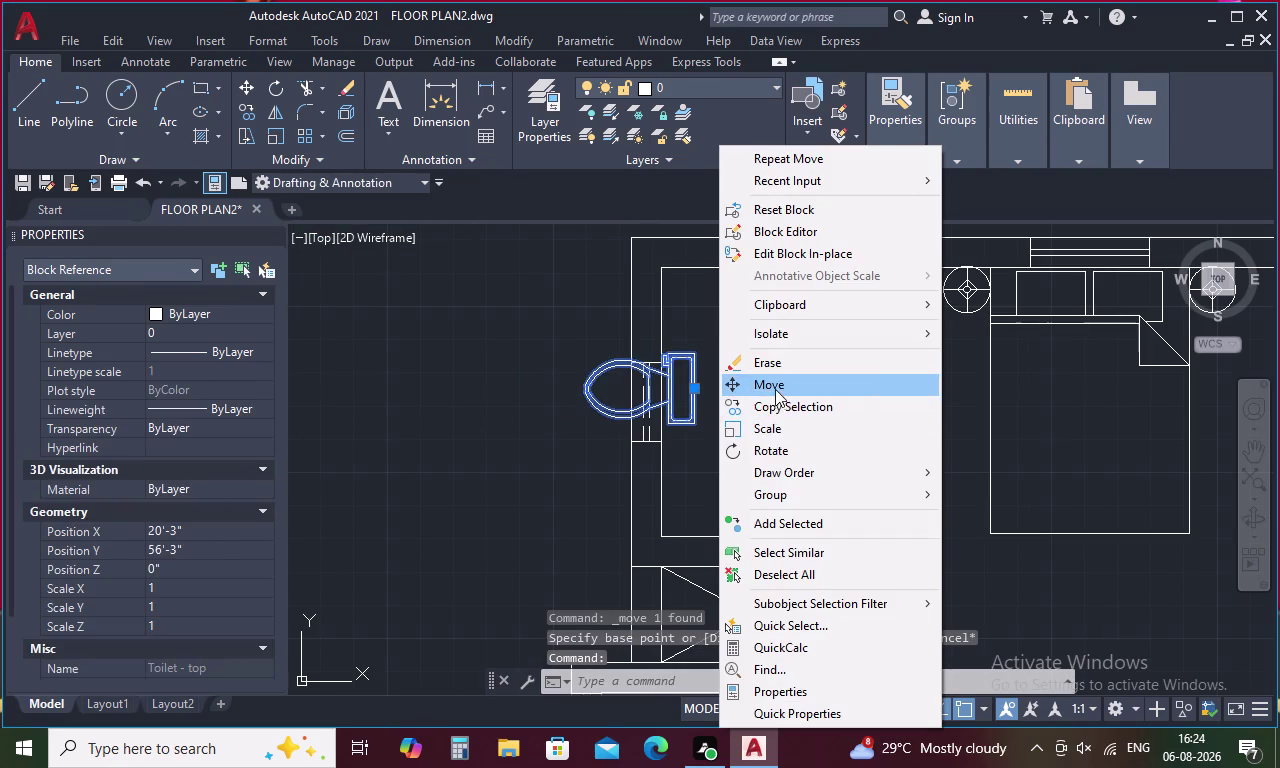
click(775, 389)
click(691, 395)
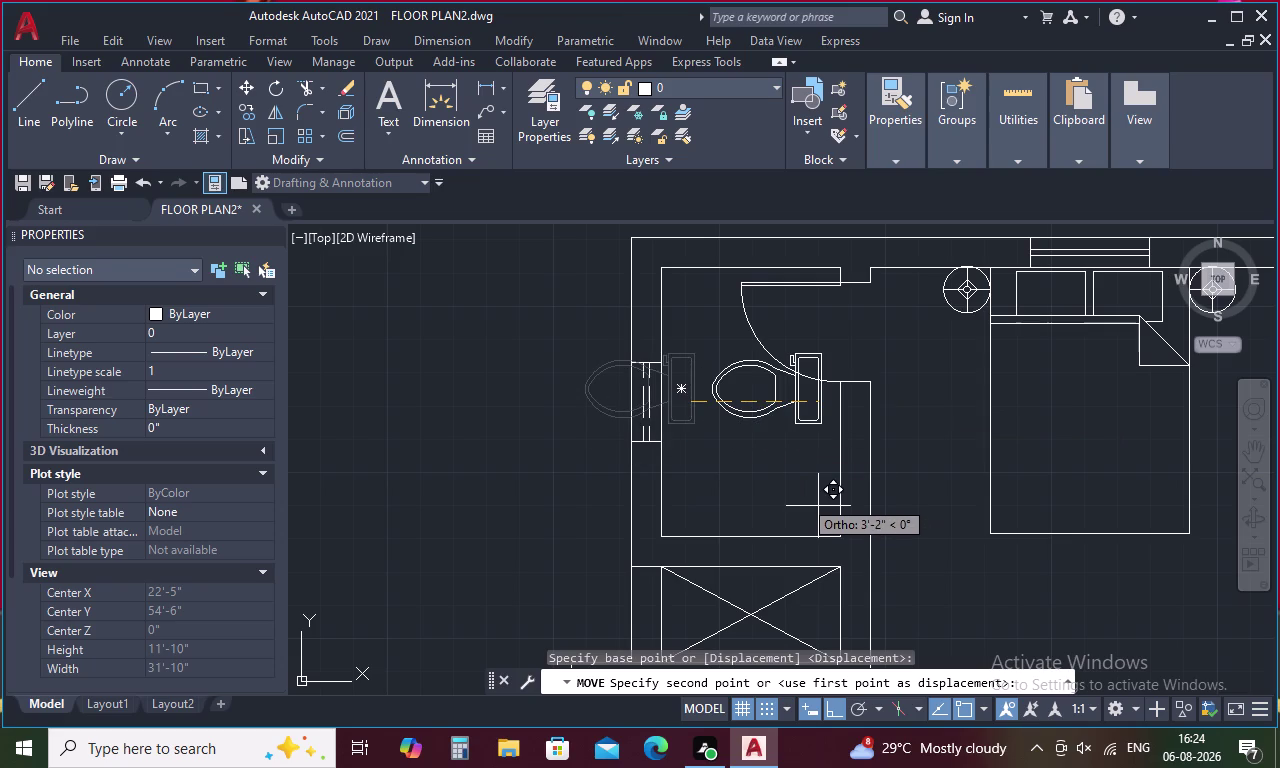
key(F8)
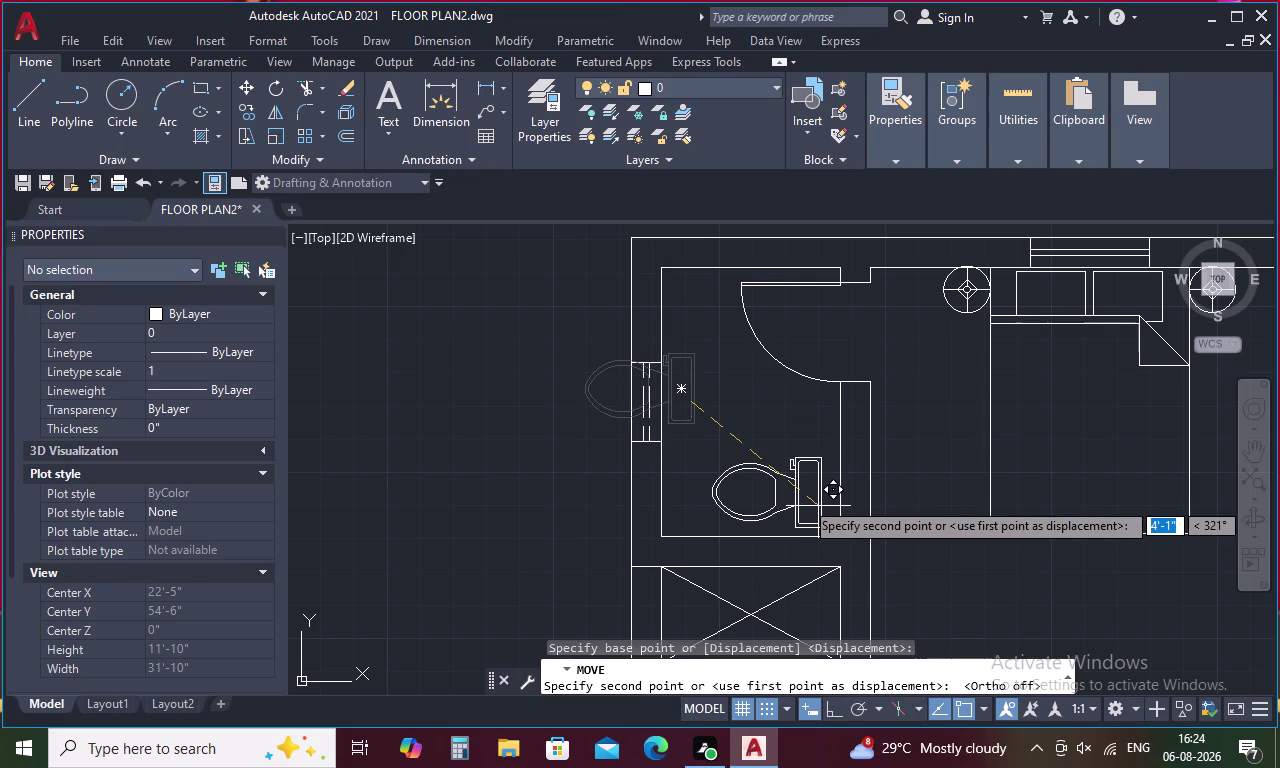
click(804, 500)
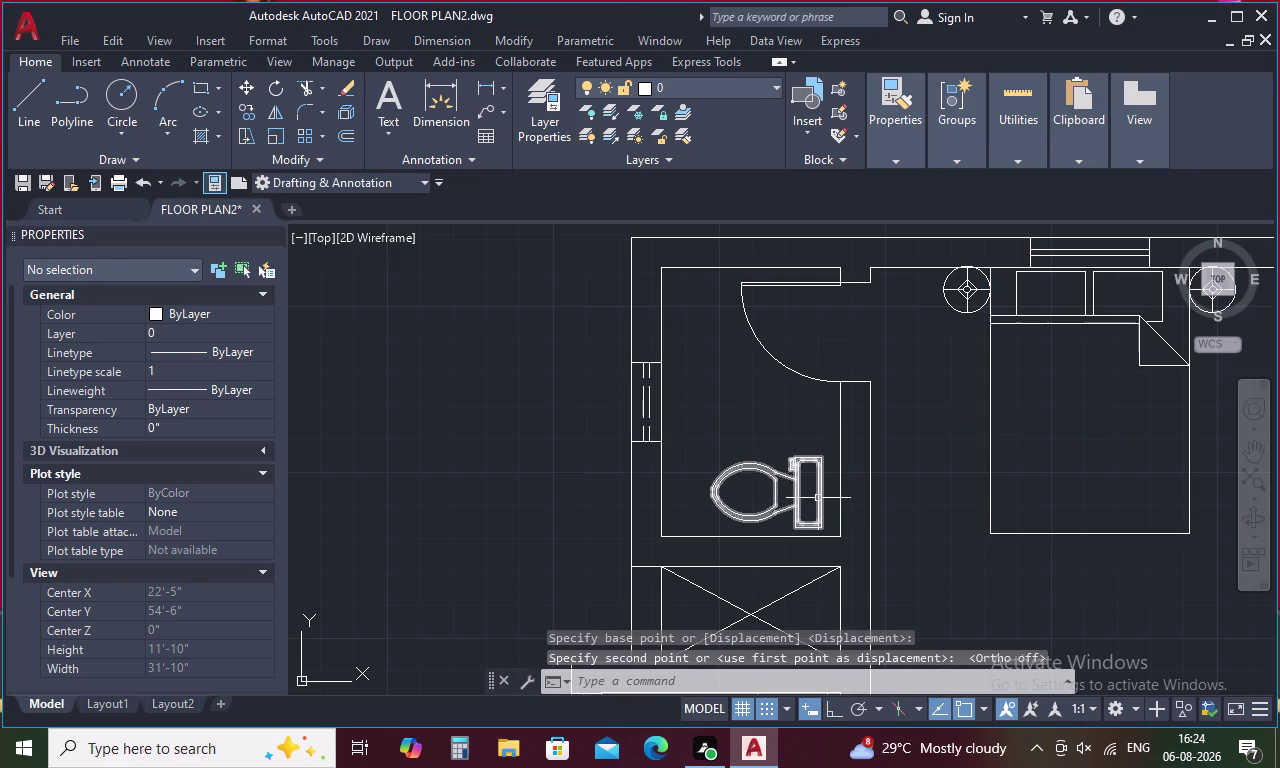
Start a second move from the tank with ortho on, then cancel it.
click(818, 498)
right_click(818, 498)
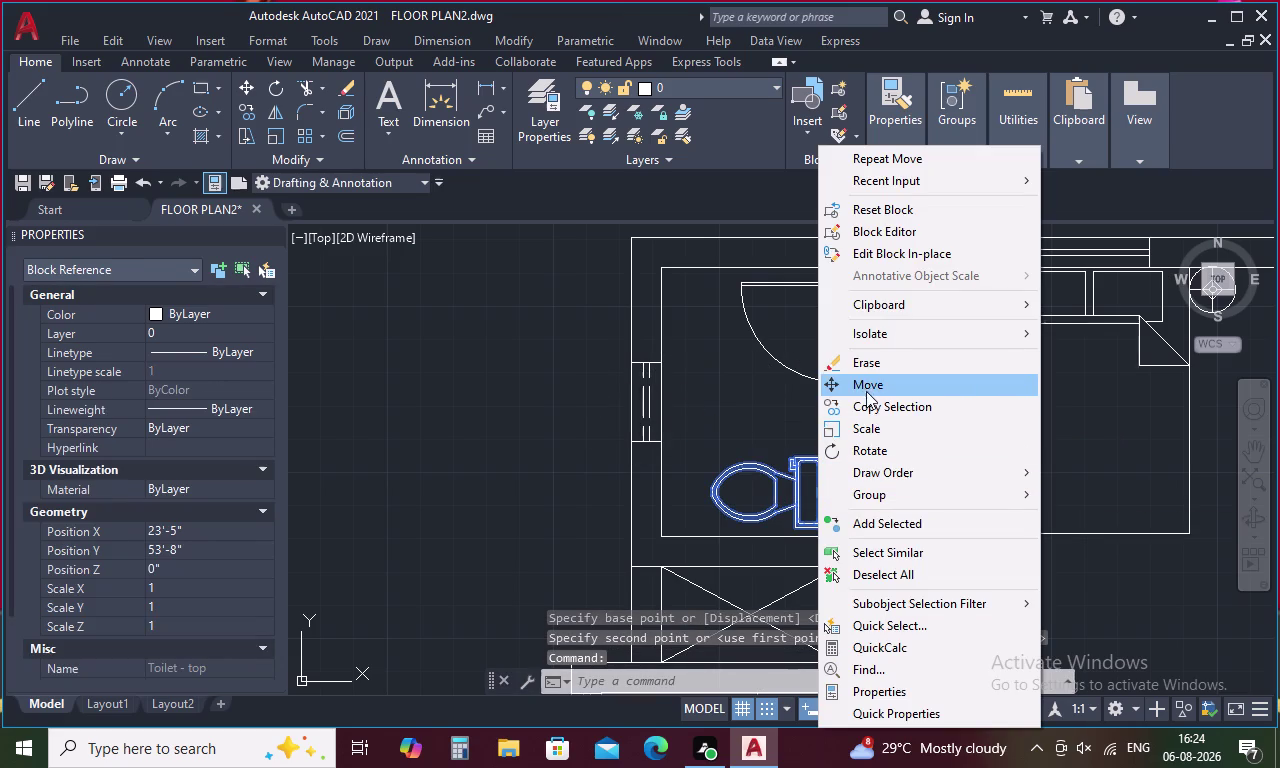
click(868, 388)
click(833, 495)
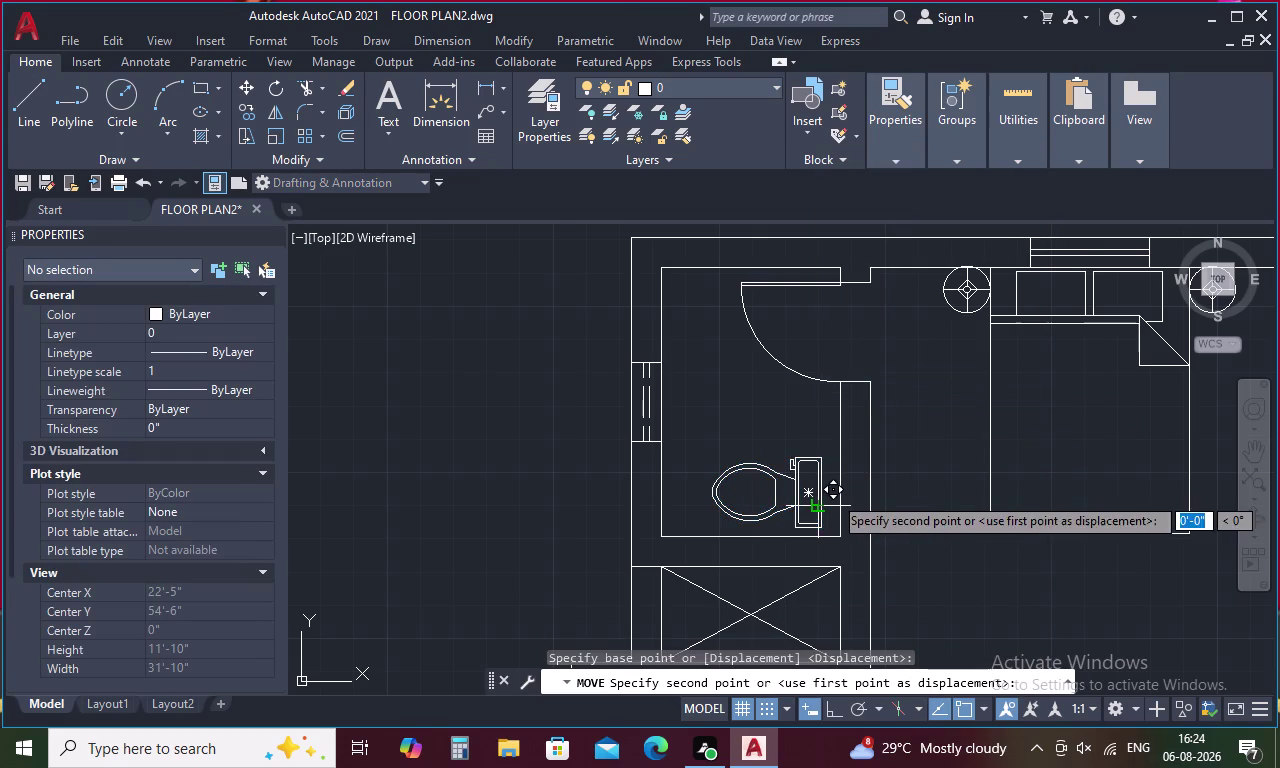
key(F8)
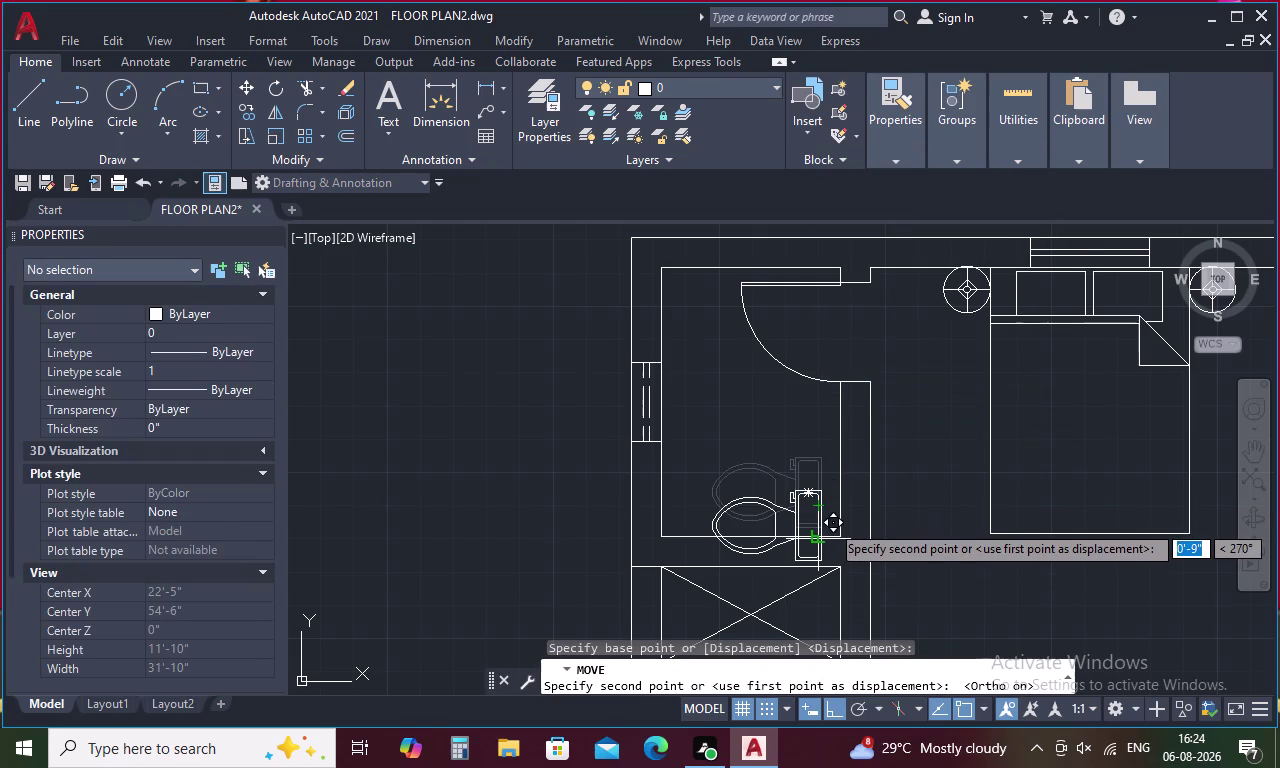
key(Escape)
Try moving the toilet again, cancel, then pan and reselect the upper-bathroom toilet.
click(823, 501)
right_click(823, 501)
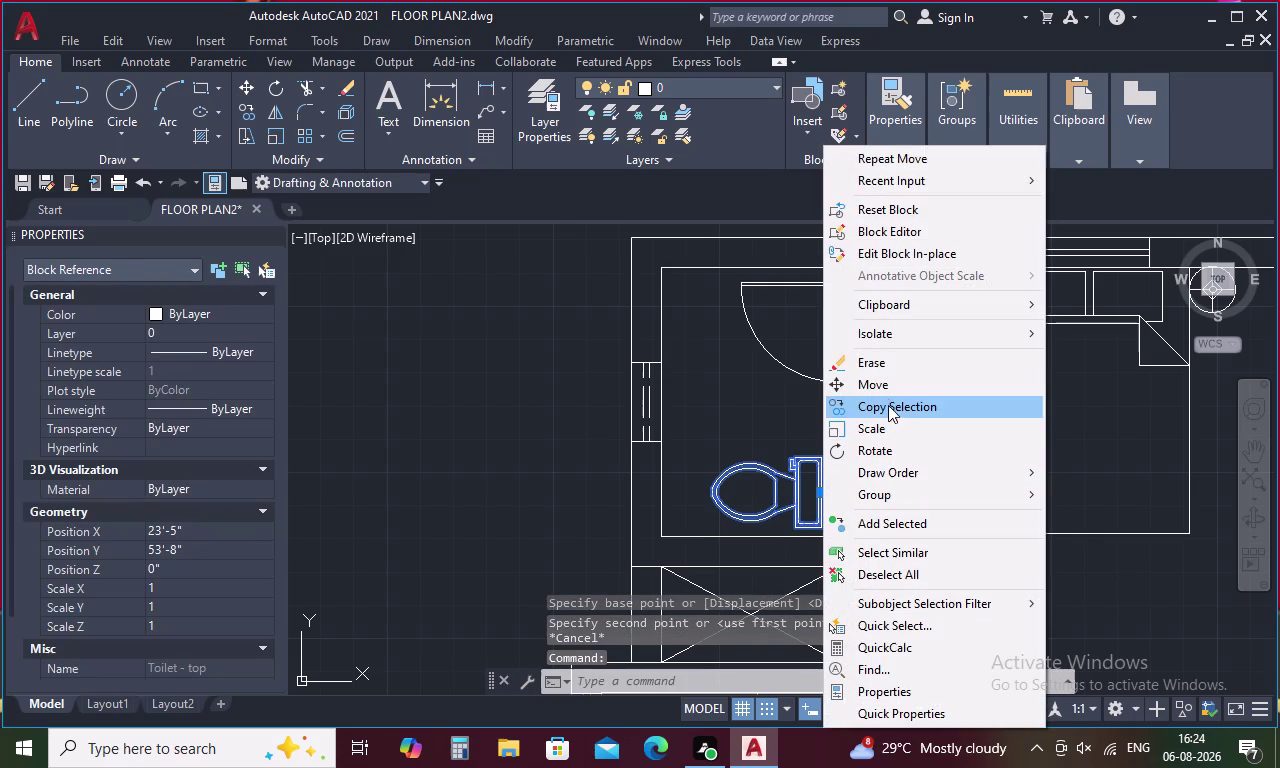
click(888, 387)
scroll(up, 3)
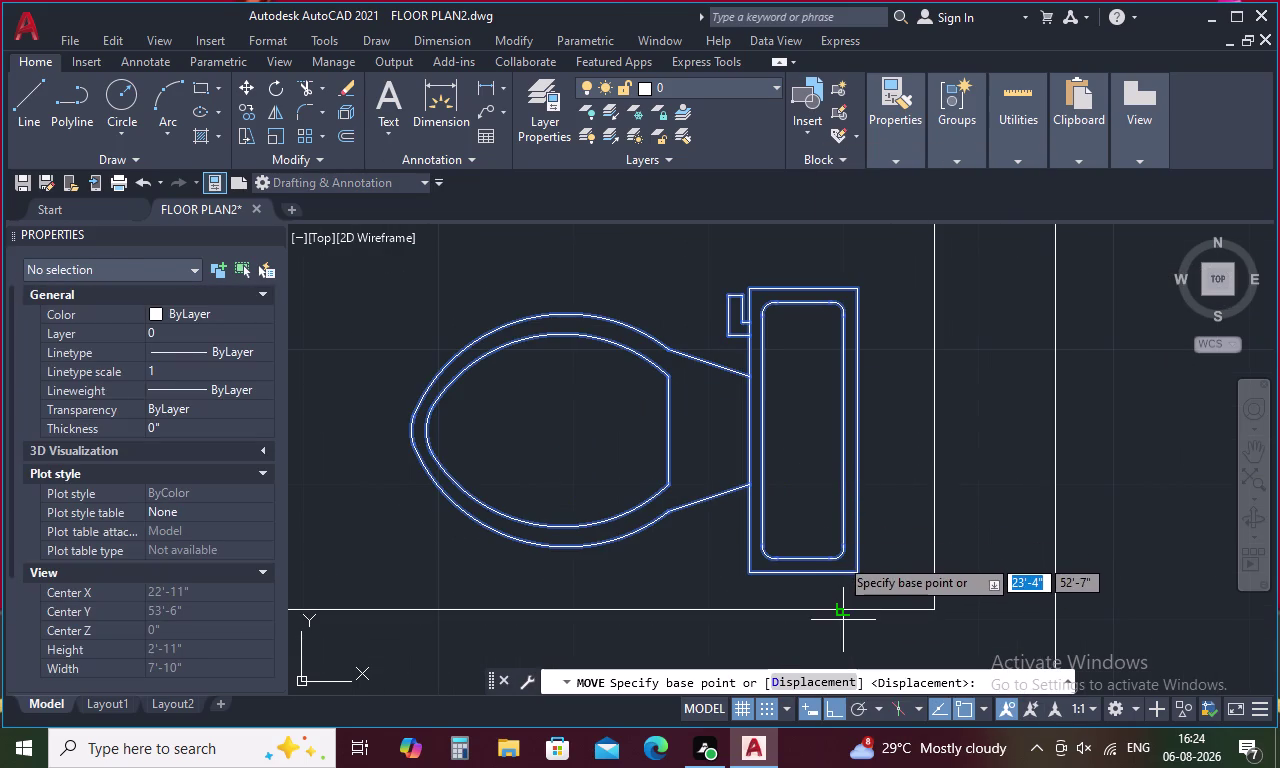
scroll(up, 3)
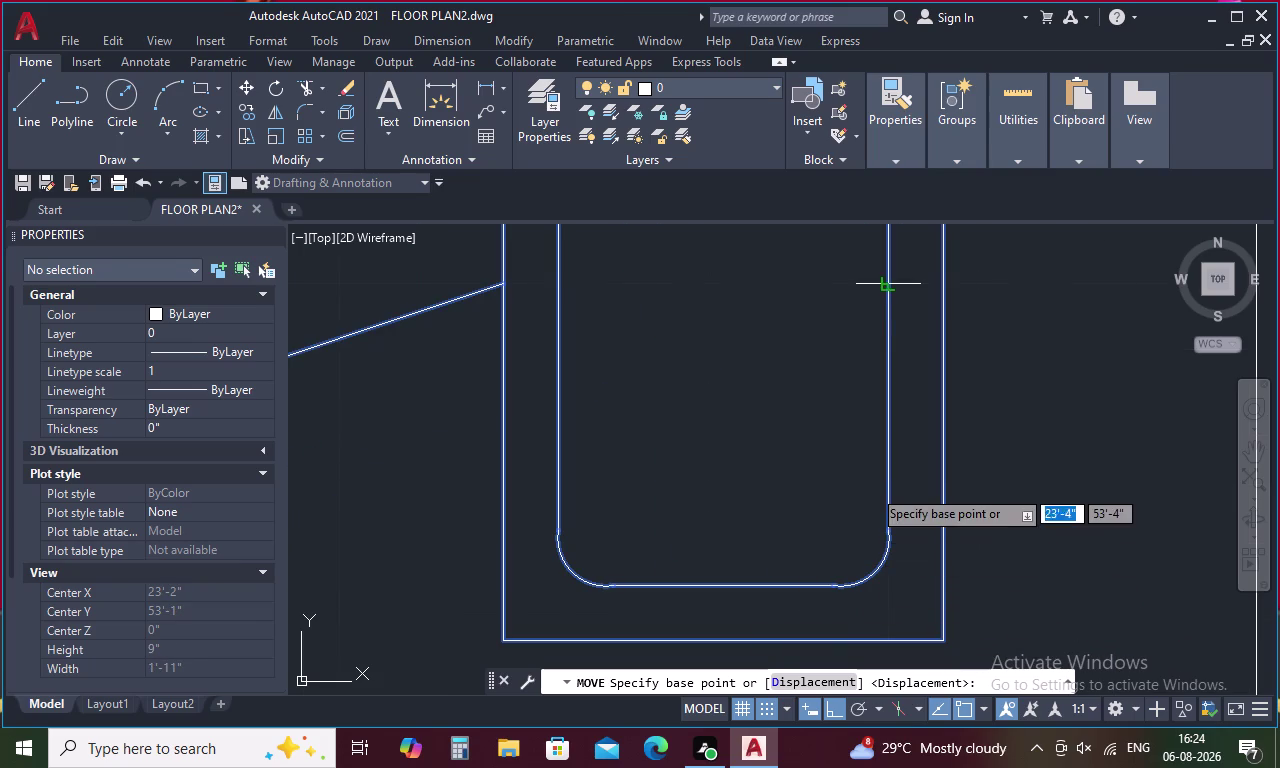
key(Escape)
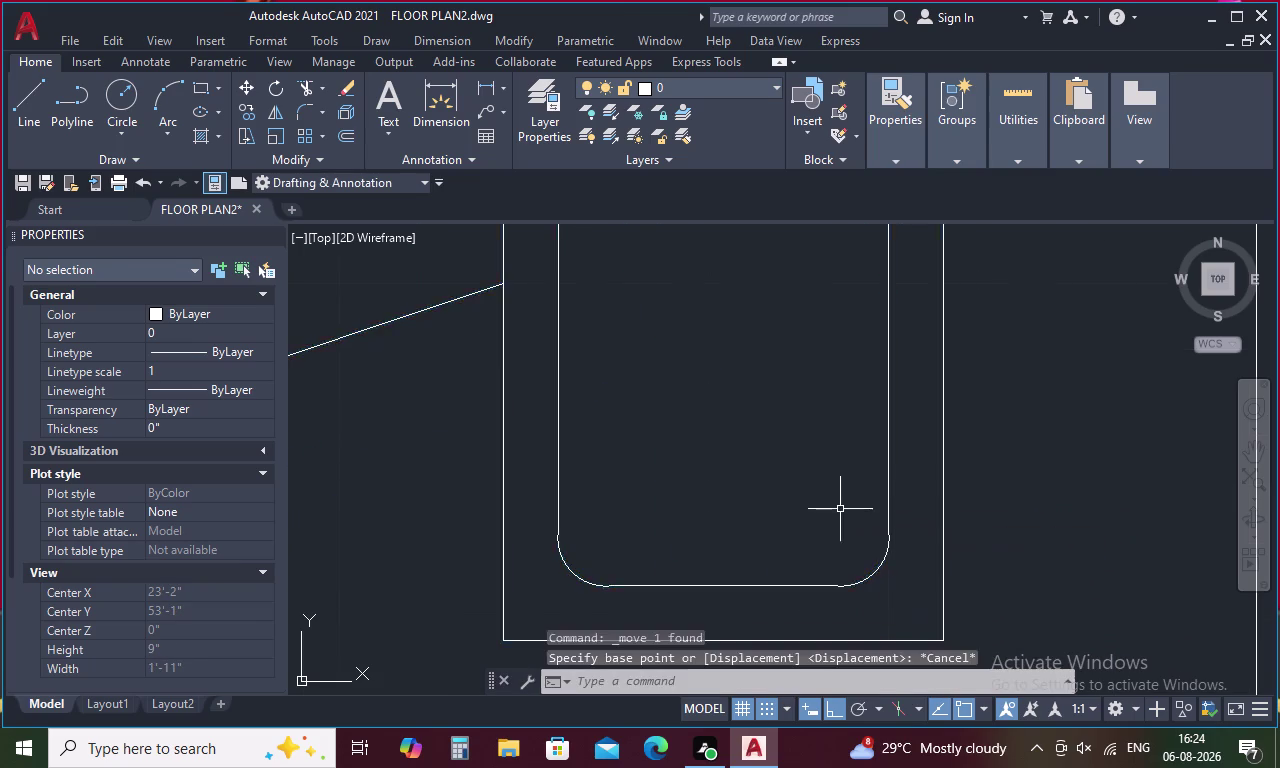
scroll(down, 3)
scroll(down, 3)
middle_drag(849, 503, 790, 349)
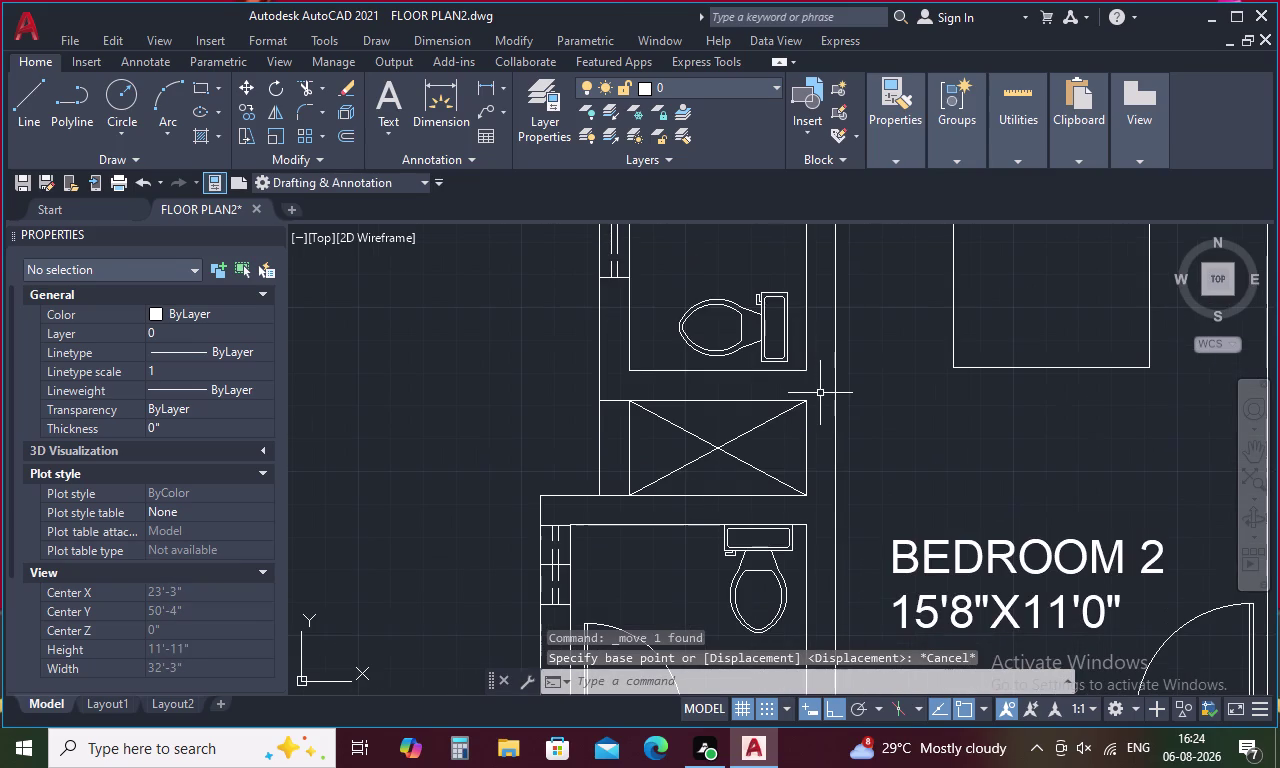
drag(794, 308, 711, 329)
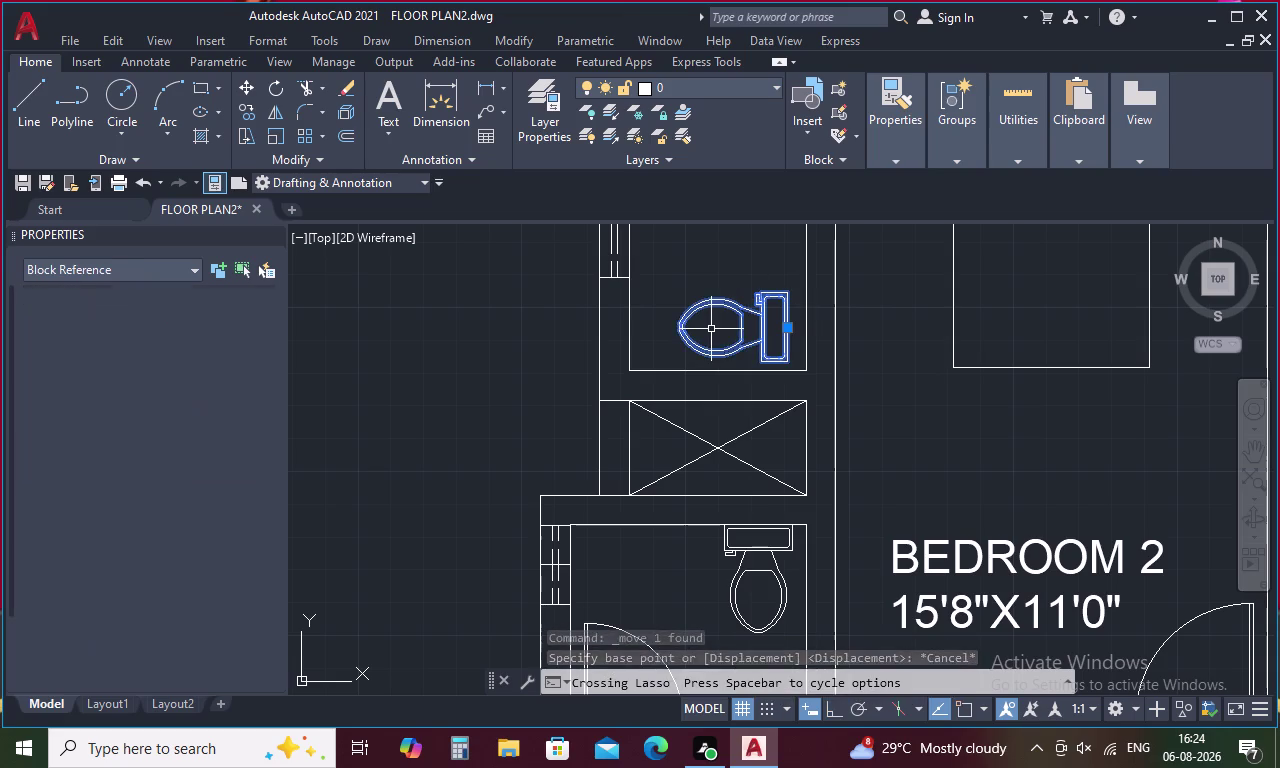
right_click(726, 328)
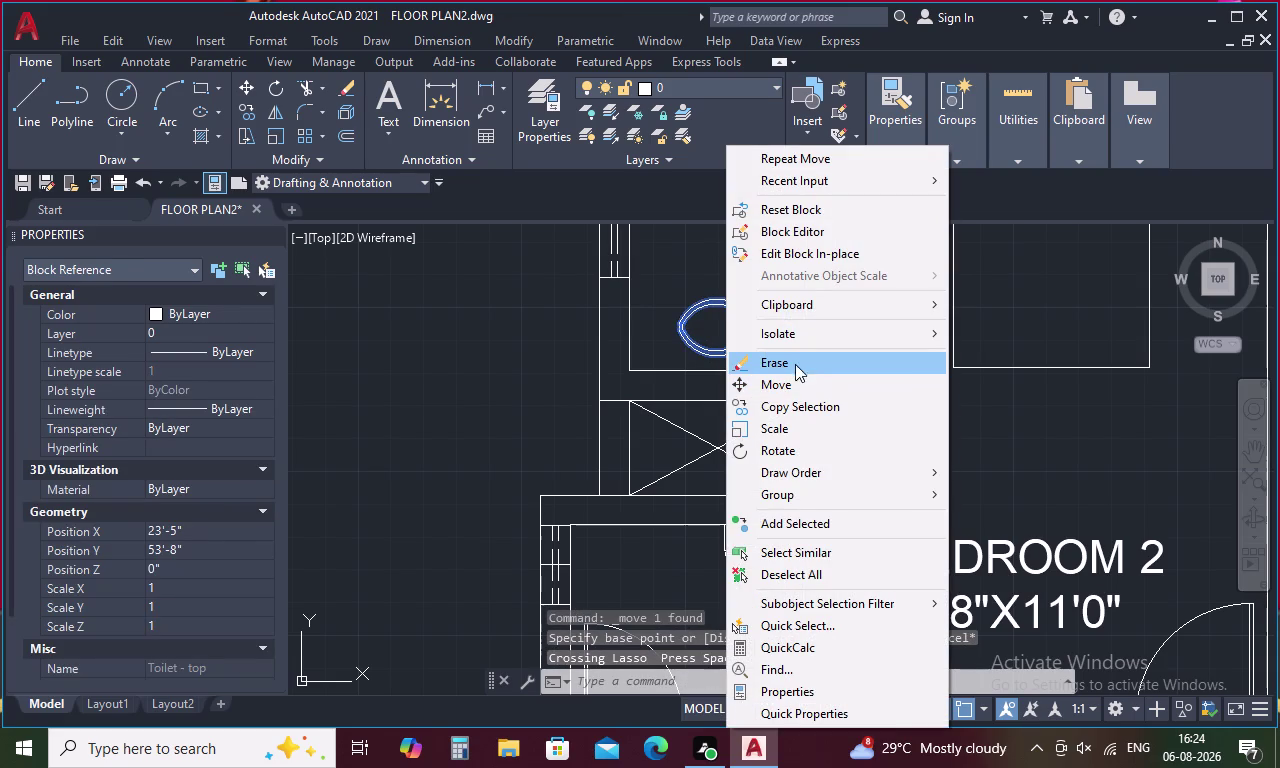
Copy the sideways toilet lower in the plan, then undo the misplaced copy.
click(795, 414)
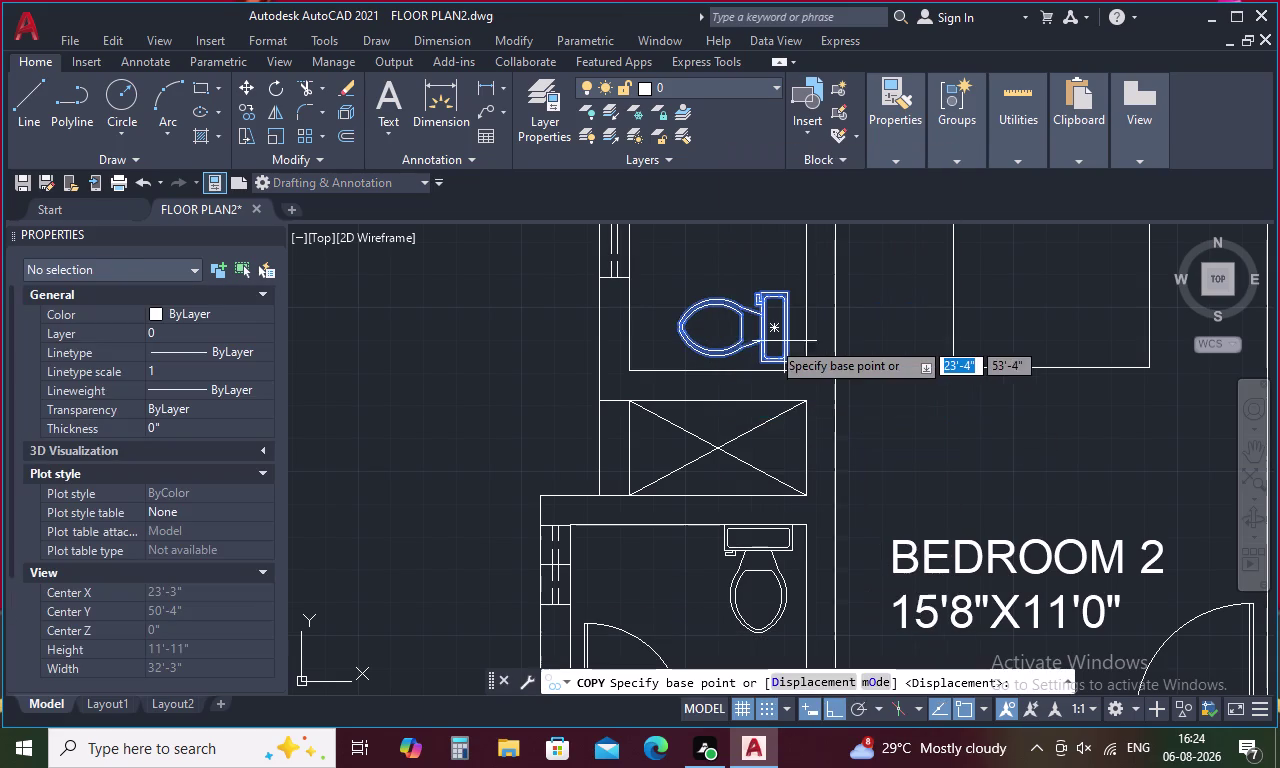
click(765, 335)
scroll(down, 3)
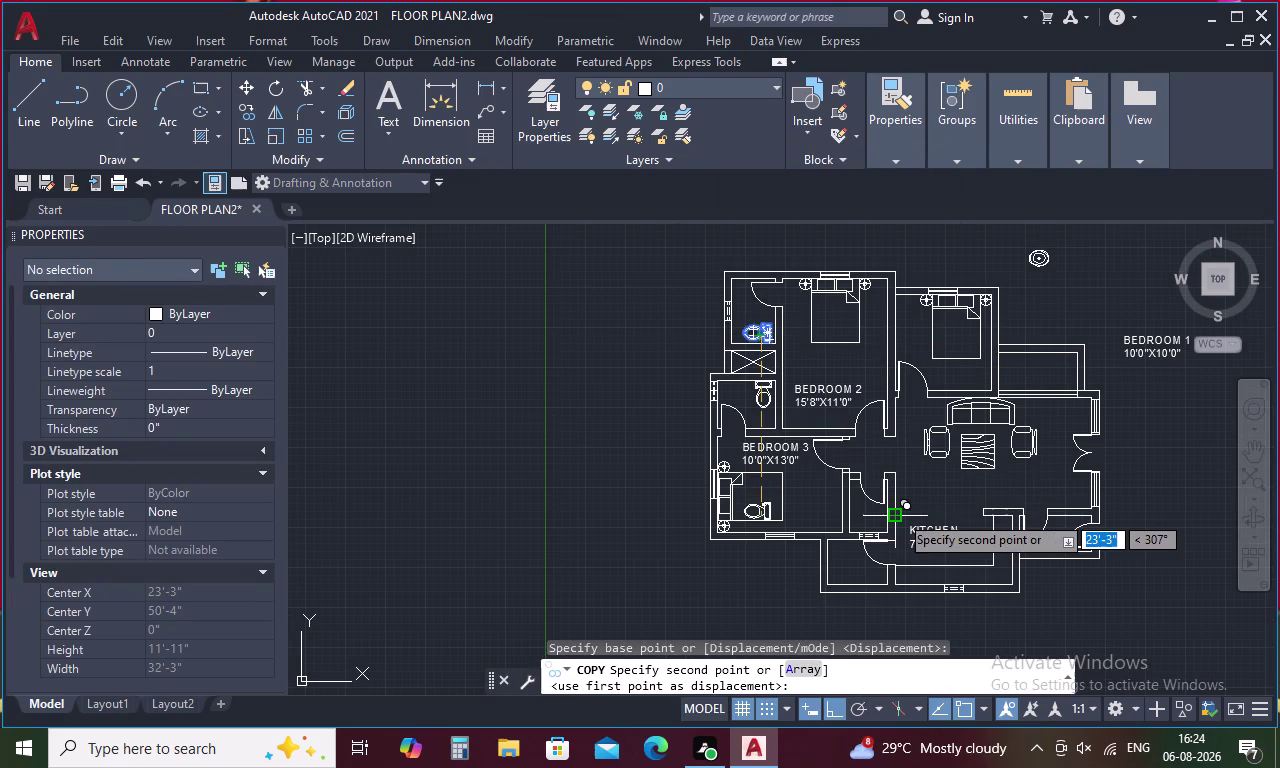
scroll(up, 3)
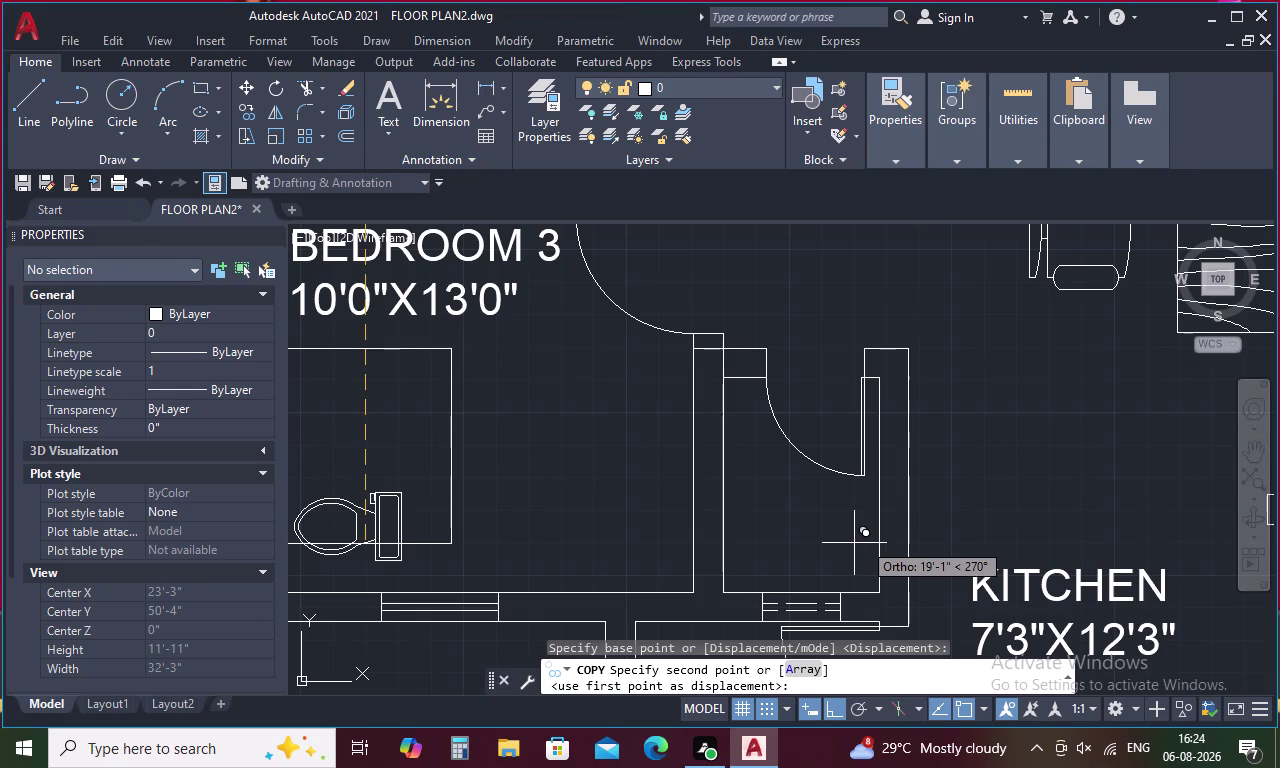
click(832, 546)
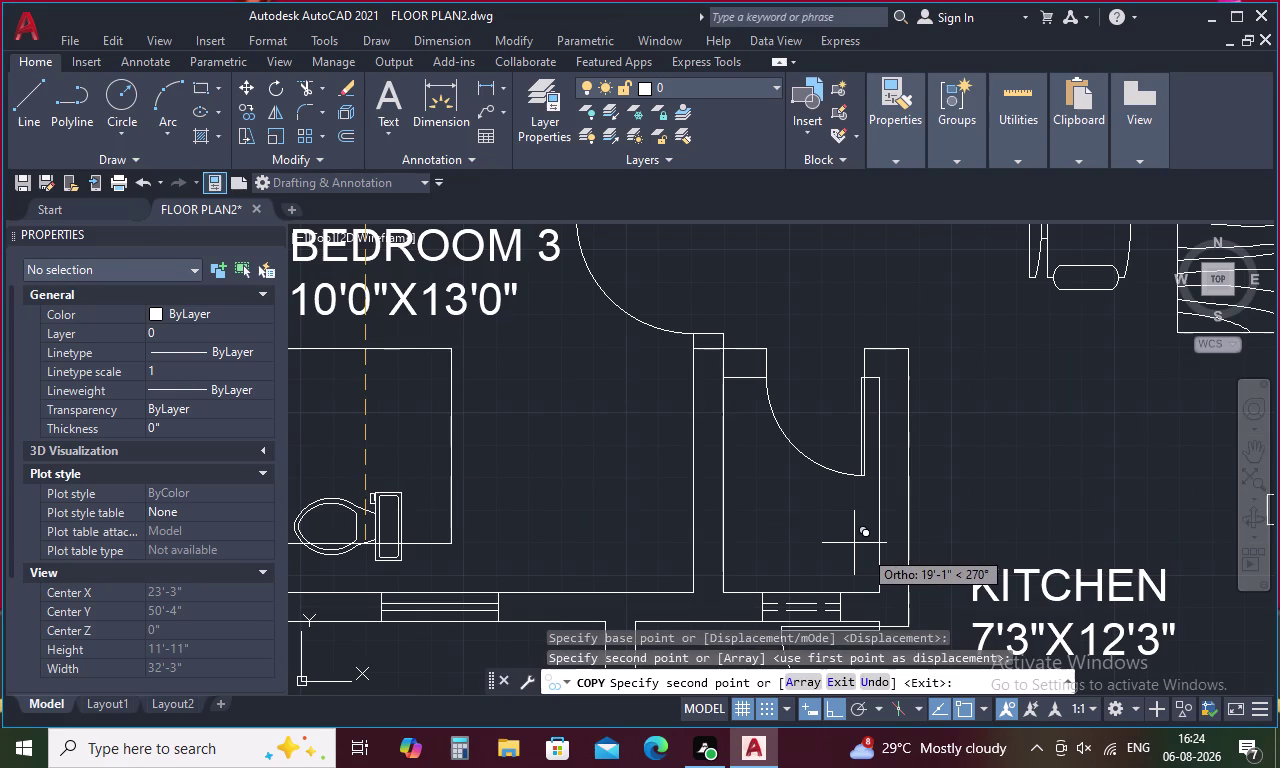
key(ctrl+z)
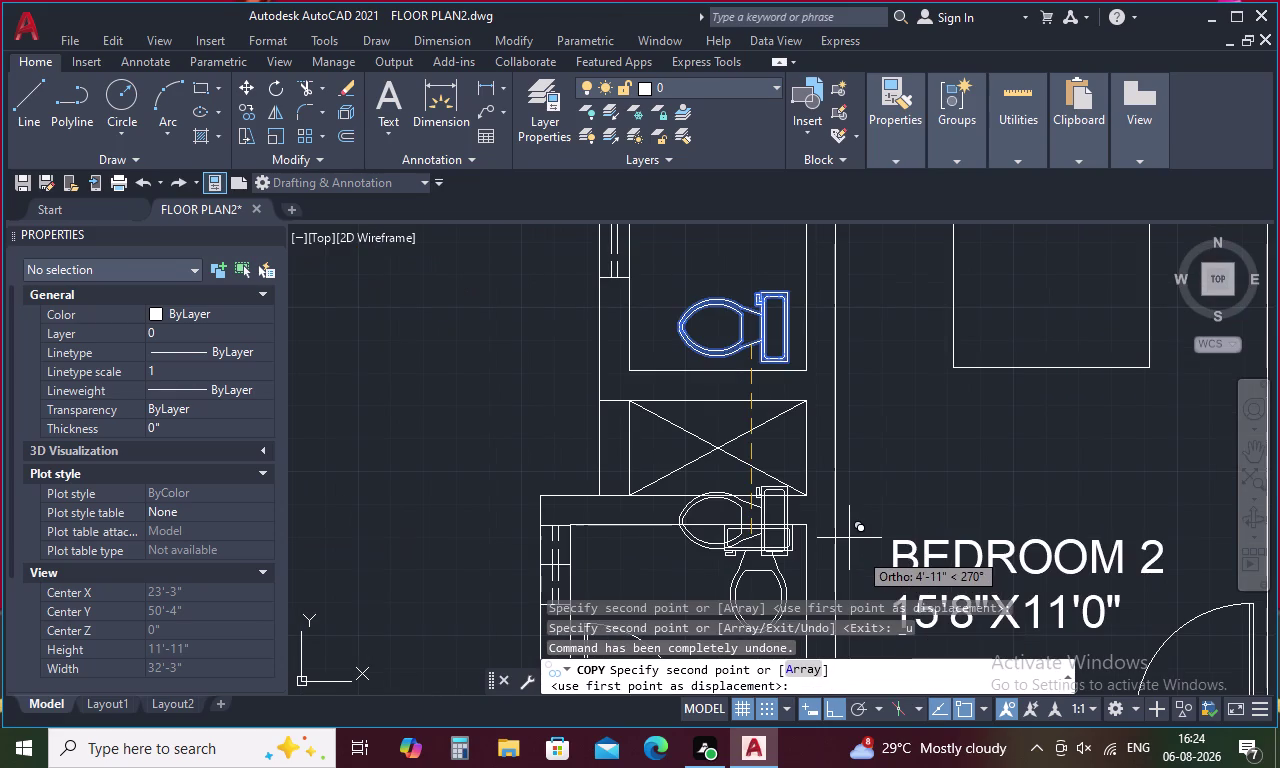
With Ortho off, place the toilet copy in the bathroom beside the kitchen.
key(F8)
scroll(down, 3)
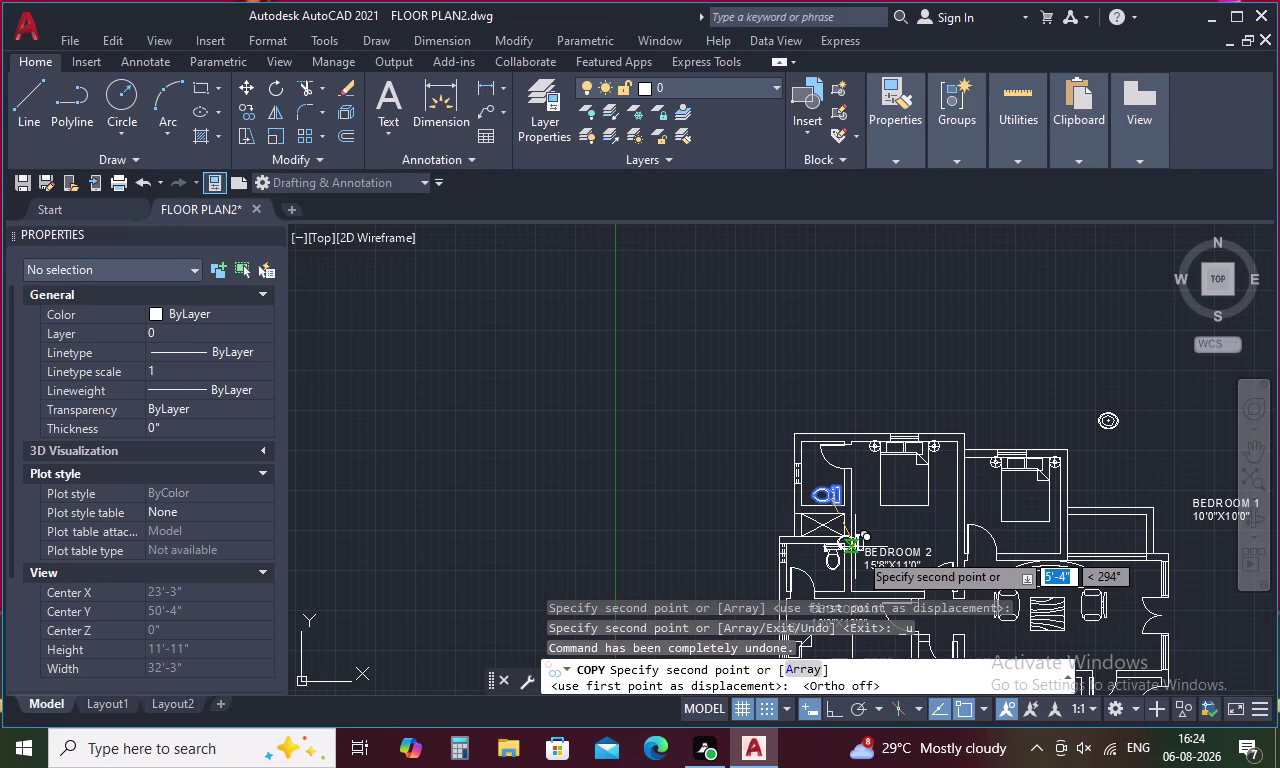
middle_drag(887, 586, 845, 398)
scroll(up, 3)
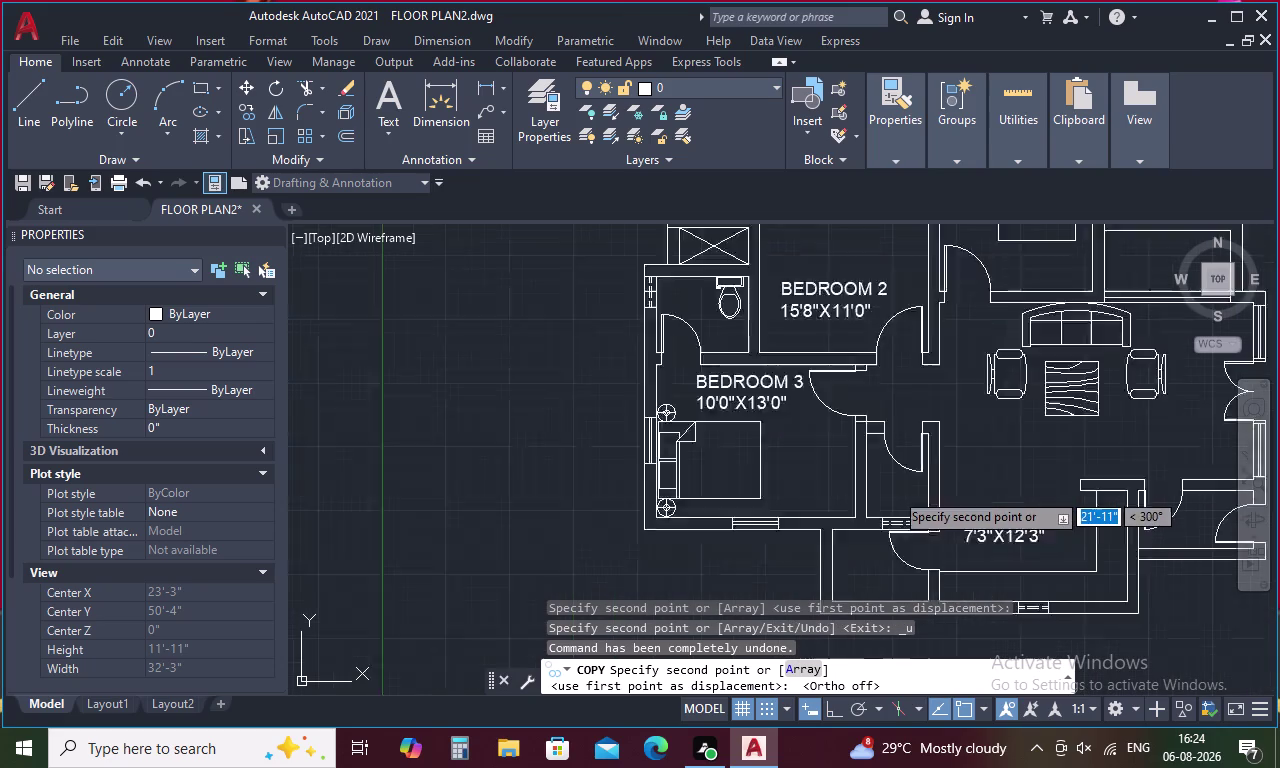
click(916, 521)
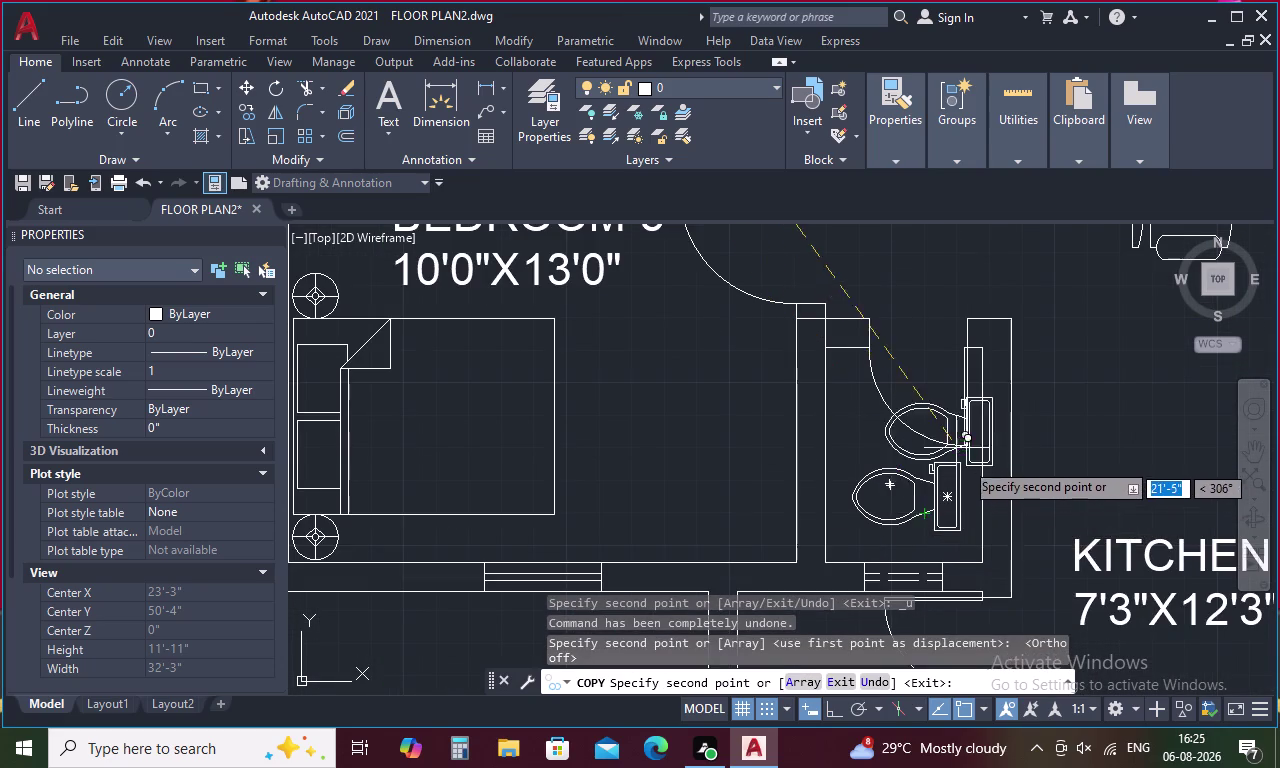
scroll(down, 3)
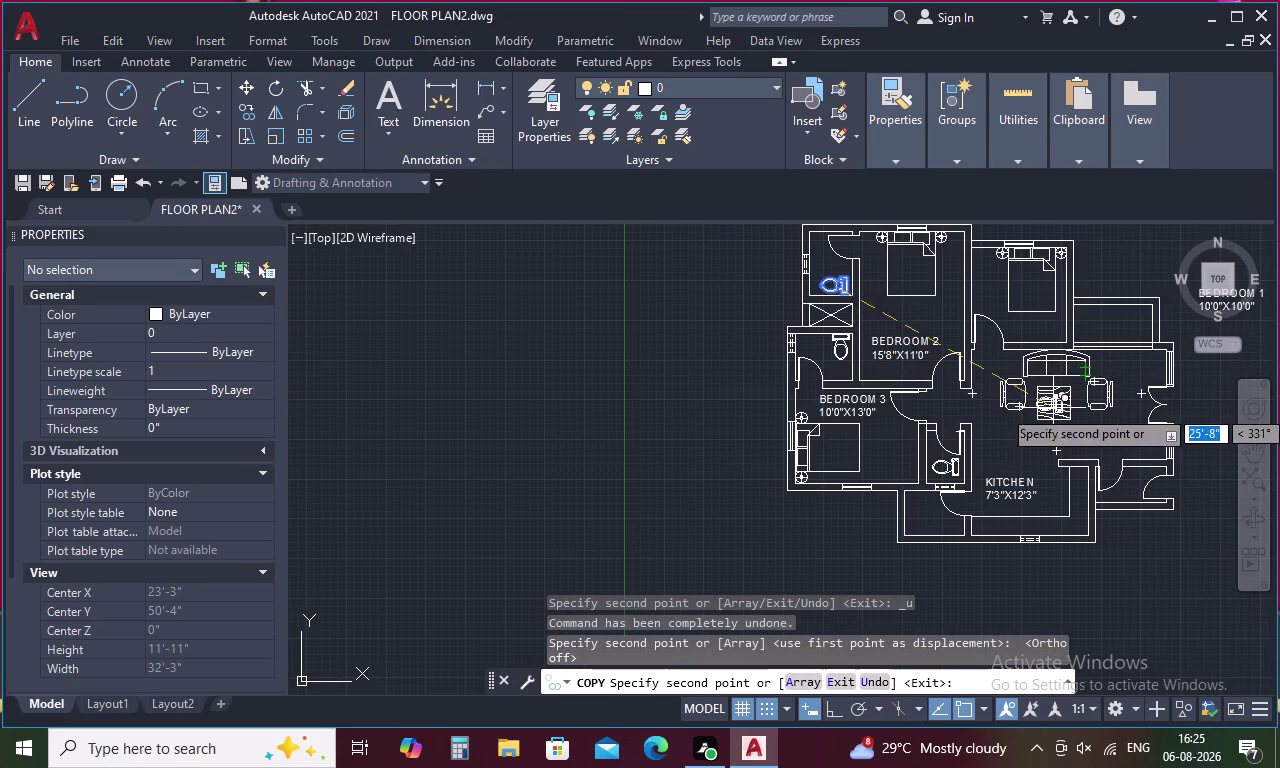
key(Escape)
scroll(up, 3)
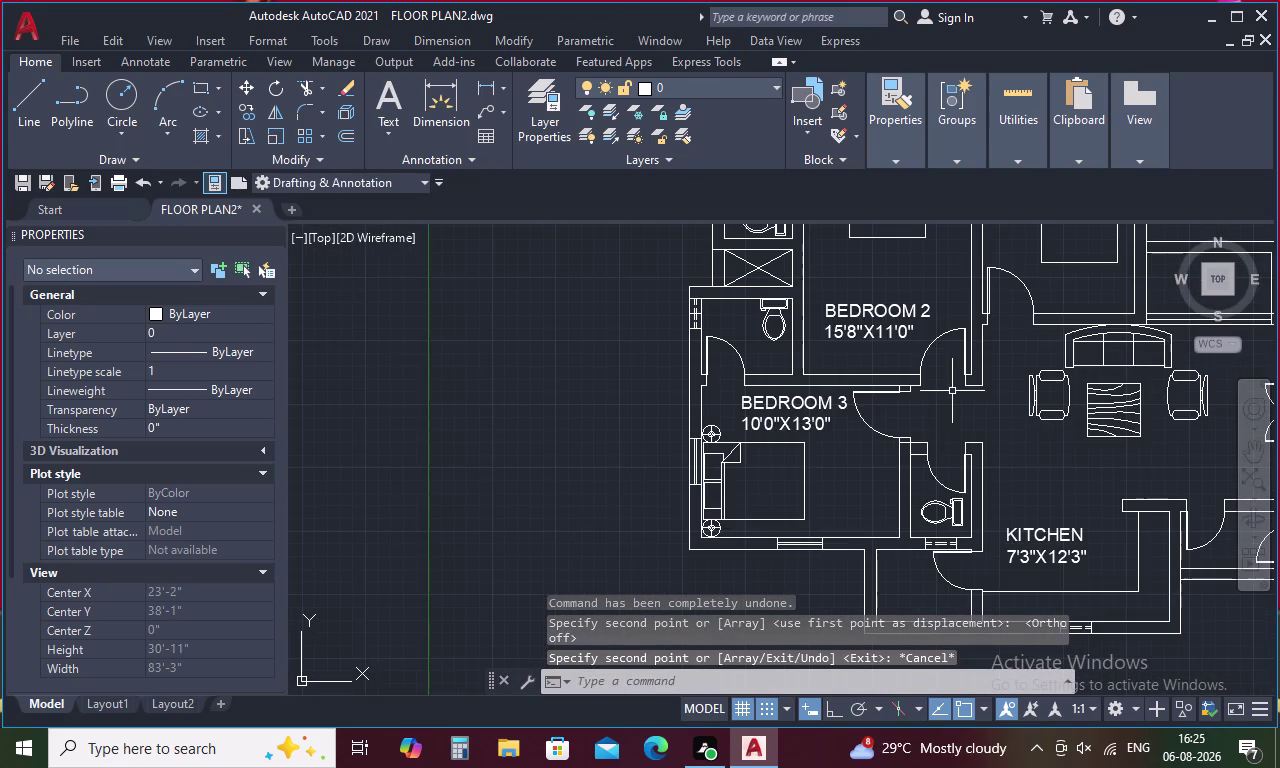
Pan the plan and select the loose oval-top sink above it.
middle_drag(952, 391, 921, 281)
scroll(down, 3)
middle_drag(950, 401, 905, 415)
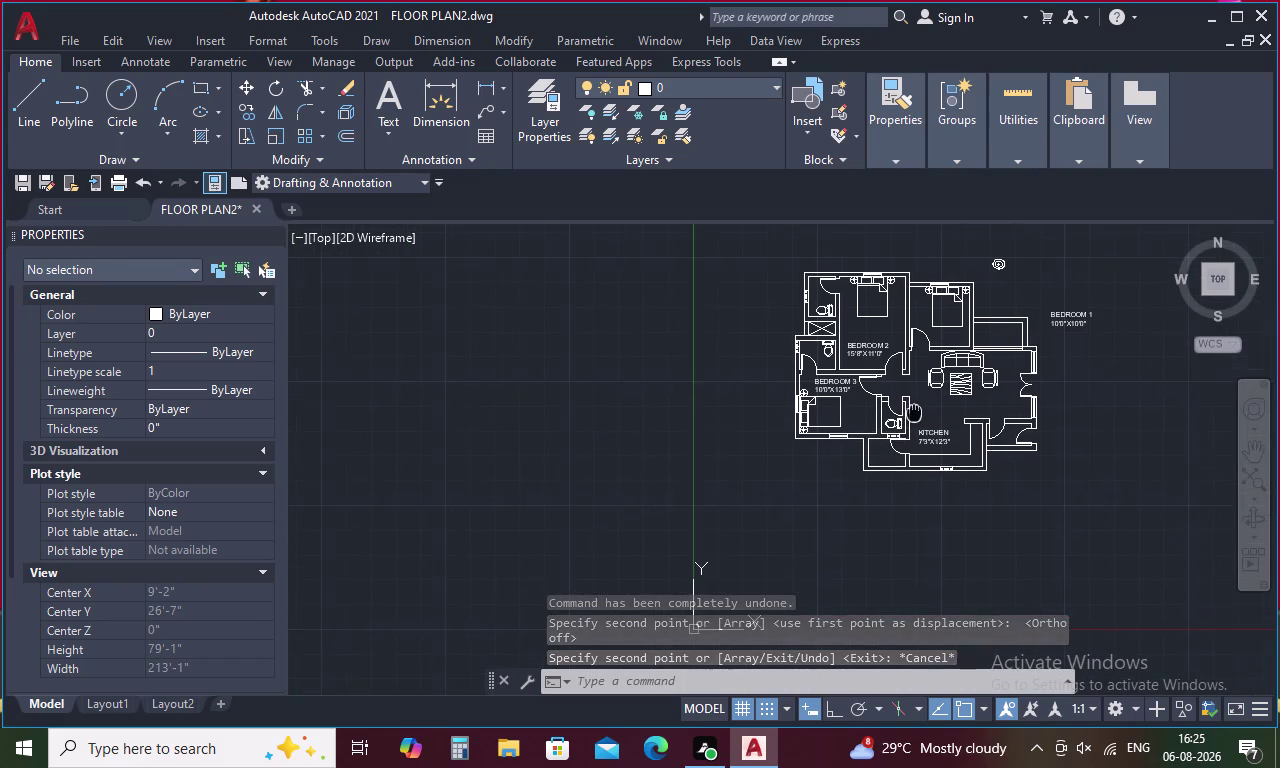
middle_drag(905, 415, 838, 426)
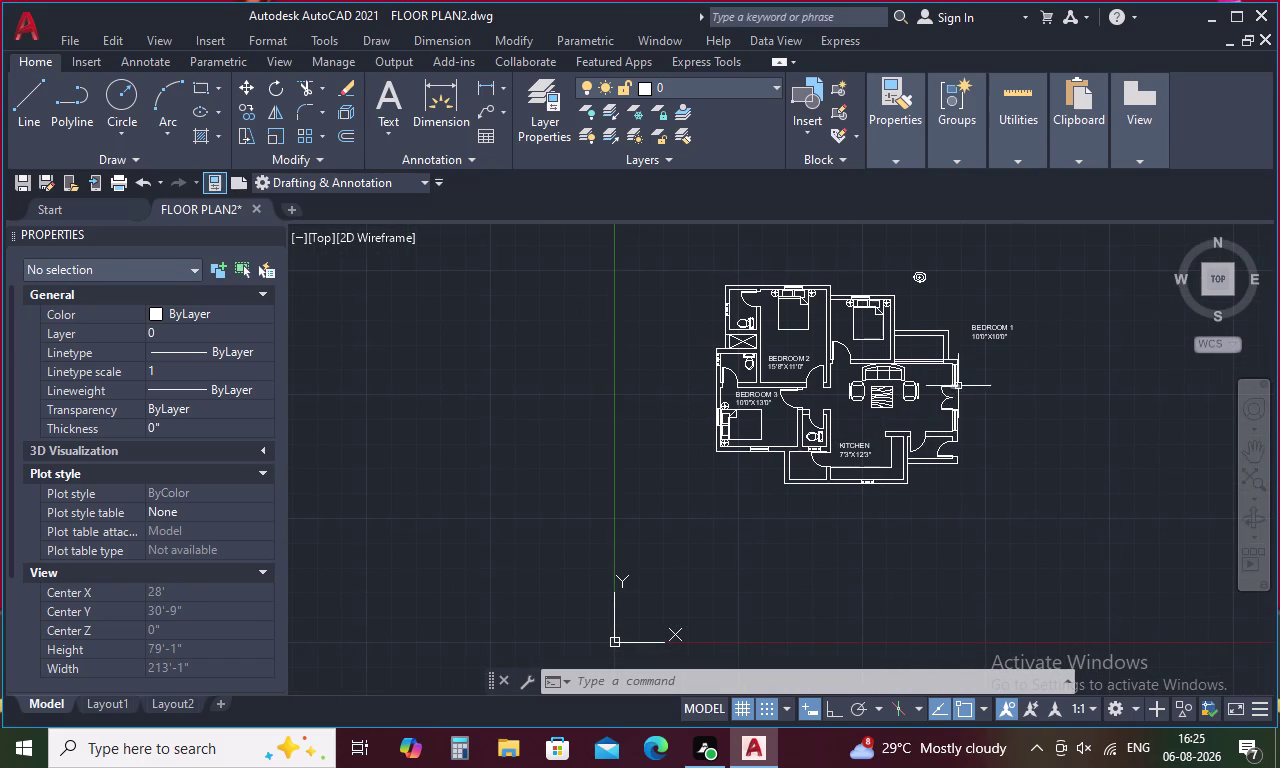
click(926, 280)
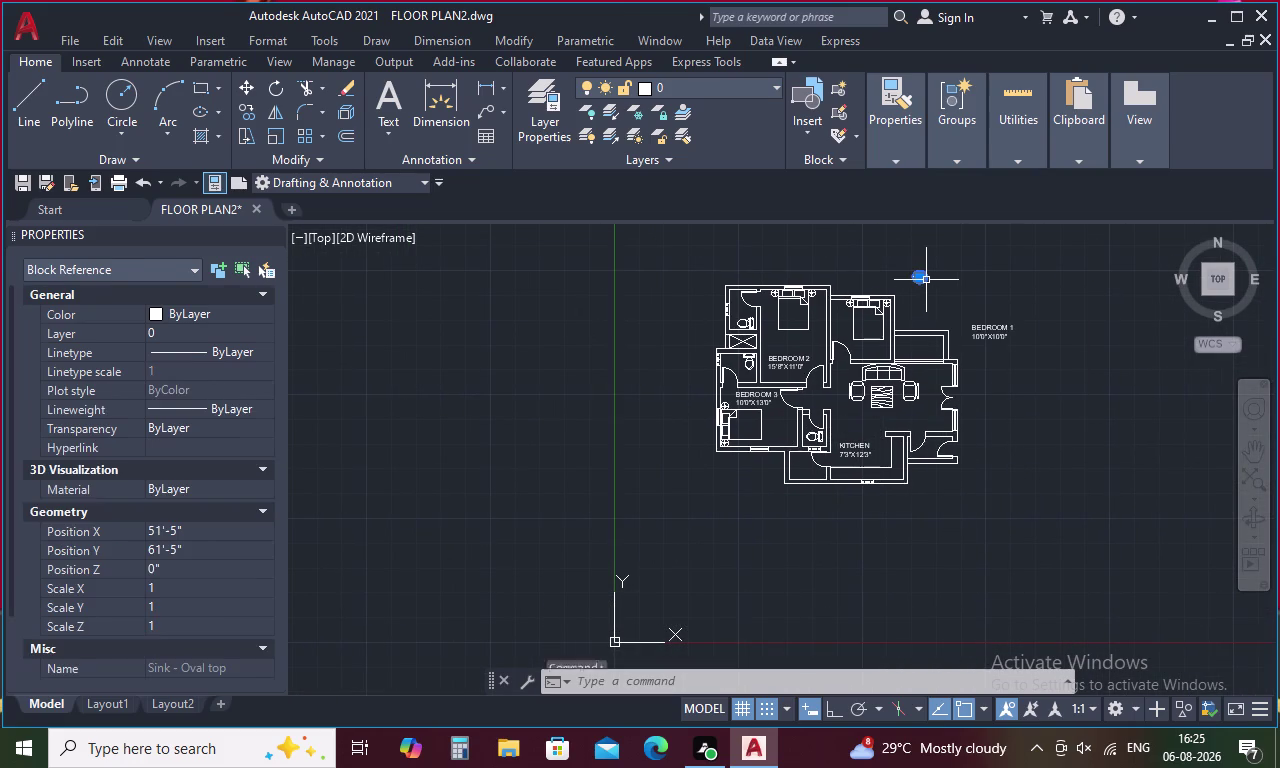
Move the oval-top sink by its centre to just below the small kitchen-side bathroom.
right_click(926, 280)
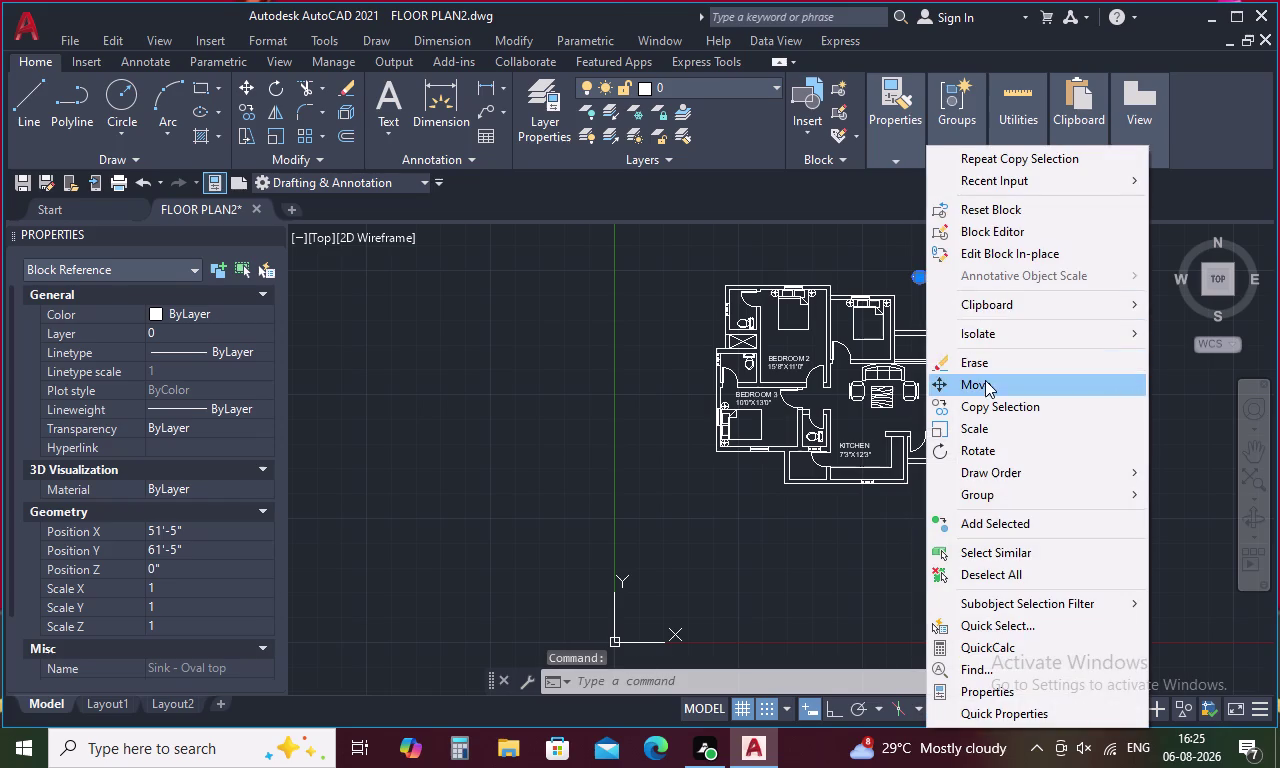
click(985, 380)
scroll(up, 3)
scroll(up, 3)
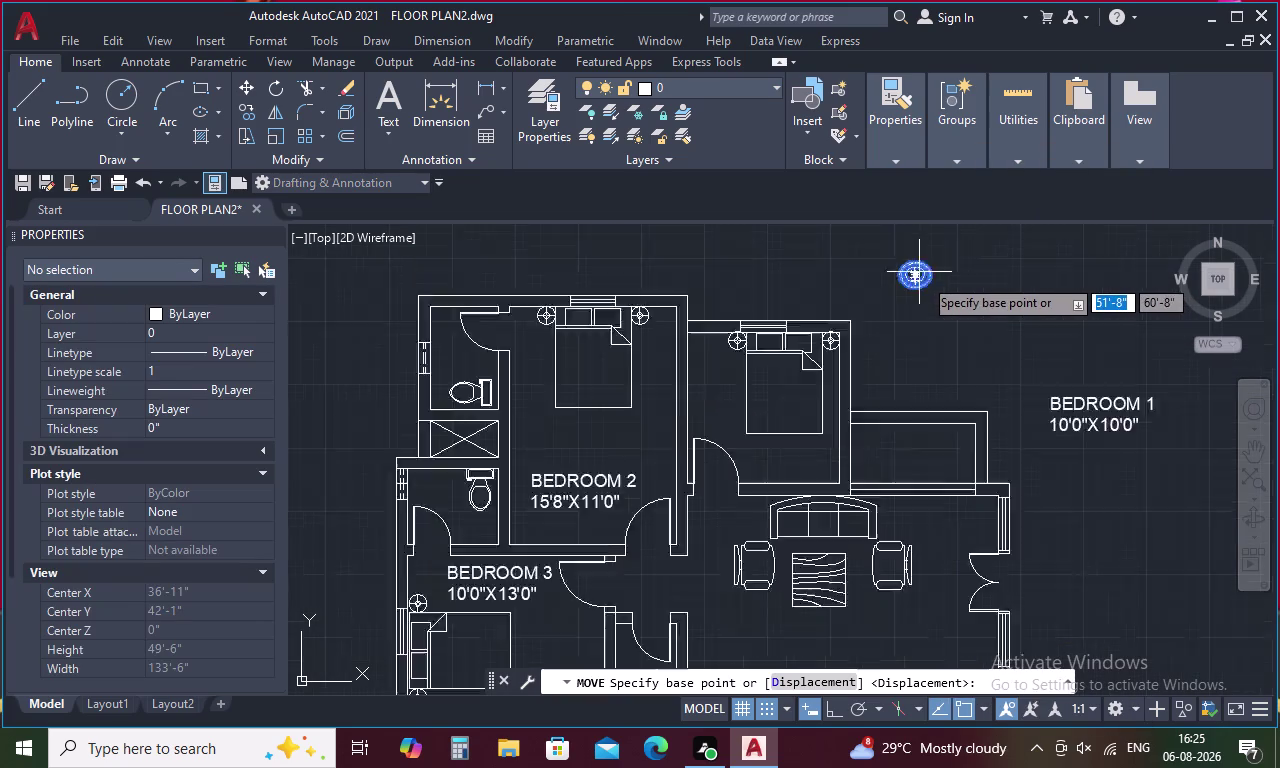
scroll(up, 3)
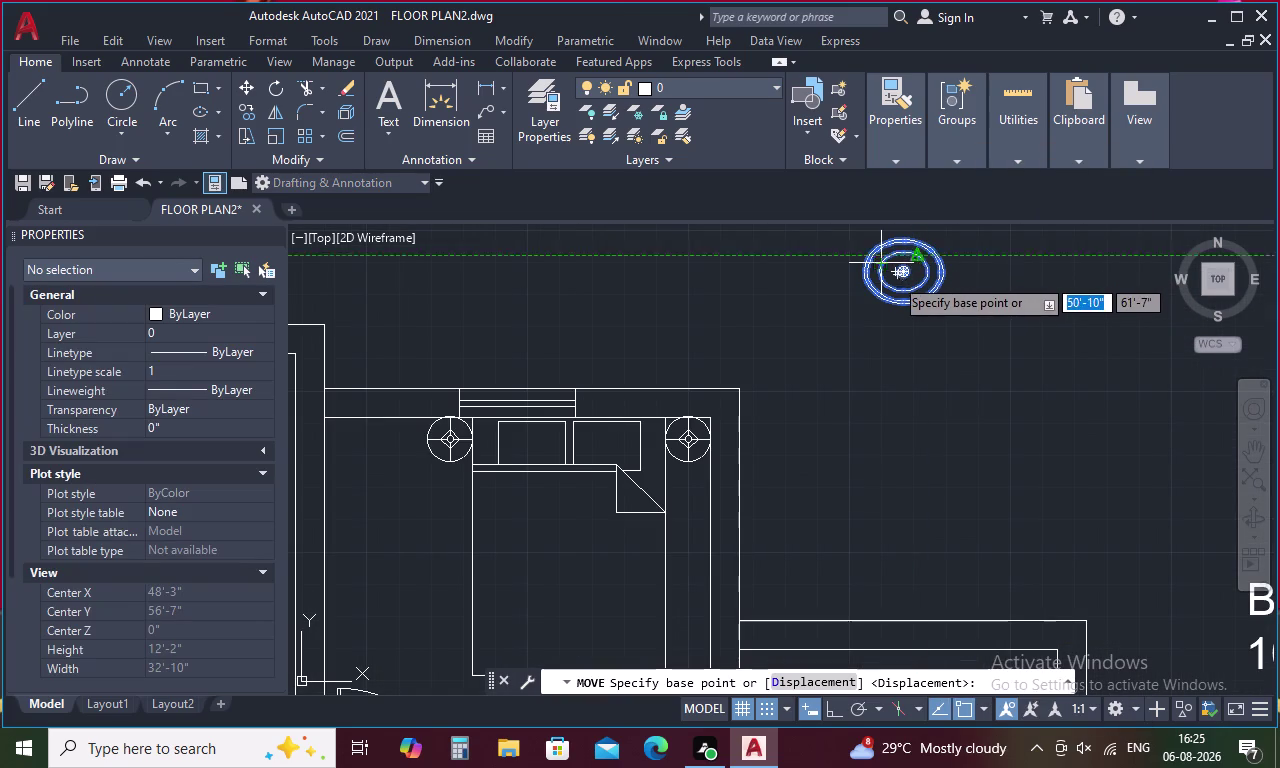
click(896, 278)
scroll(down, 3)
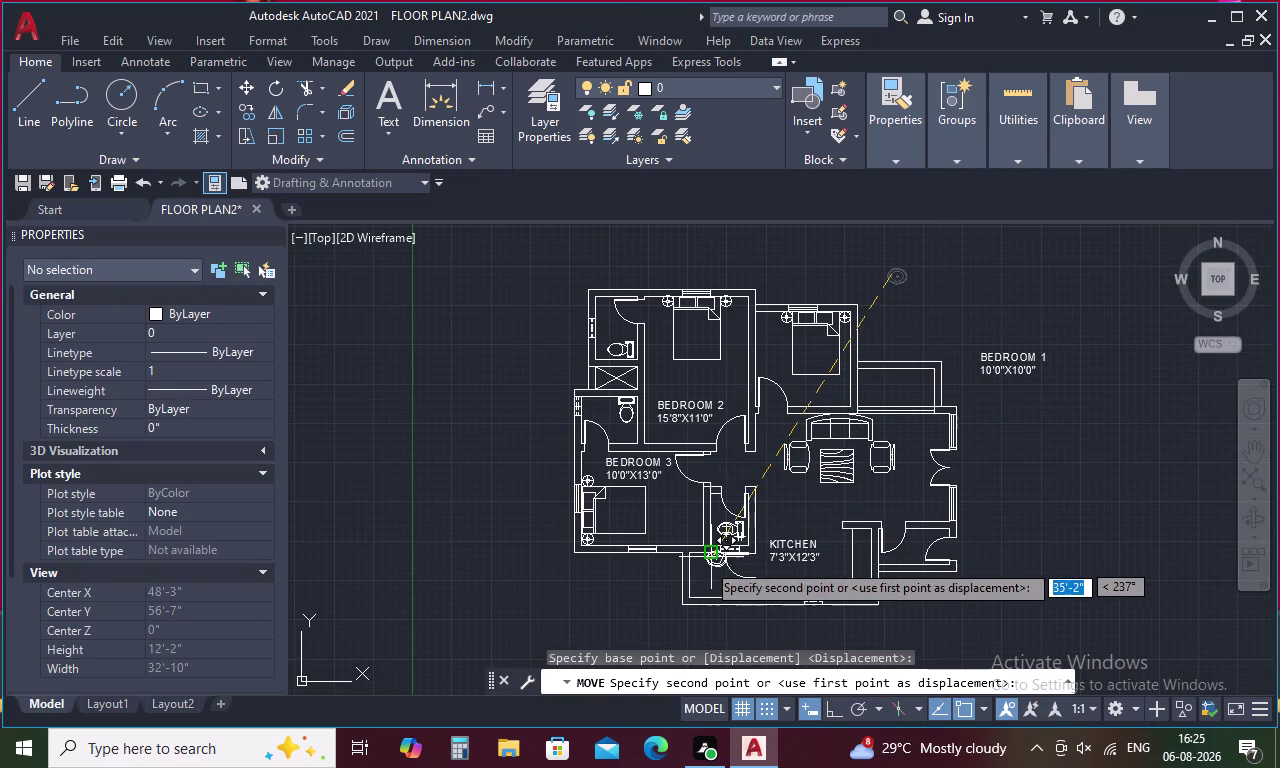
scroll(up, 3)
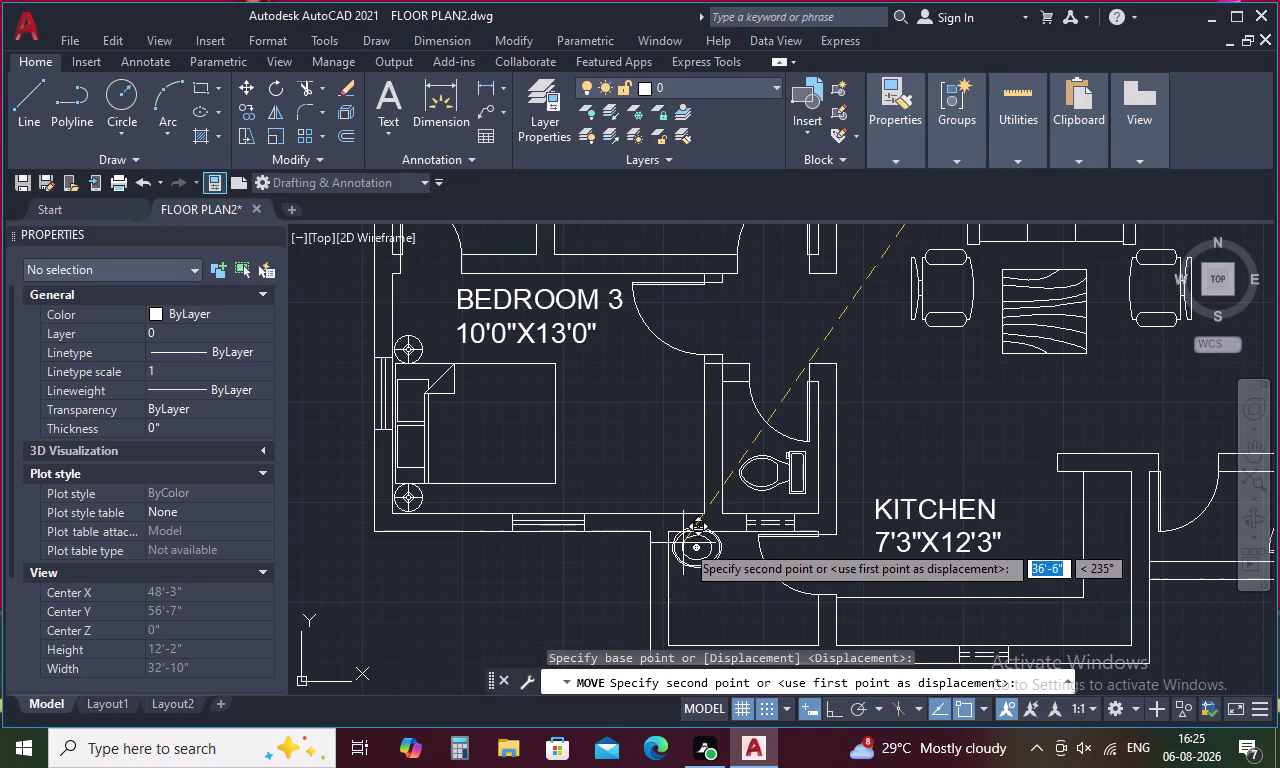
click(763, 608)
click(784, 614)
right_click(784, 614)
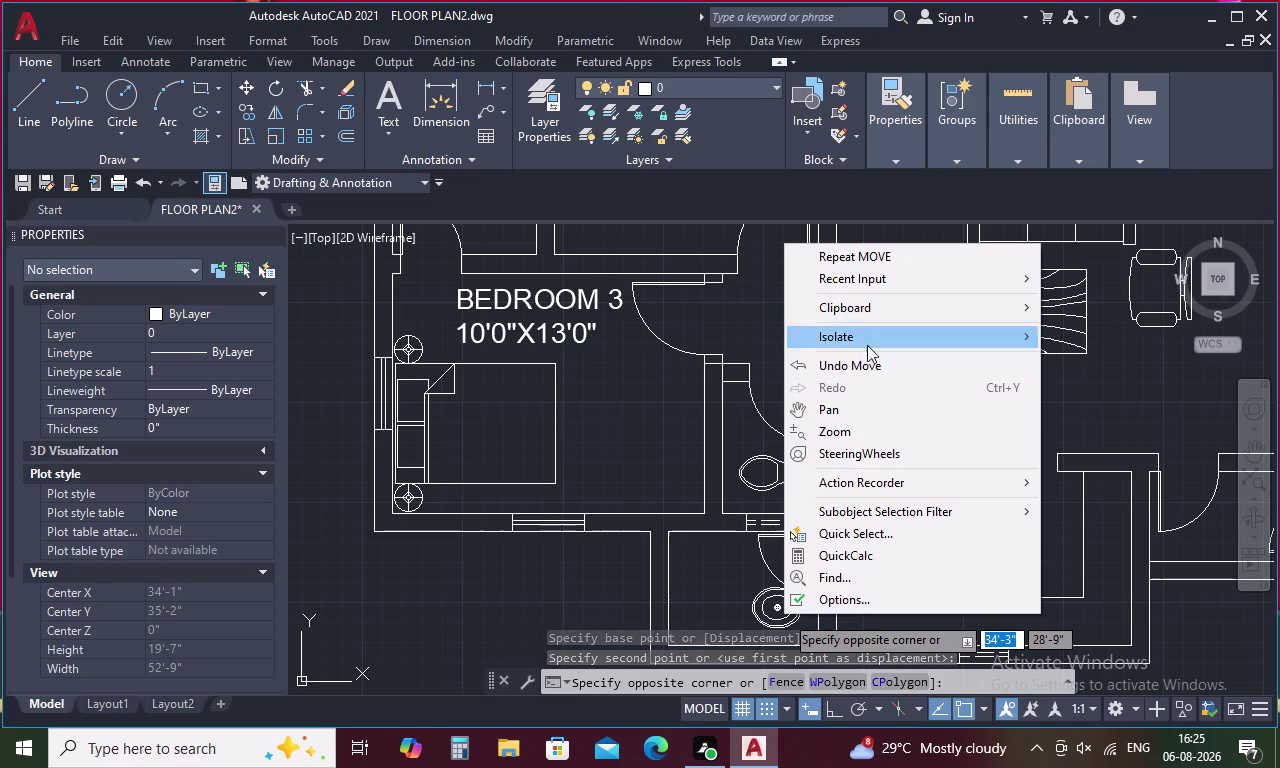
key(Escape)
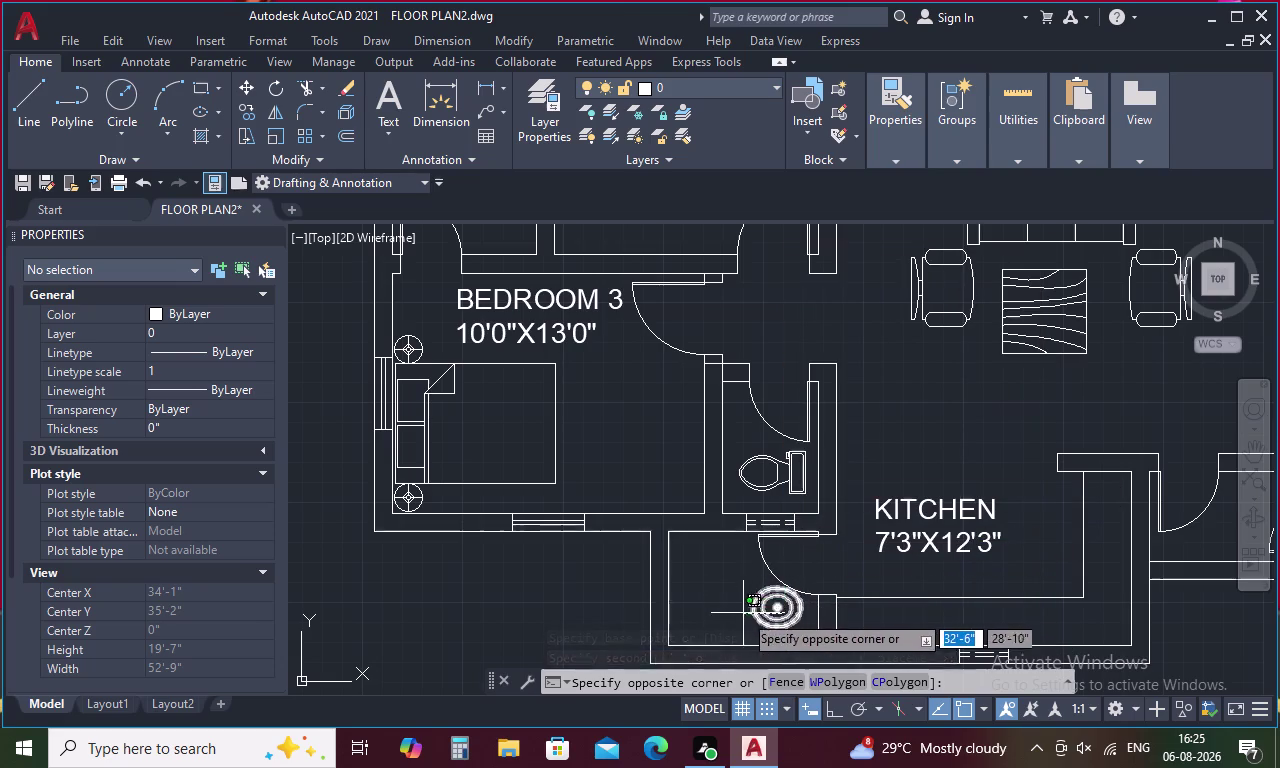
click(773, 613)
click(778, 610)
right_click(778, 610)
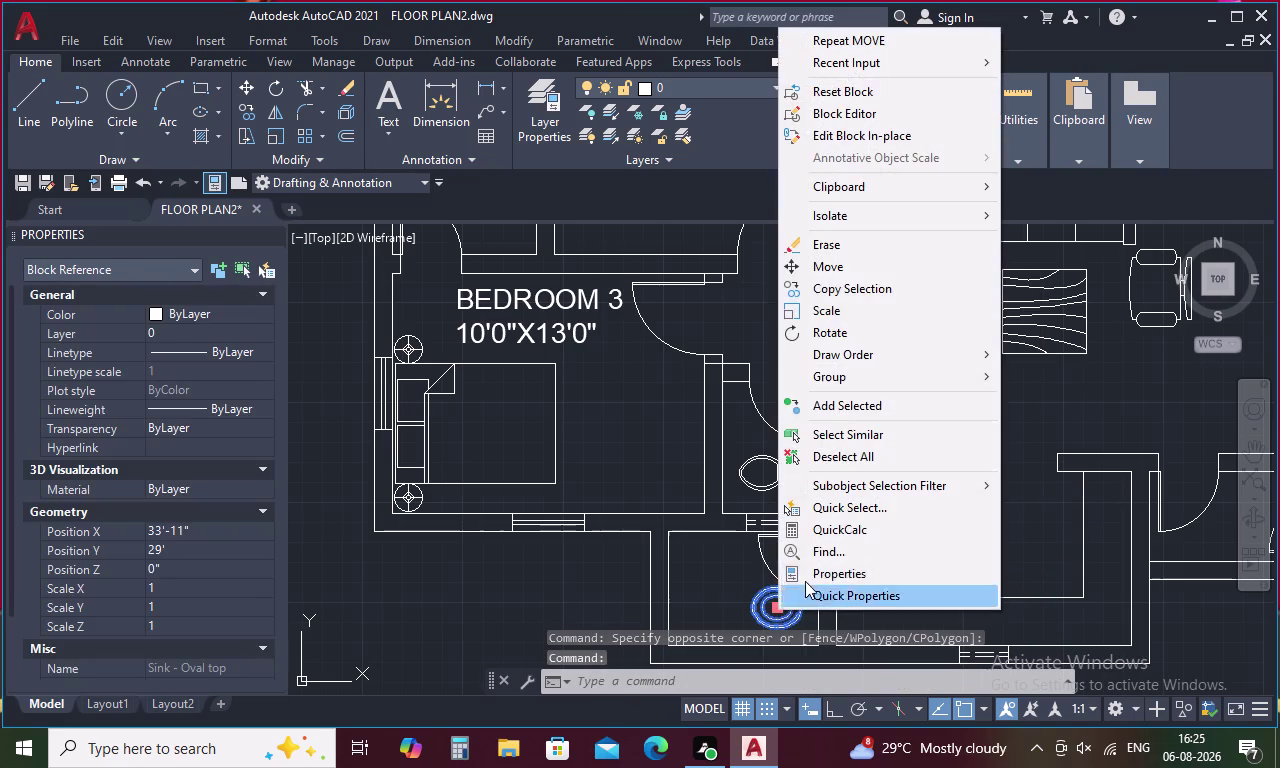
click(837, 285)
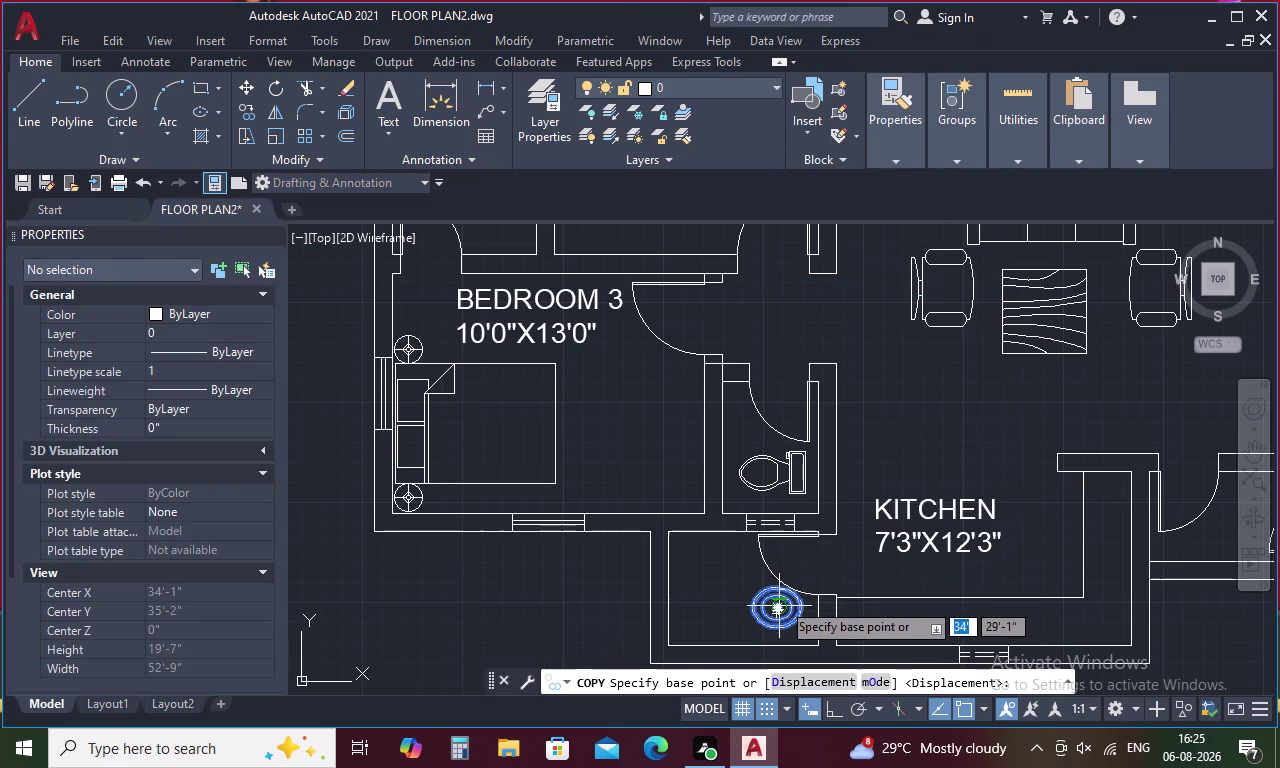
click(781, 601)
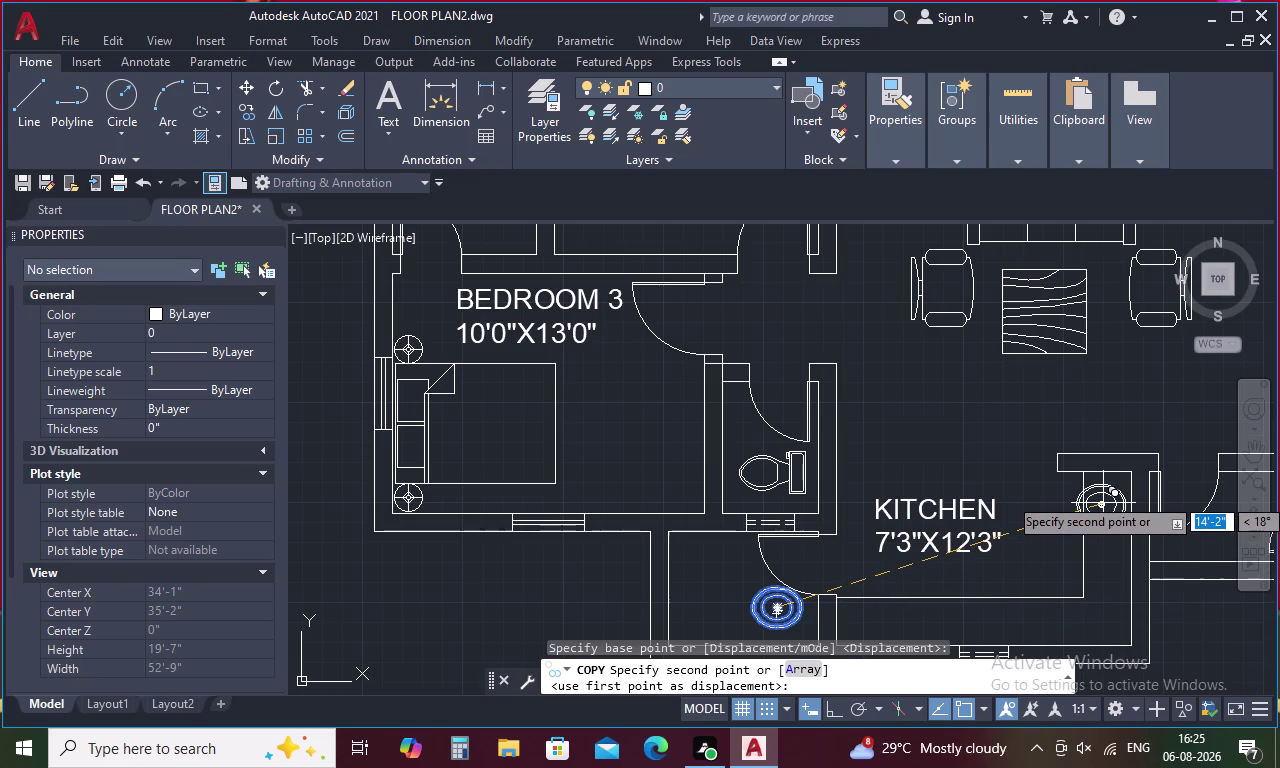
scroll(up, 3)
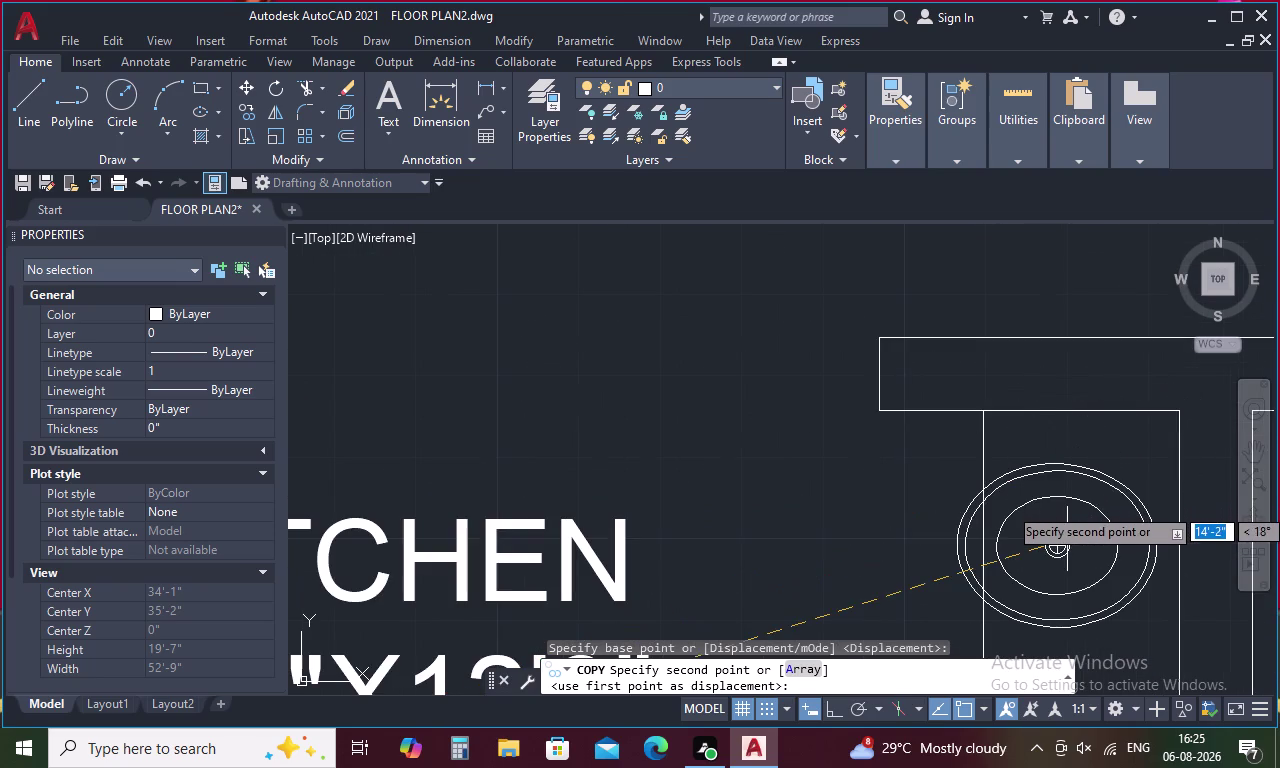
click(1108, 507)
key(Escape)
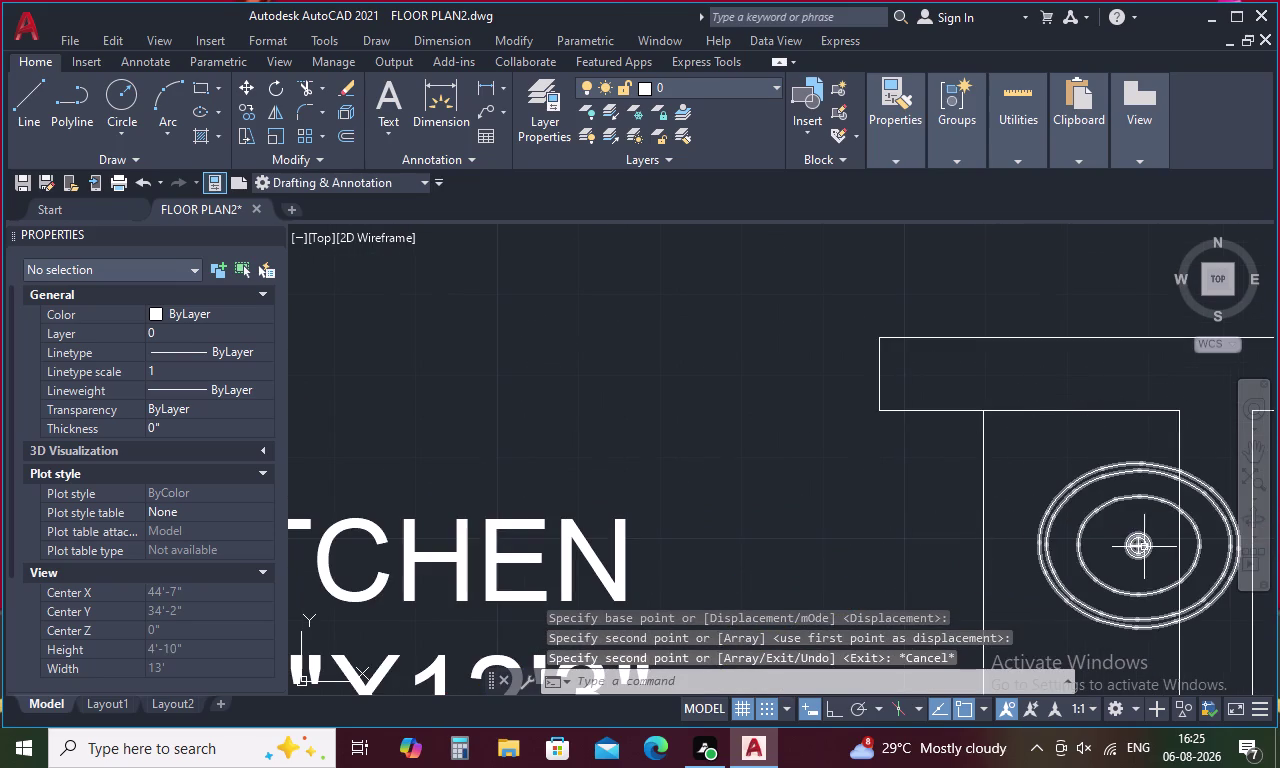
click(1143, 542)
right_click(1133, 499)
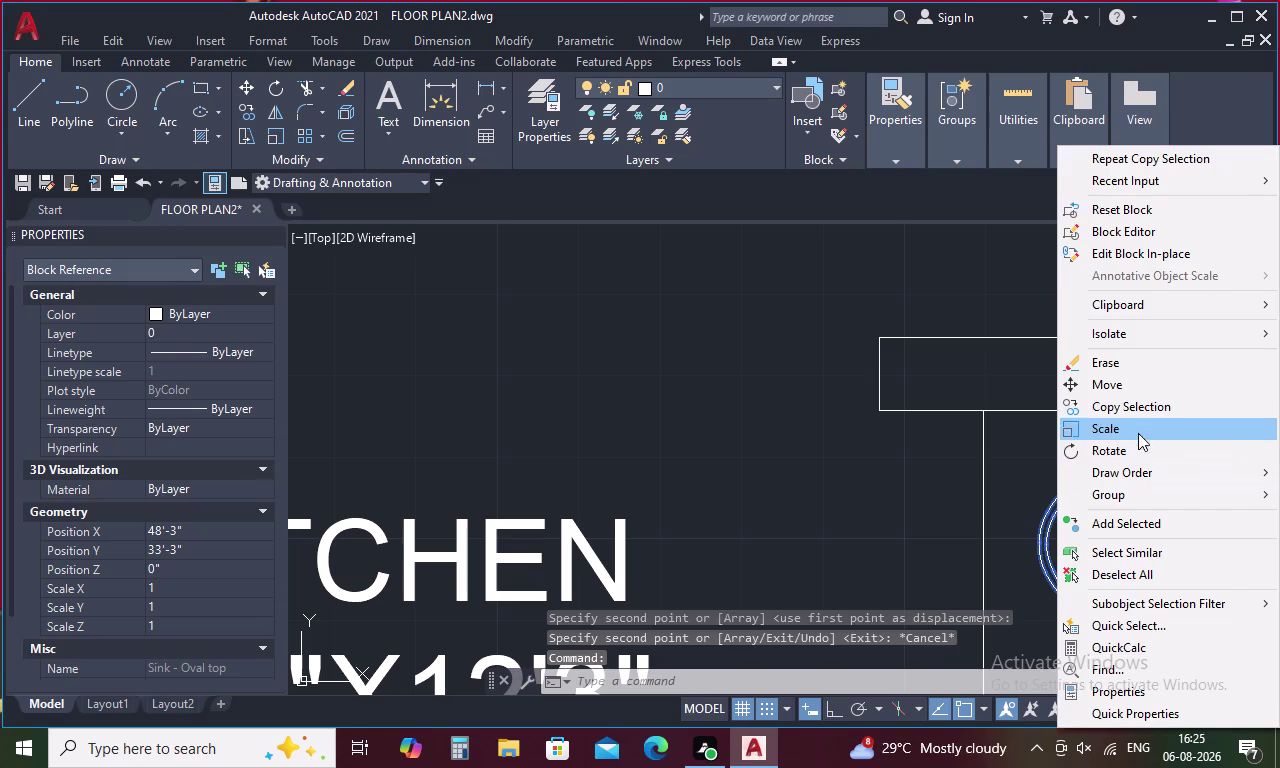
click(1128, 383)
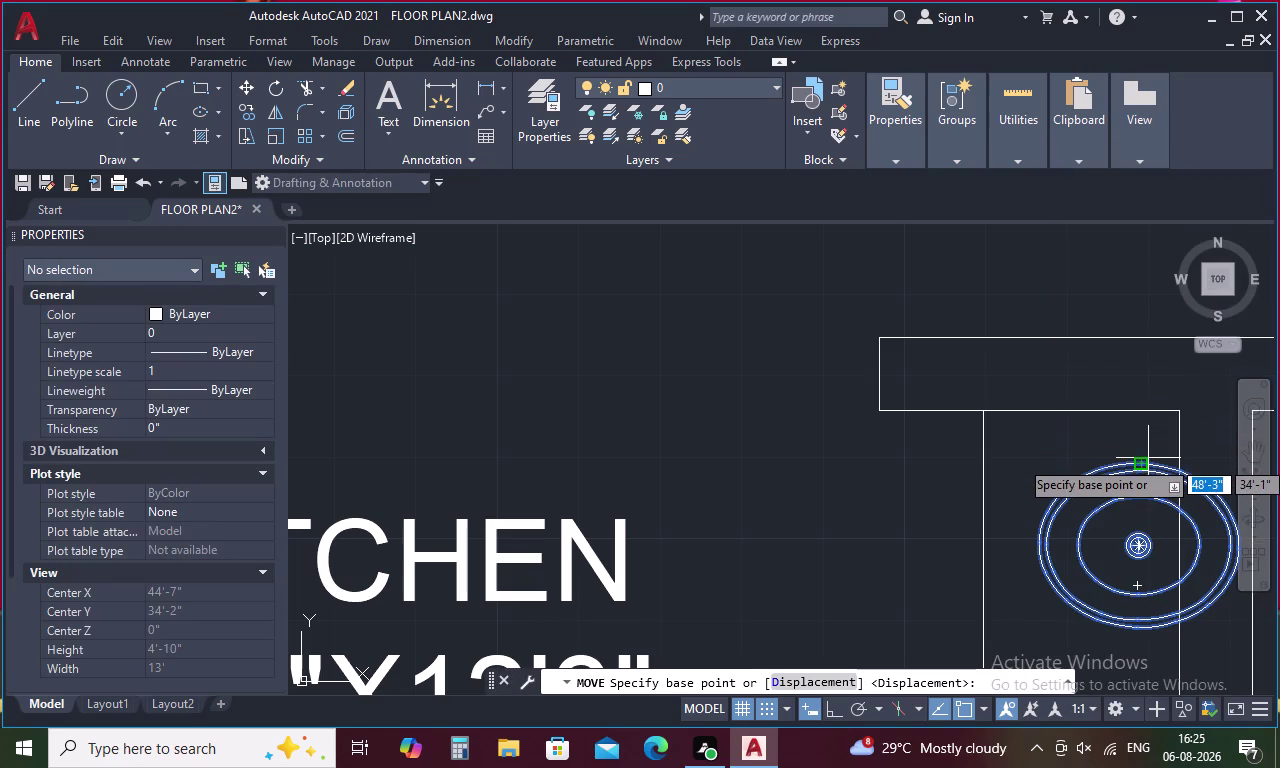
click(1130, 483)
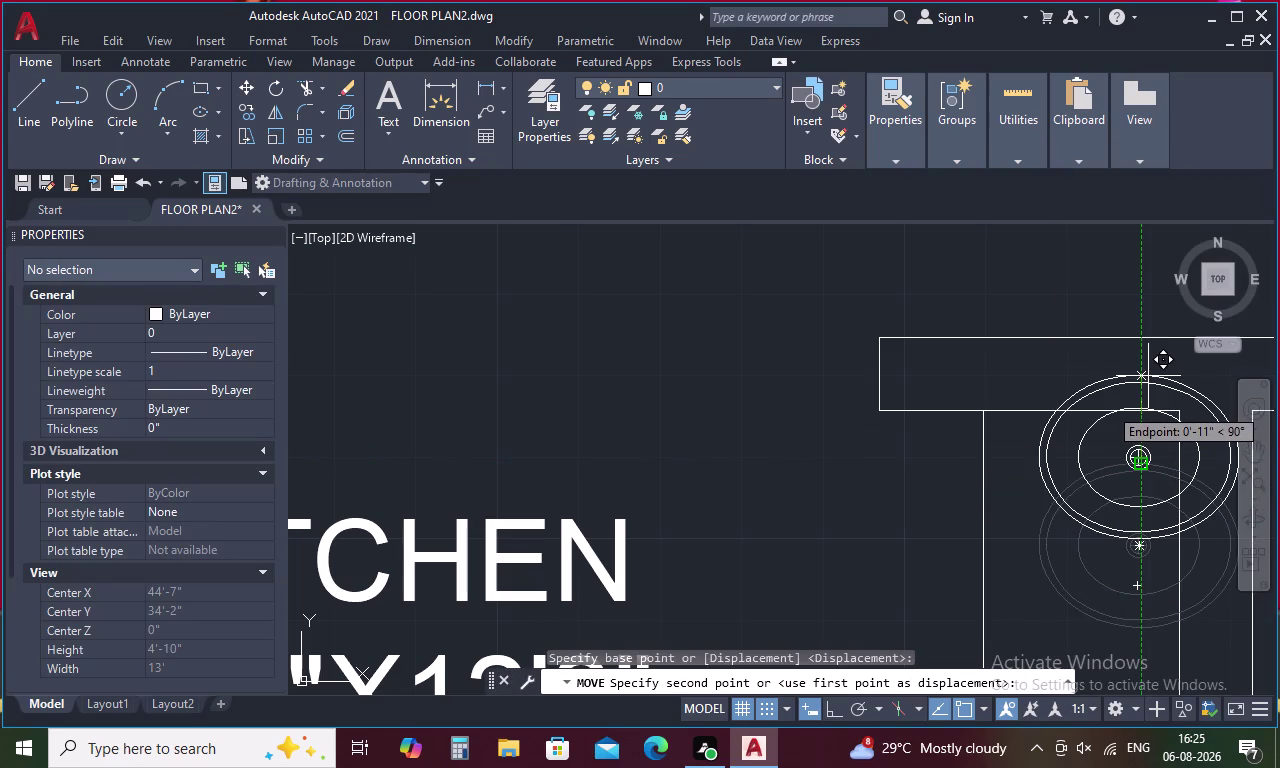
key(F8)
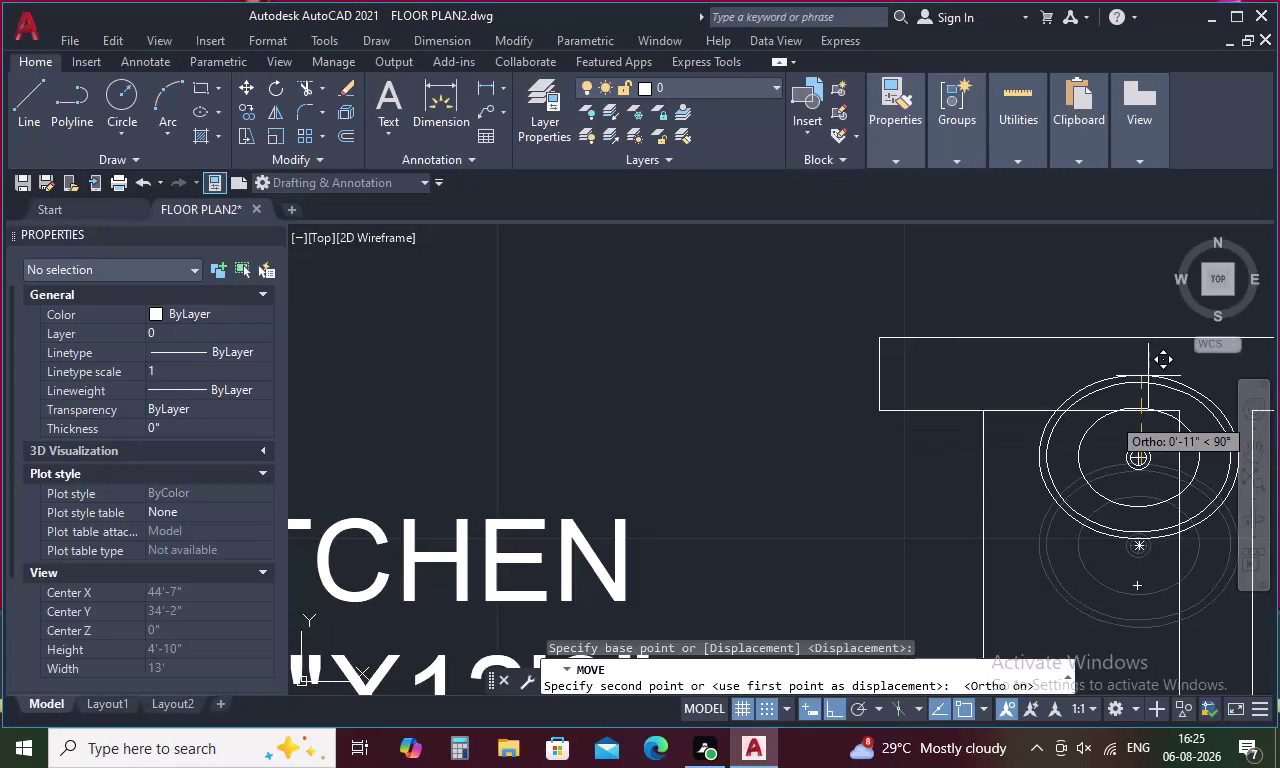
key(Escape)
click(1099, 509)
key(Delete)
scroll(down, 3)
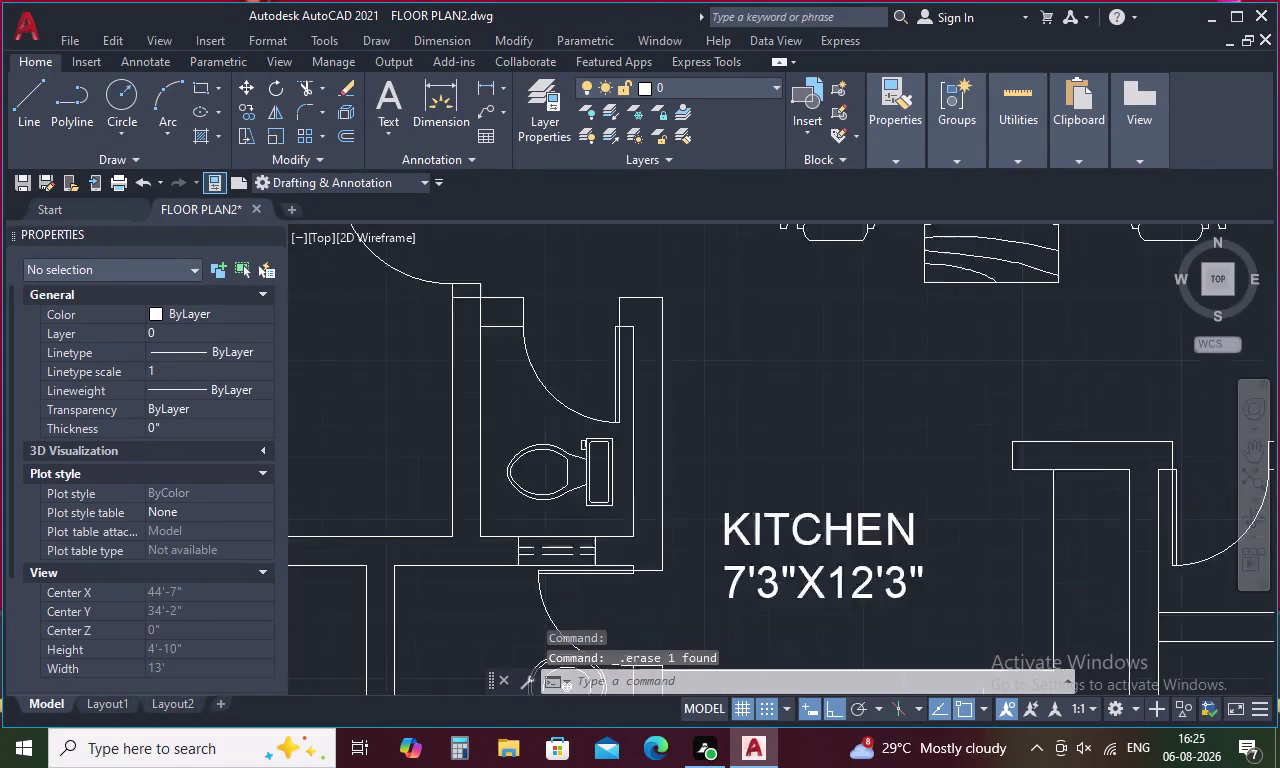
scroll(down, 3)
middle_drag(1026, 382, 997, 402)
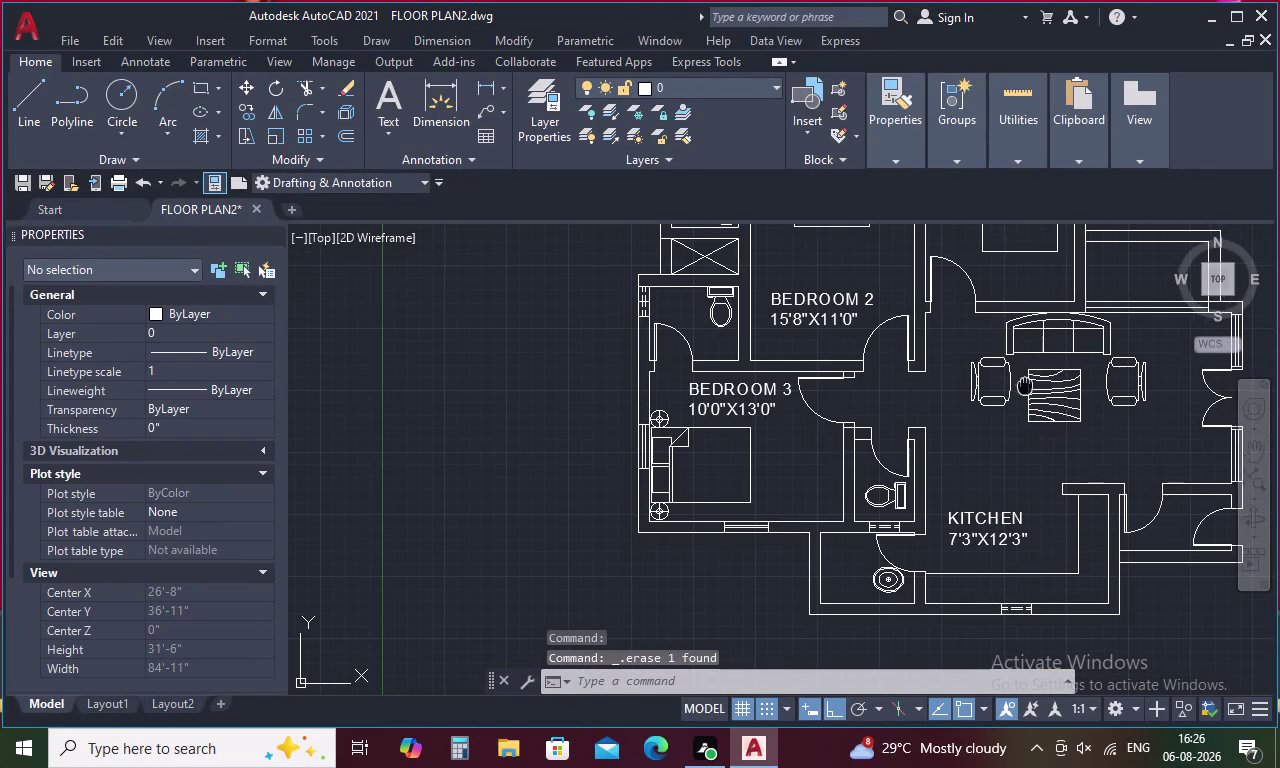
middle_drag(997, 402, 935, 441)
scroll(down, 3)
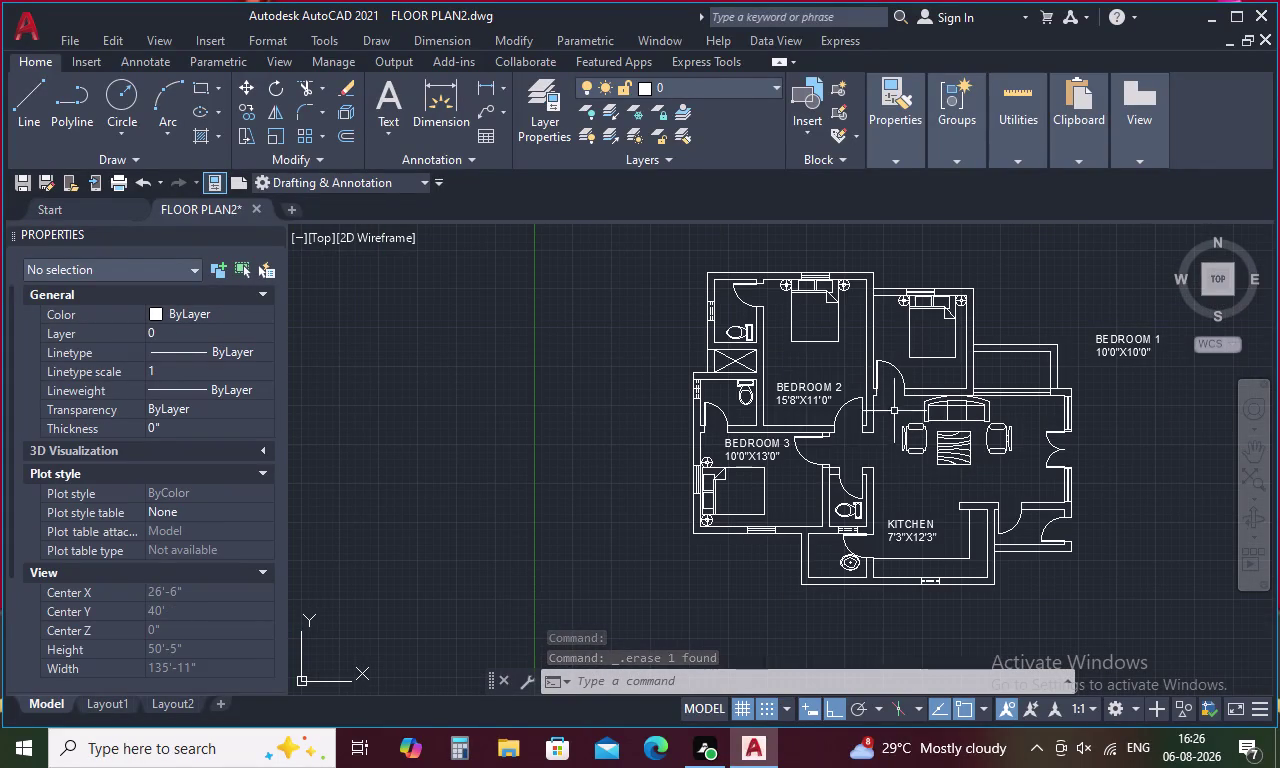
Reduce the BEDROOM 1 label's text height to 5 inches.
click(1126, 351)
right_click(1126, 351)
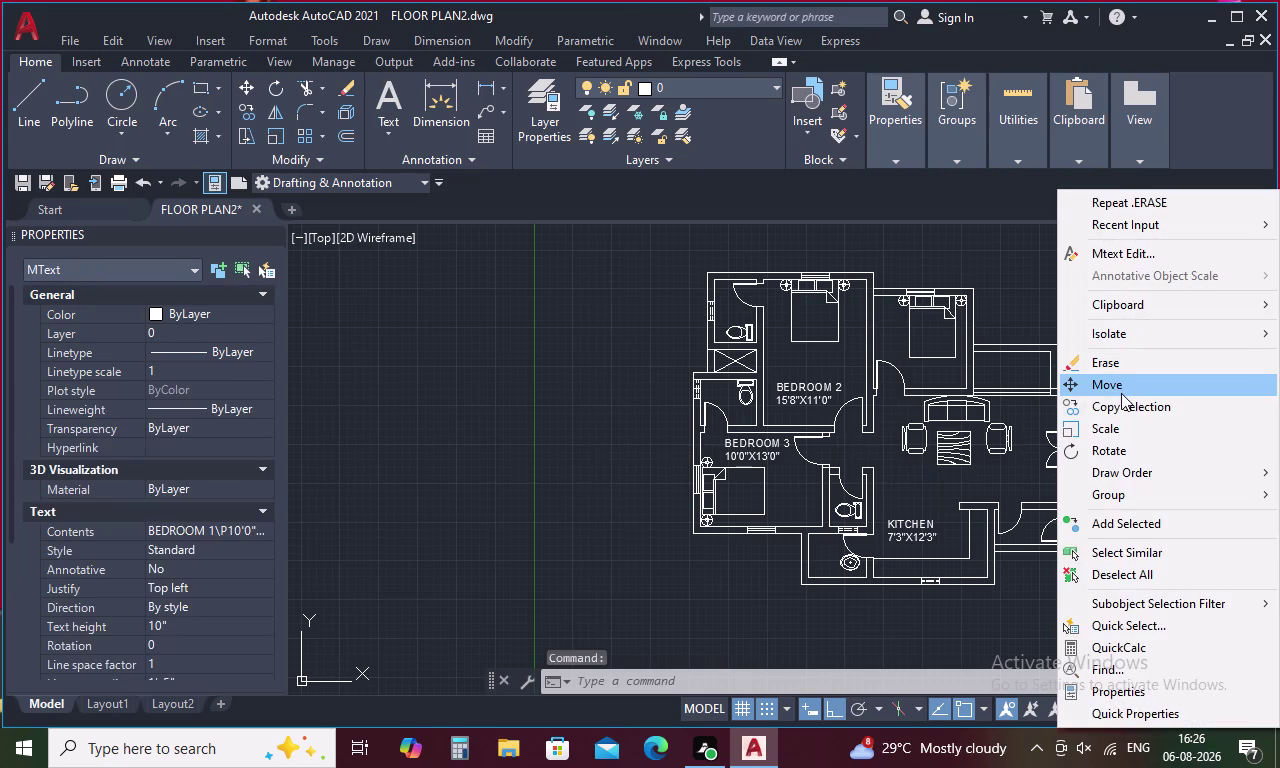
key(Escape)
click(1102, 356)
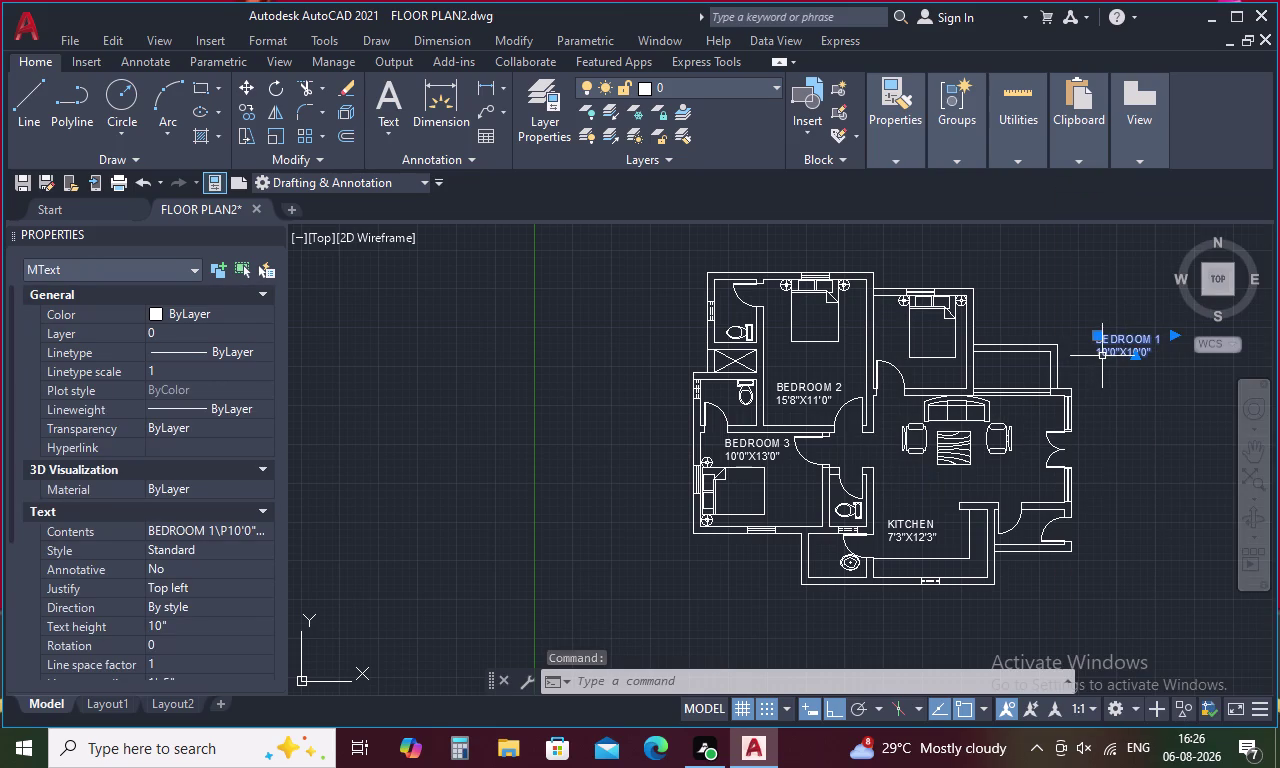
click(1102, 356)
double_click(1116, 350)
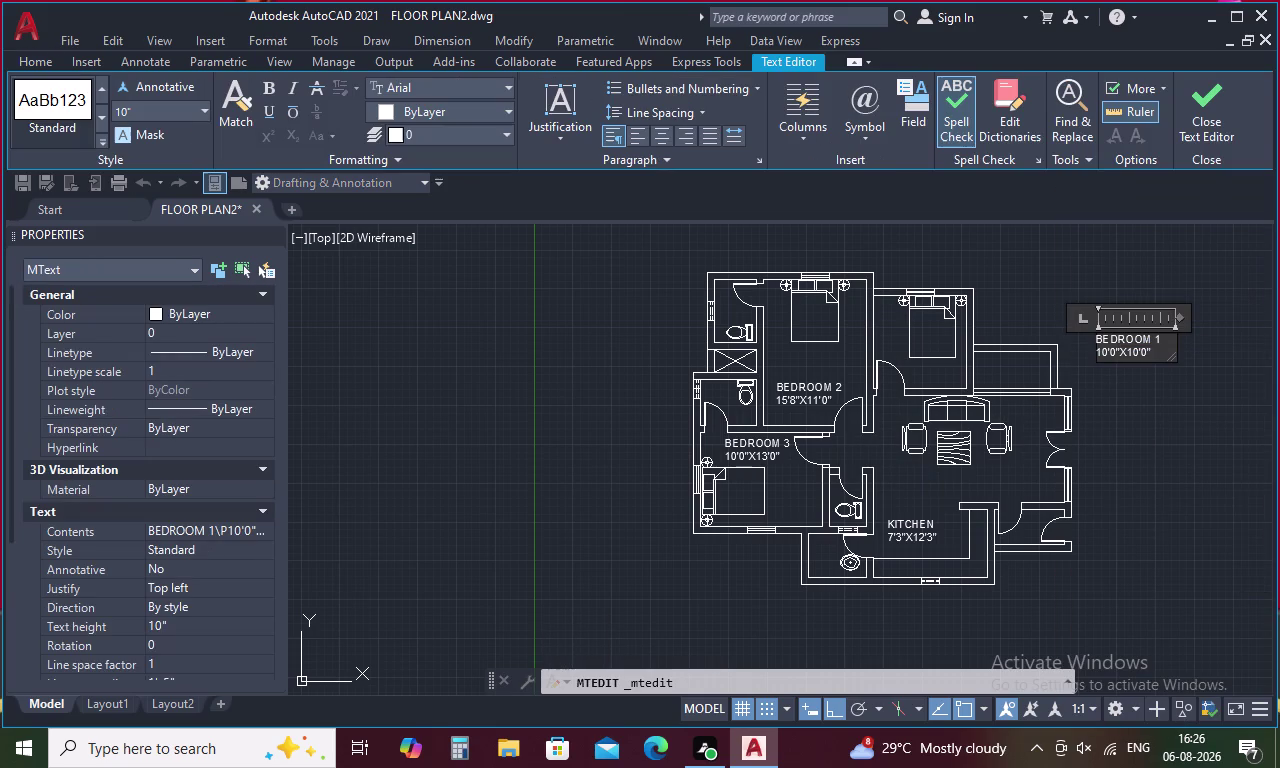
drag(1163, 344, 1089, 364)
drag(1157, 359, 1079, 328)
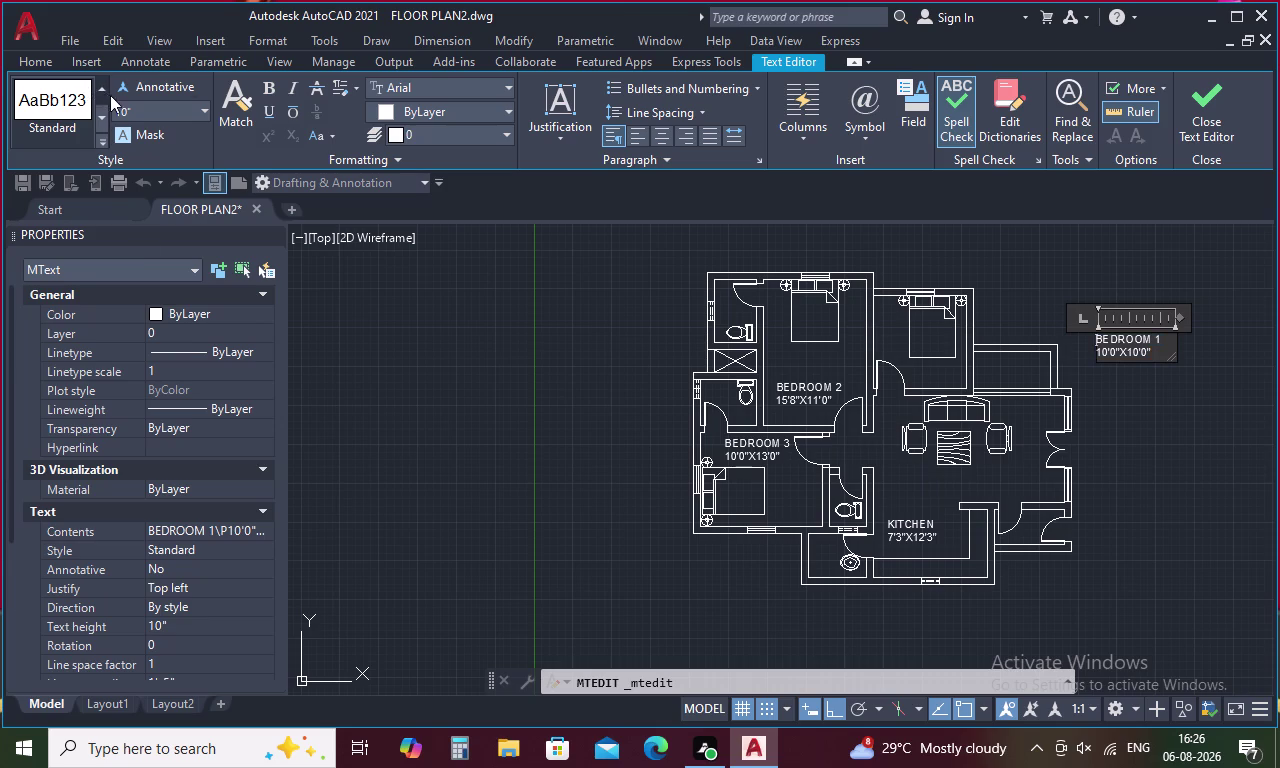
click(133, 110)
key(BackSpace)
key(5)
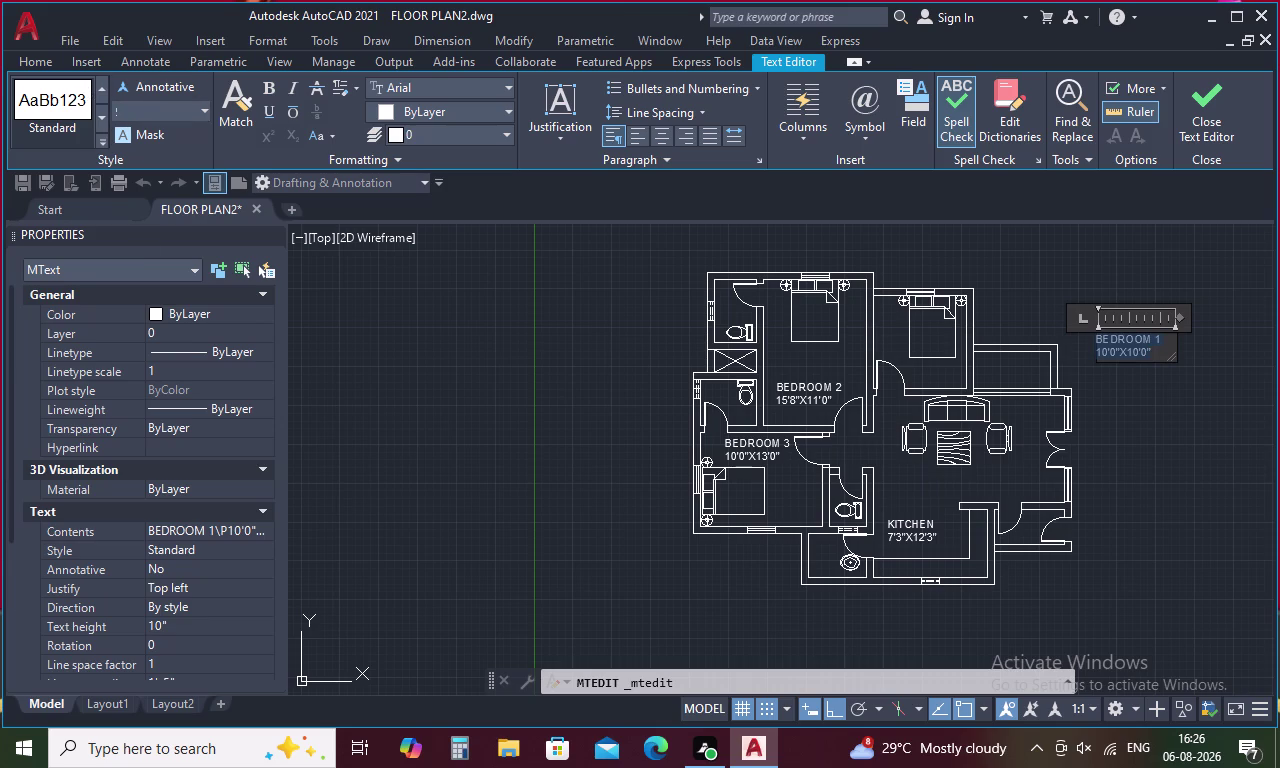
key(Return)
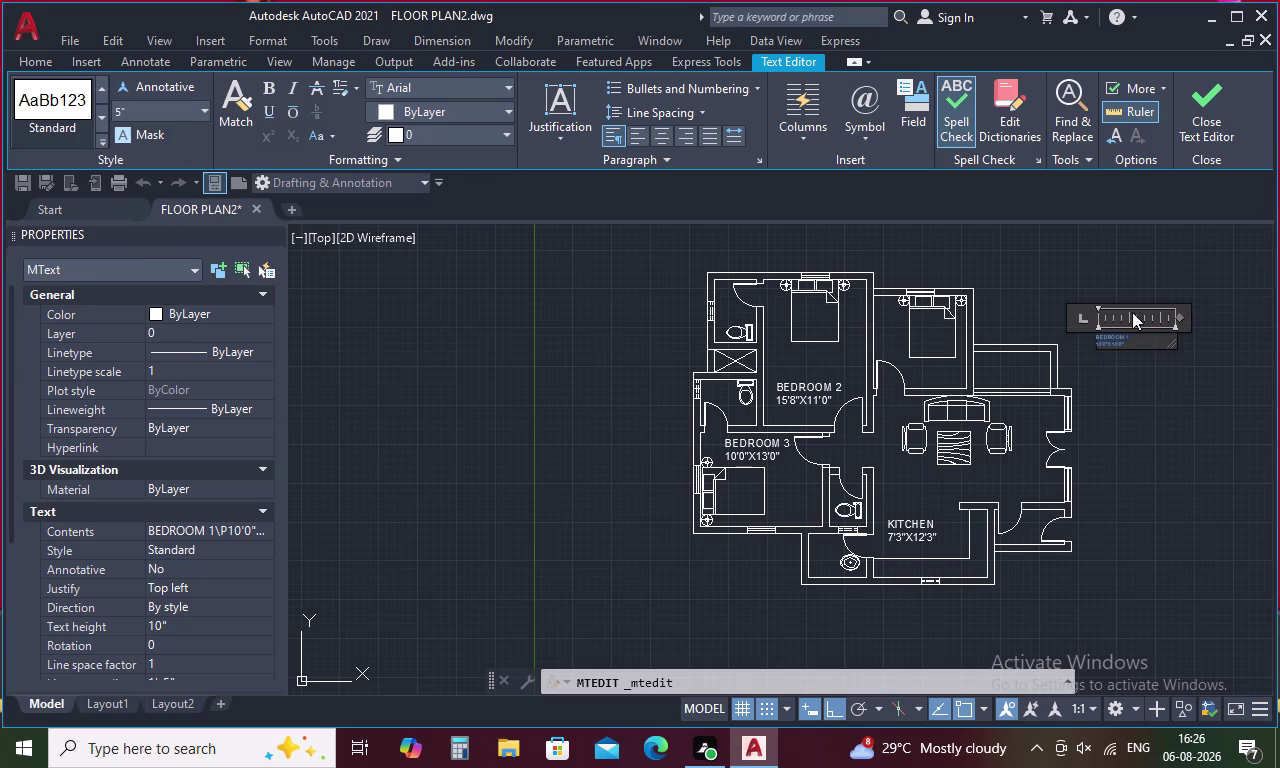
click(1125, 361)
Move the BEDROOM 1 label into the upper-right bedroom with Ortho off.
click(1101, 342)
right_click(1101, 342)
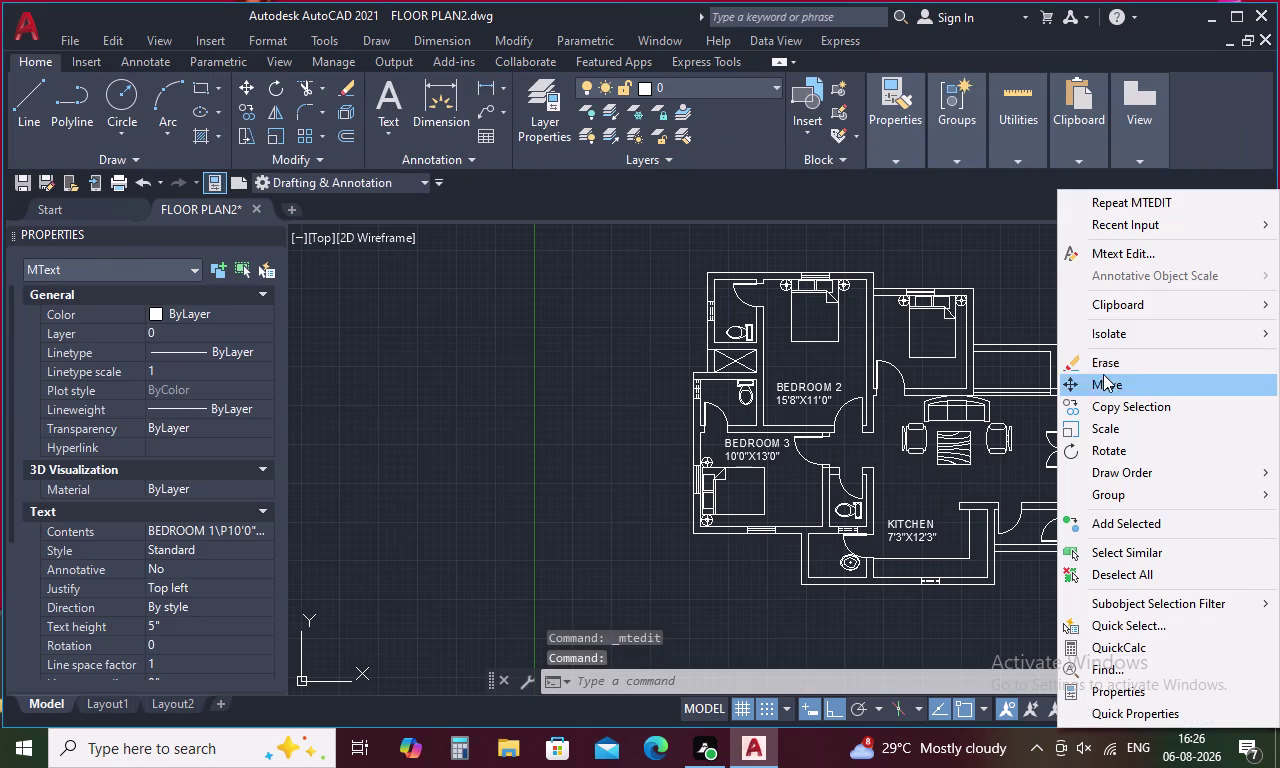
click(1106, 381)
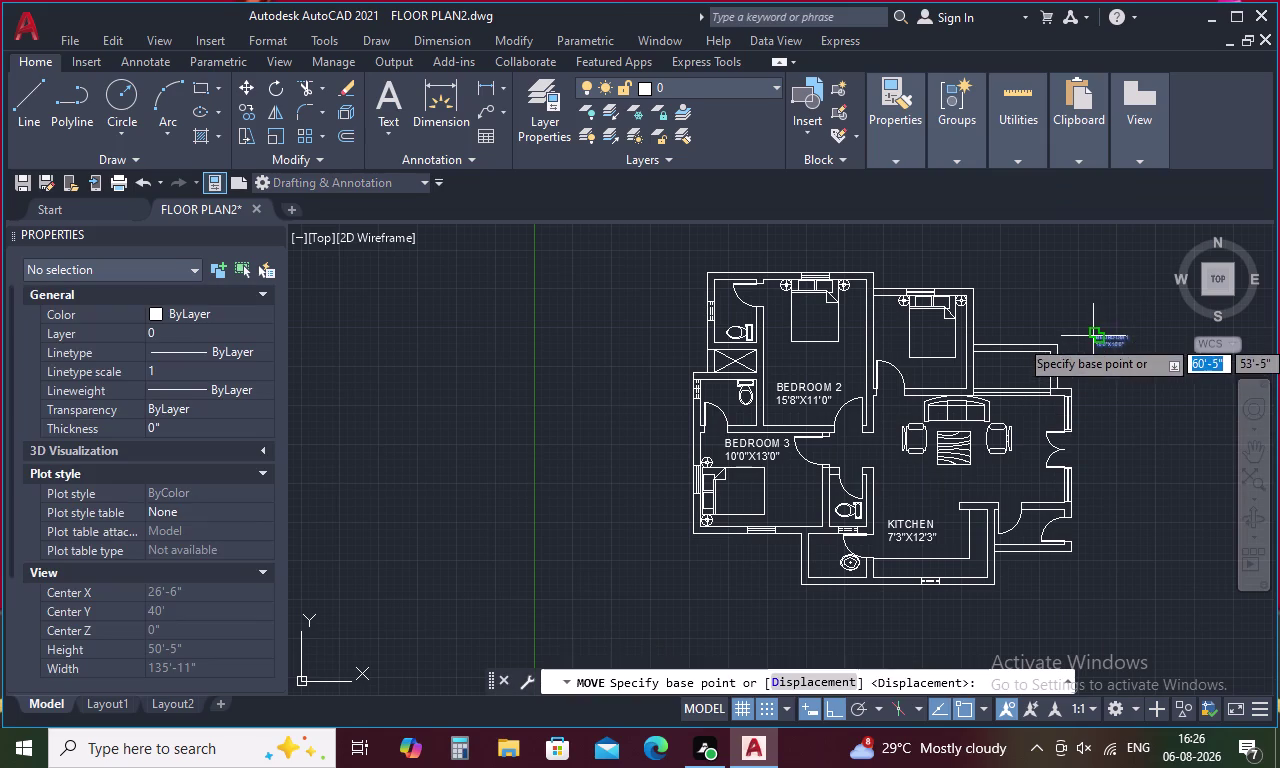
click(1094, 338)
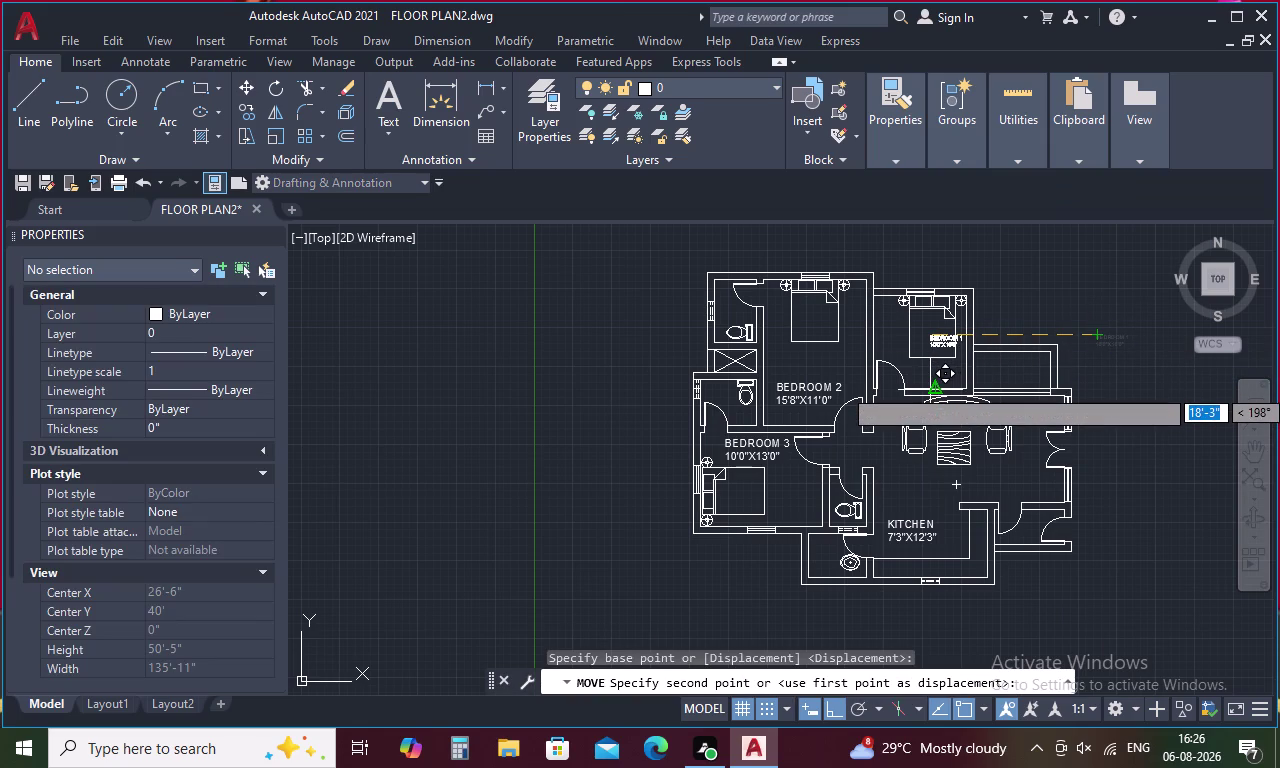
key(F8)
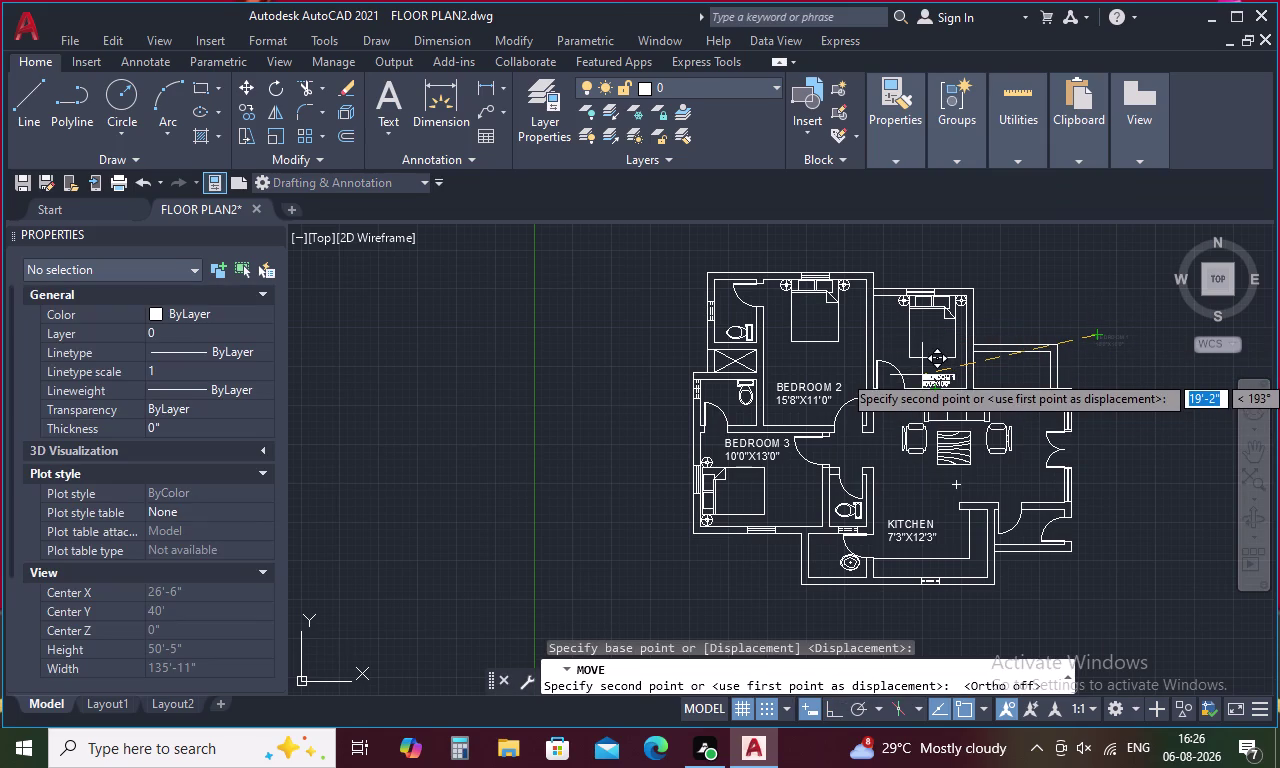
scroll(up, 3)
click(922, 367)
scroll(down, 3)
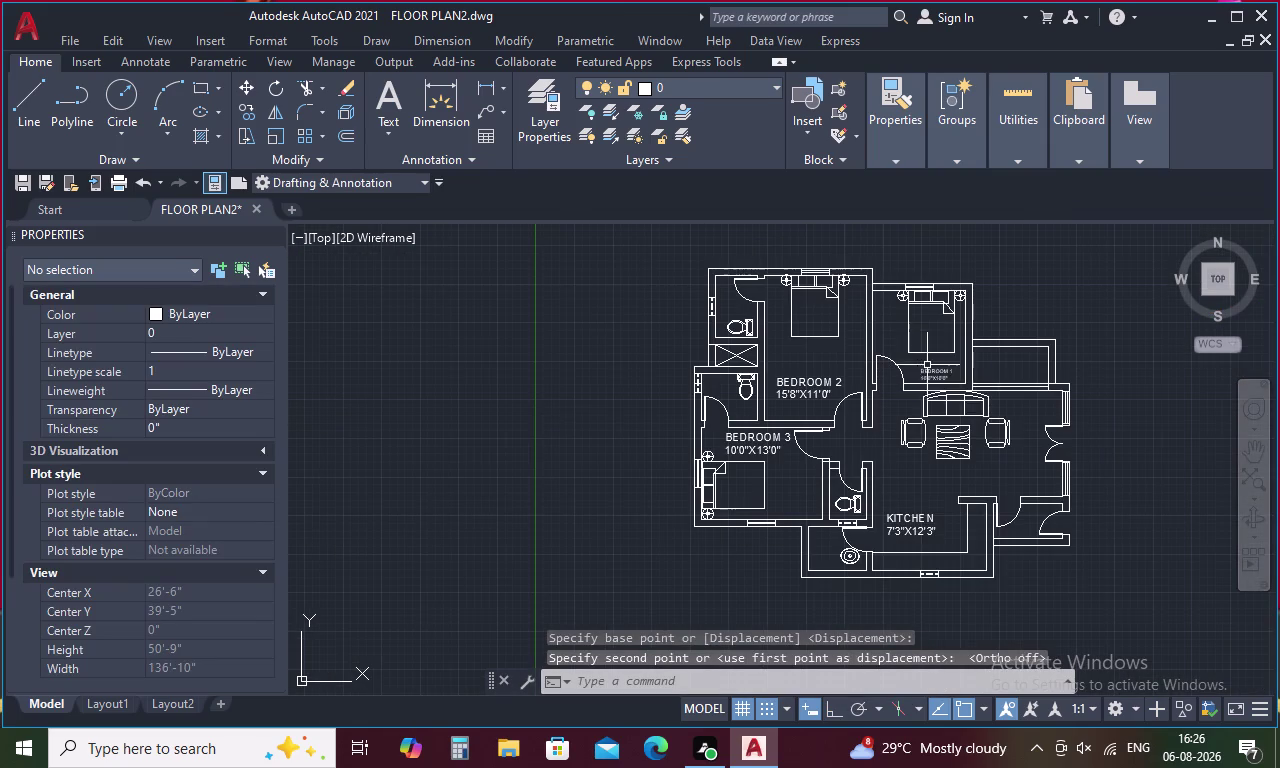
scroll(up, 3)
Change the BEDROOM 1 label's text height to 8 inches.
double_click(937, 375)
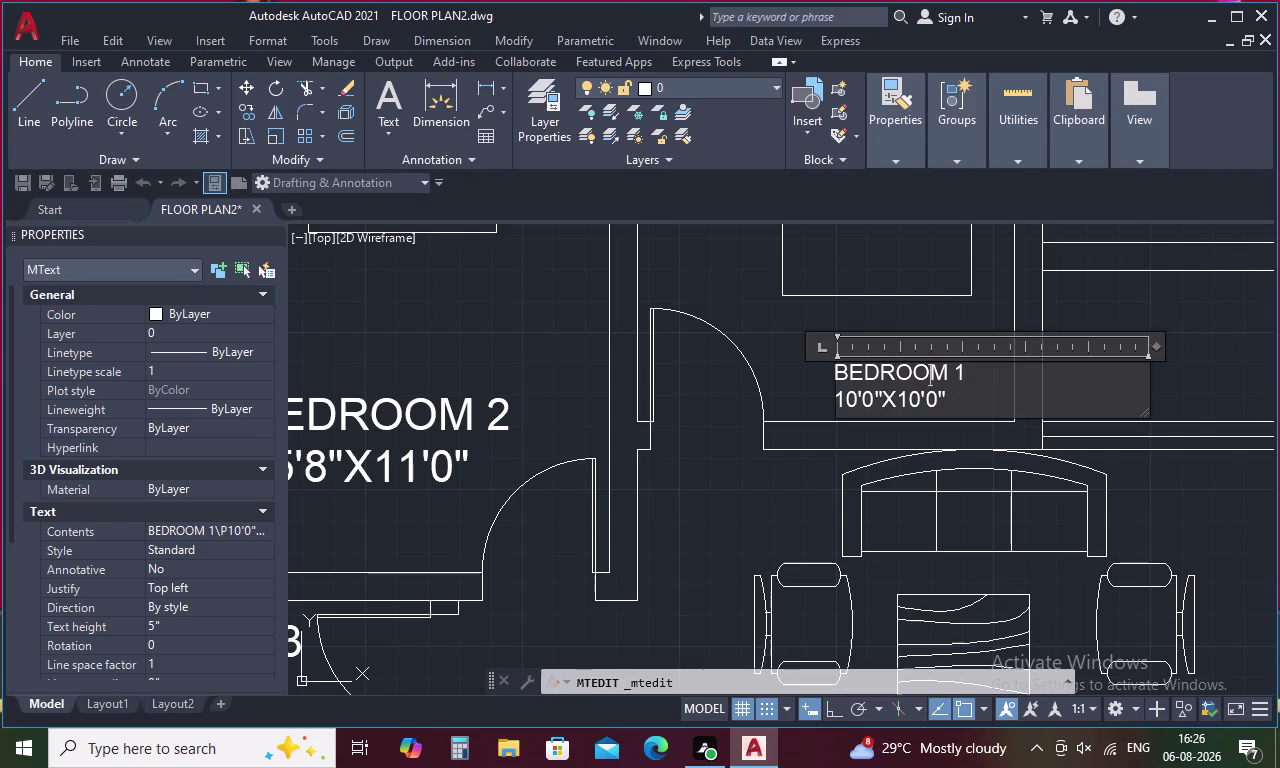
drag(966, 373, 826, 416)
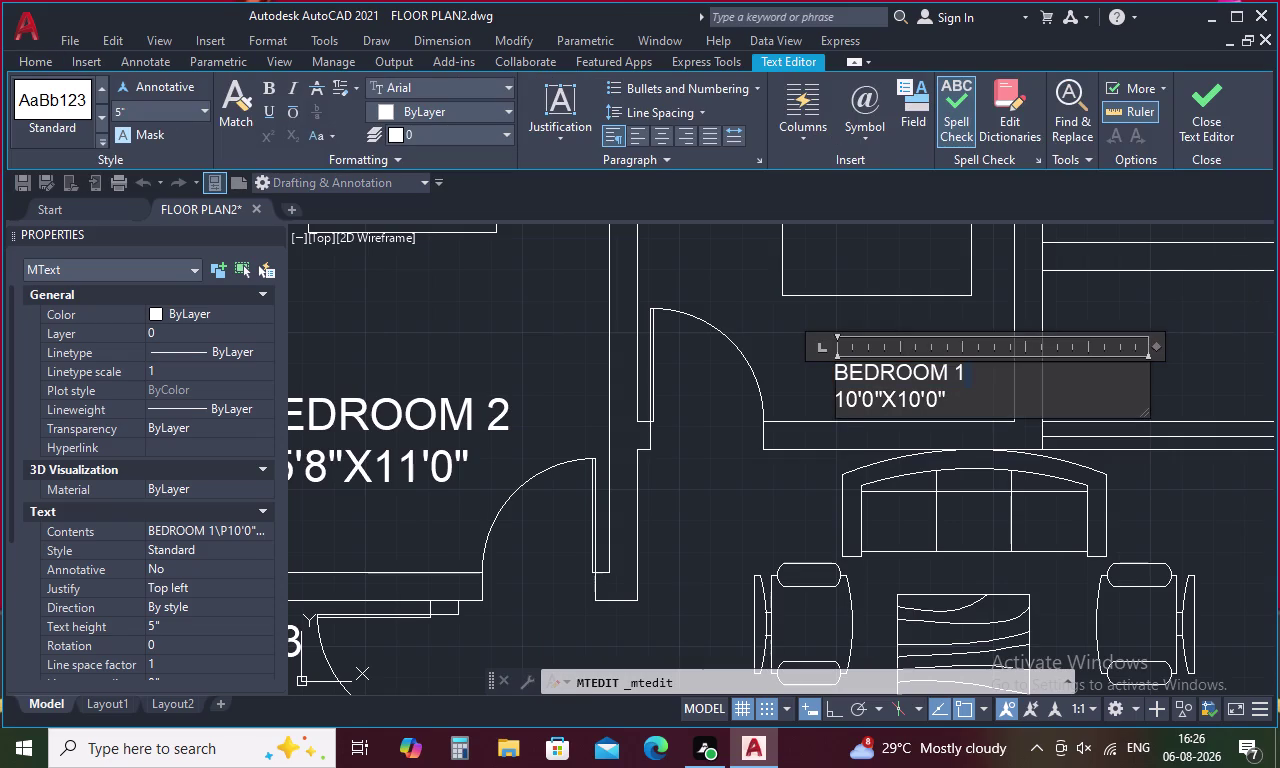
drag(975, 397, 827, 341)
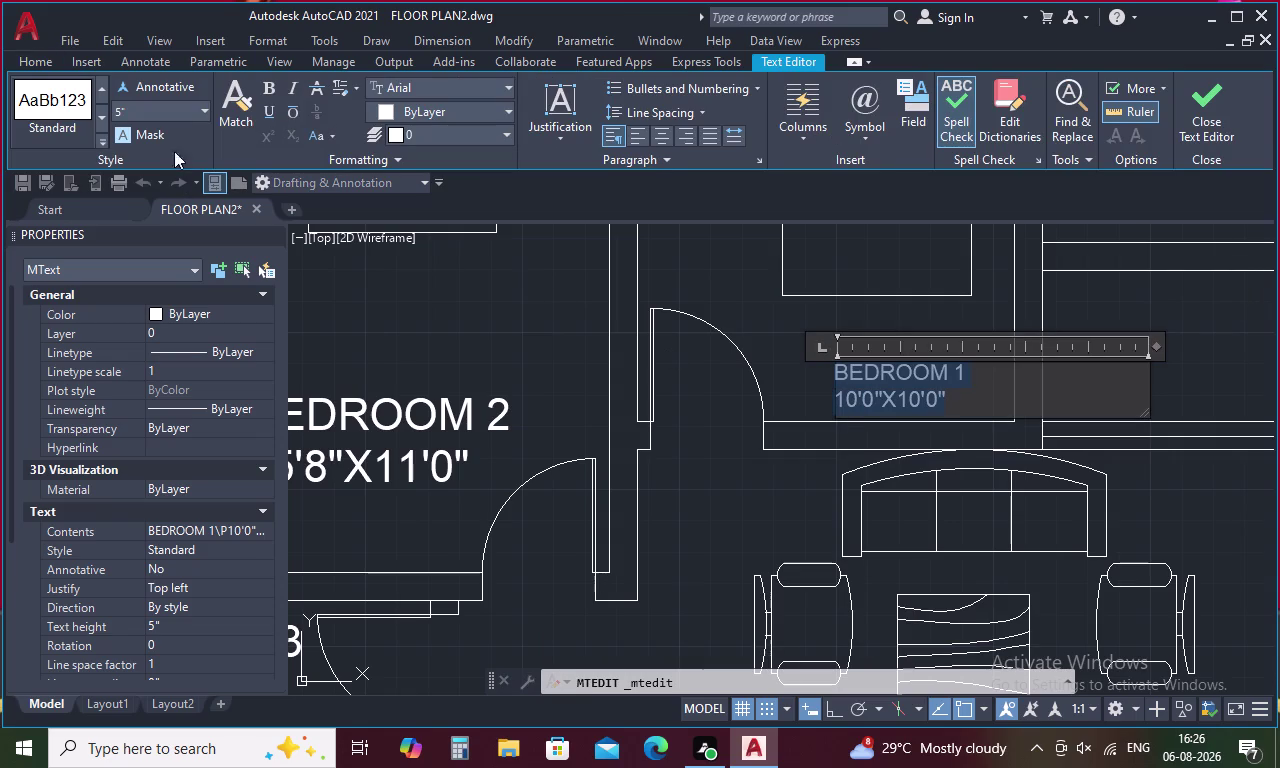
click(151, 106)
key(BackSpace)
key(8)
key(Return)
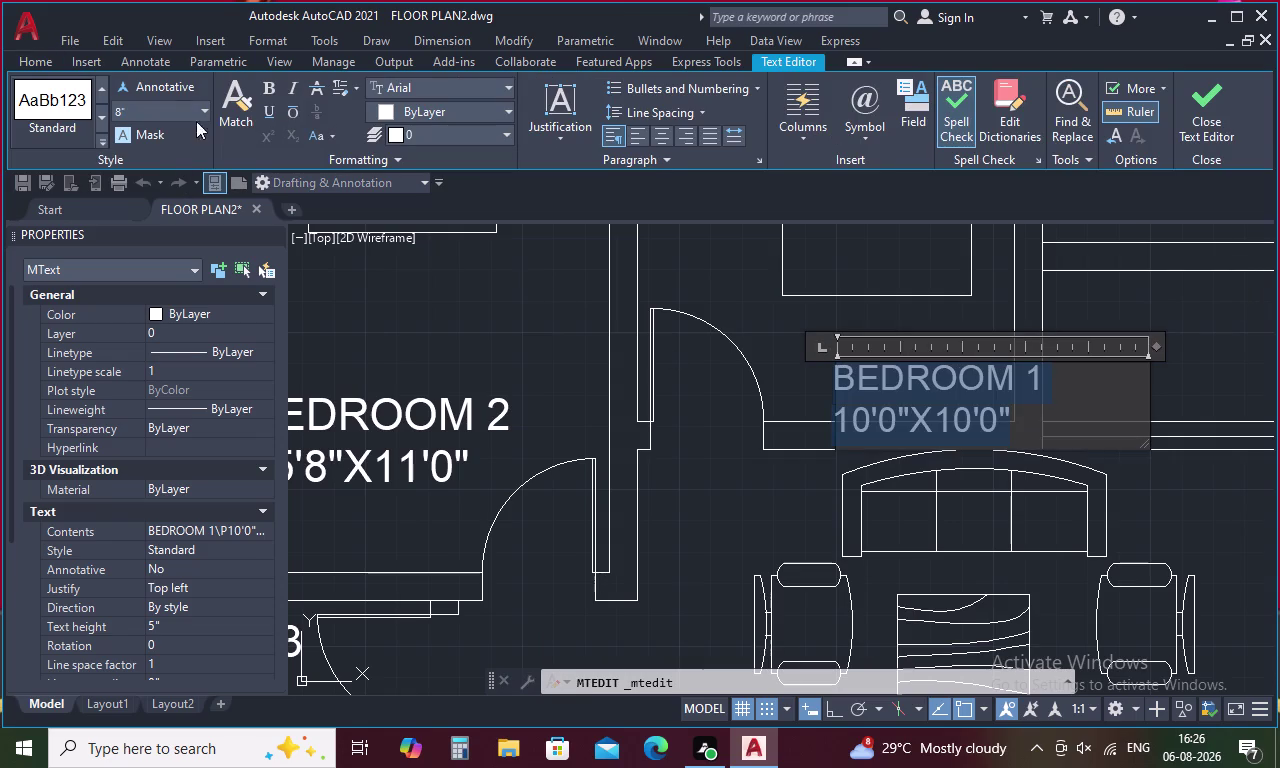
click(542, 435)
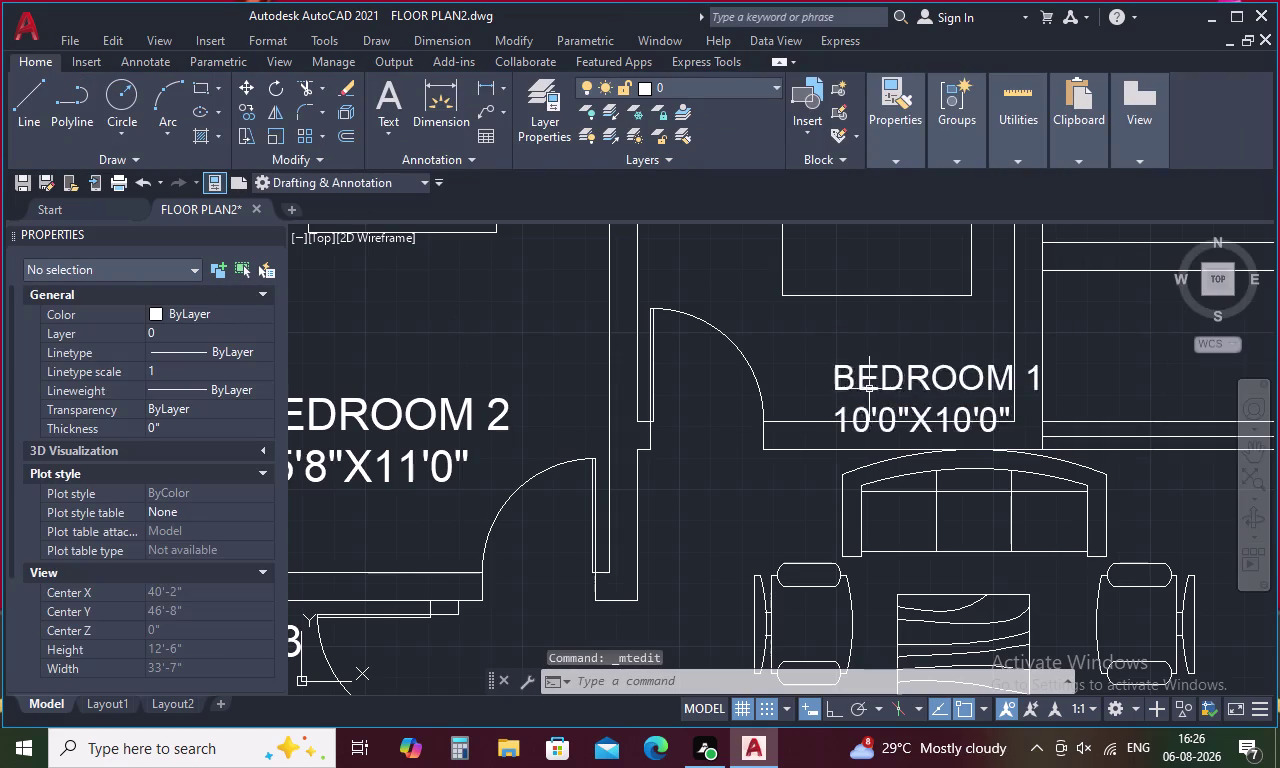
Start moving the BEDROOM 1 label, picking its base point.
click(873, 384)
right_click(873, 384)
click(910, 382)
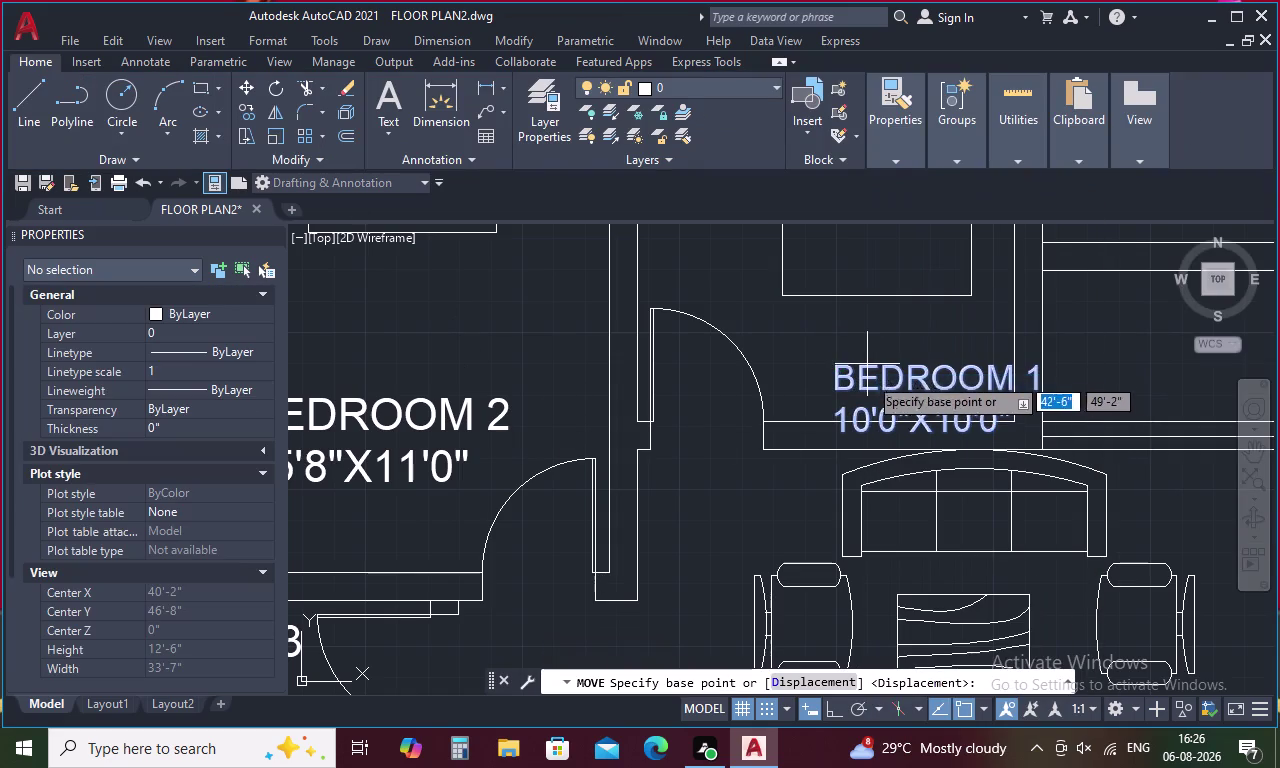
click(834, 378)
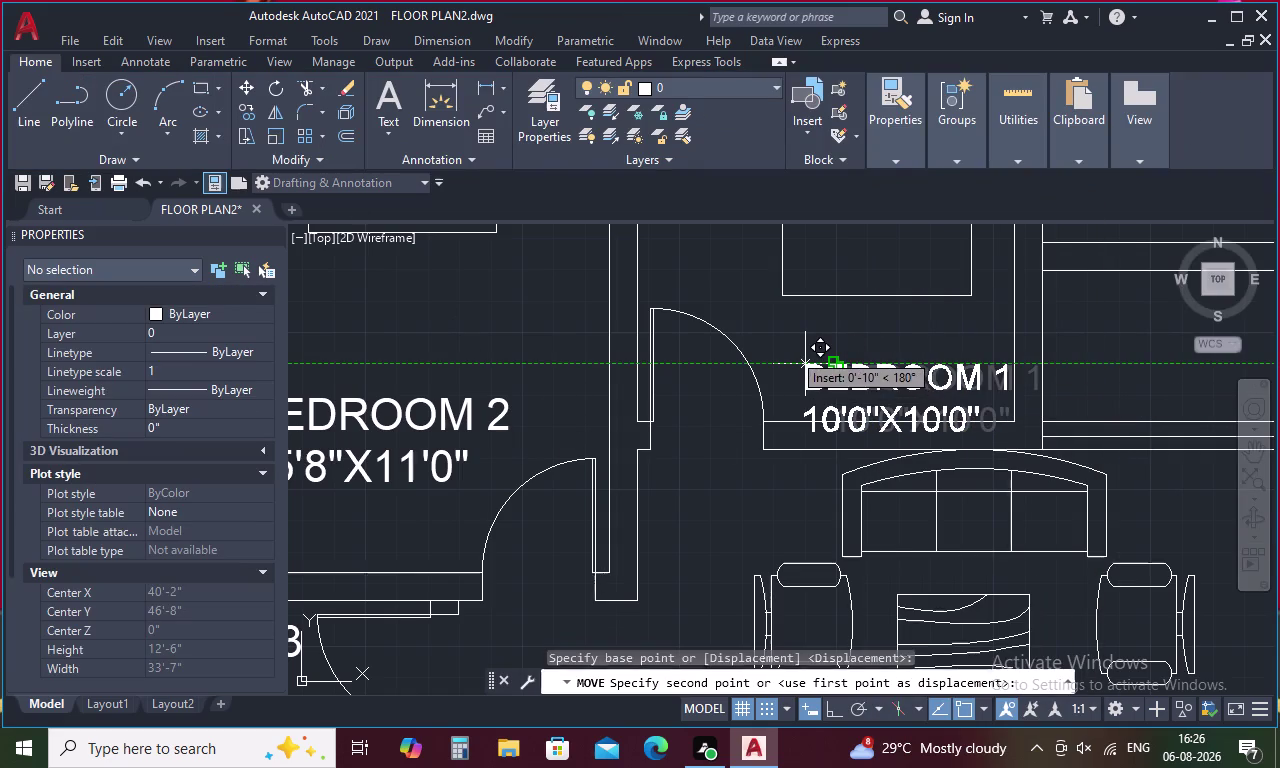
Drop the BEDROOM 1 label higher and further left, then paste a BEDROOM 2 copy.
click(789, 334)
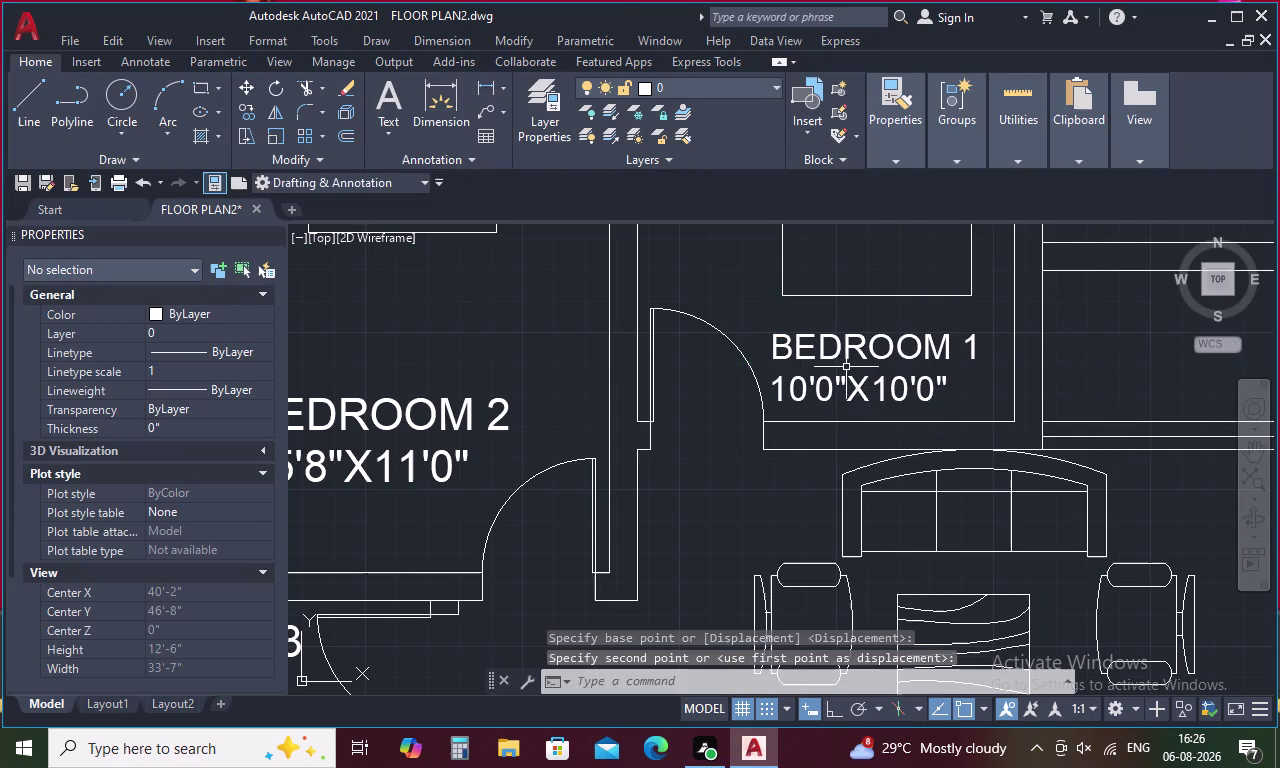
scroll(down, 3)
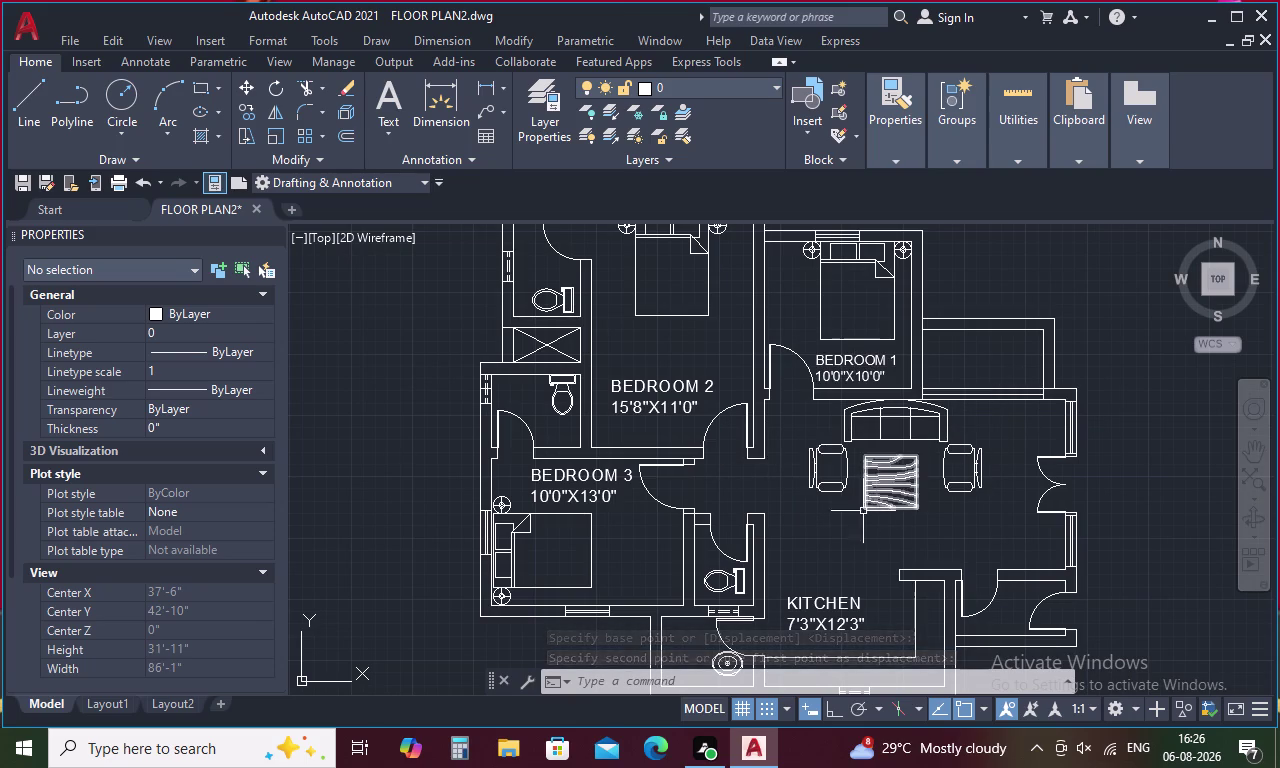
key(ctrl+v)
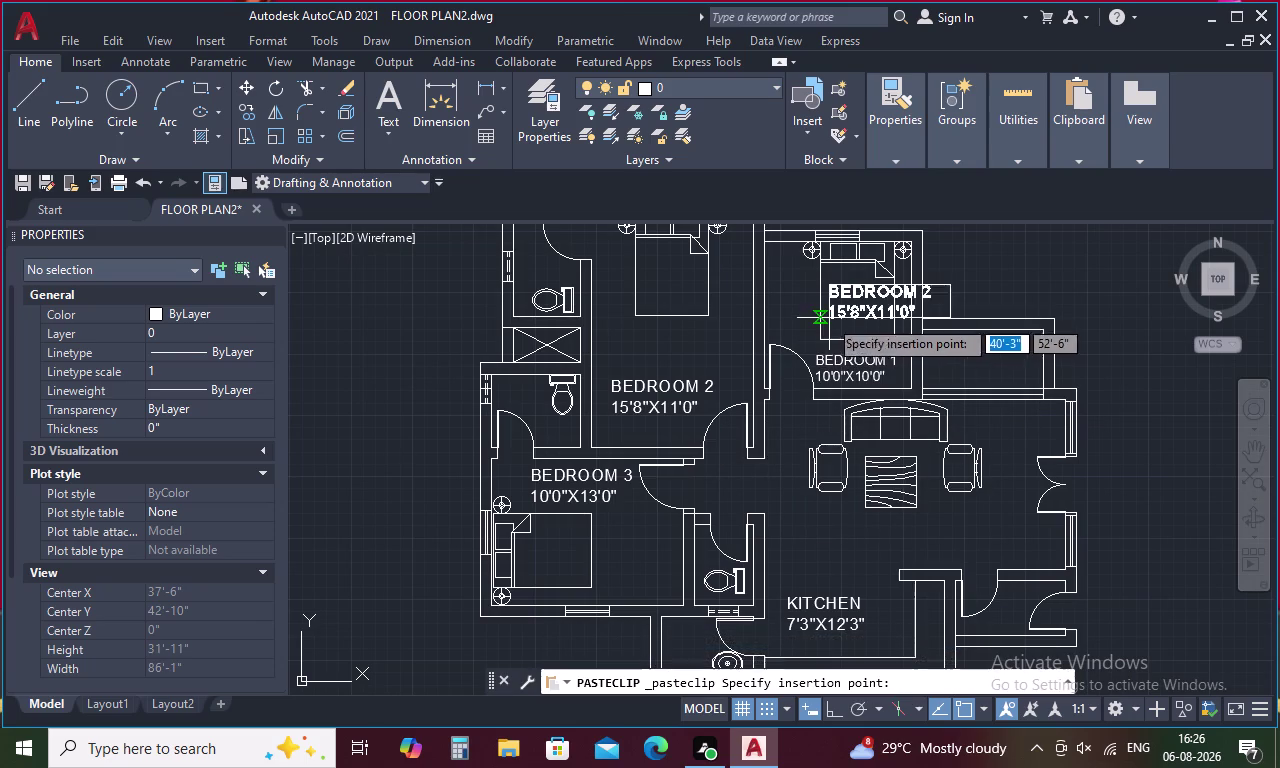
Place the pasted label in the living area and rename it HALL.
click(801, 549)
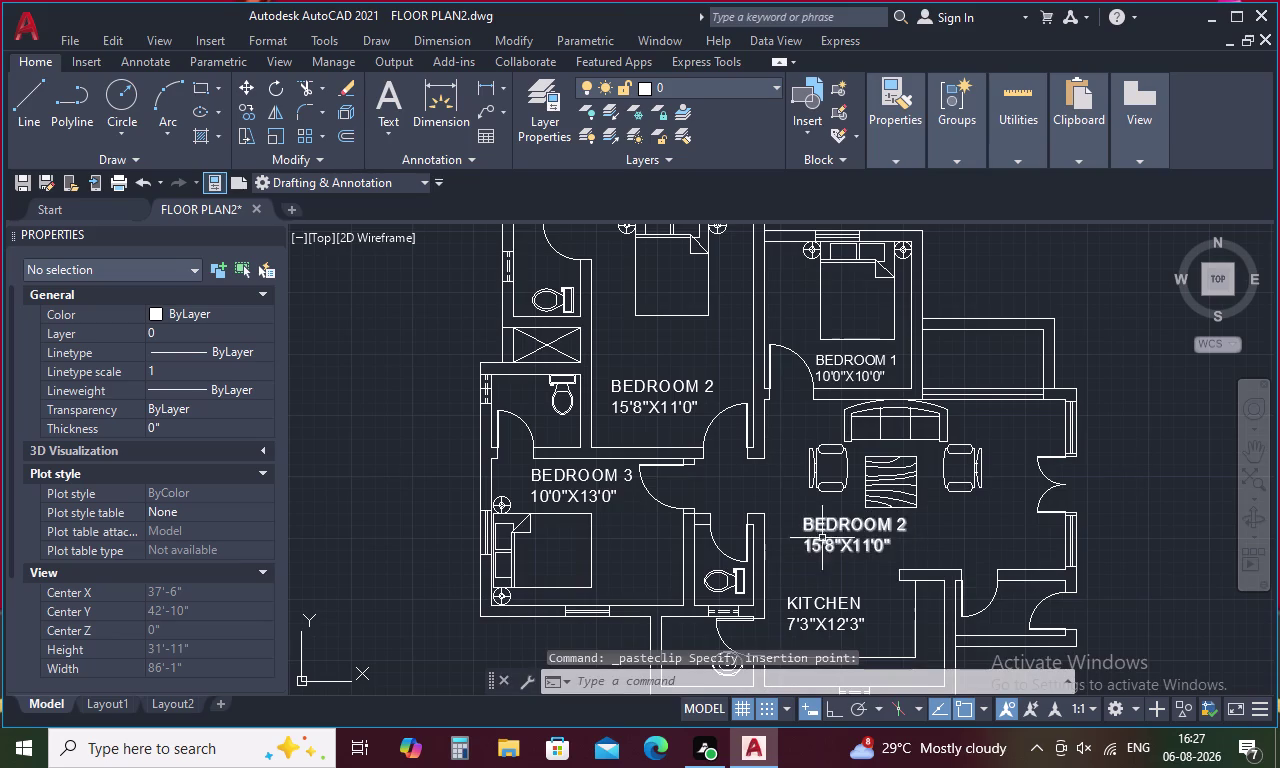
double_click(837, 527)
click(910, 518)
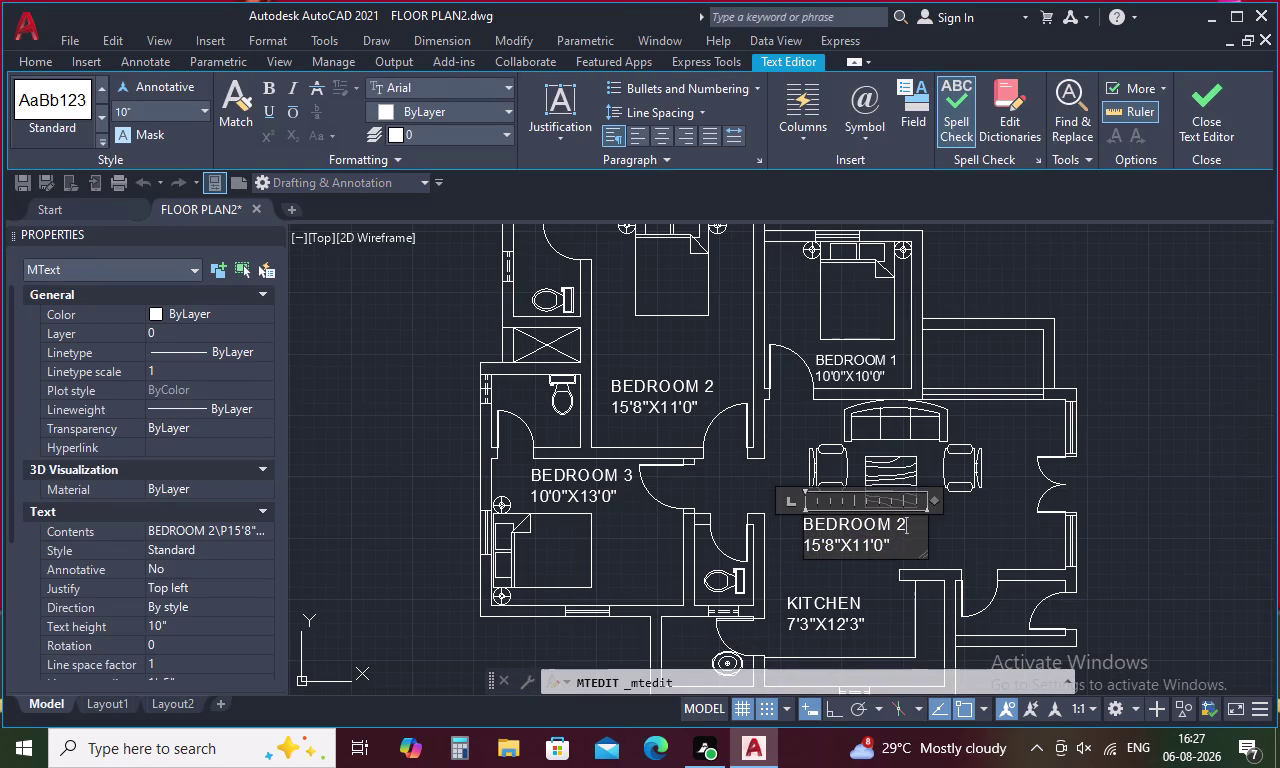
key(BackSpace)
key(BackSpace)
key(BackSpace)
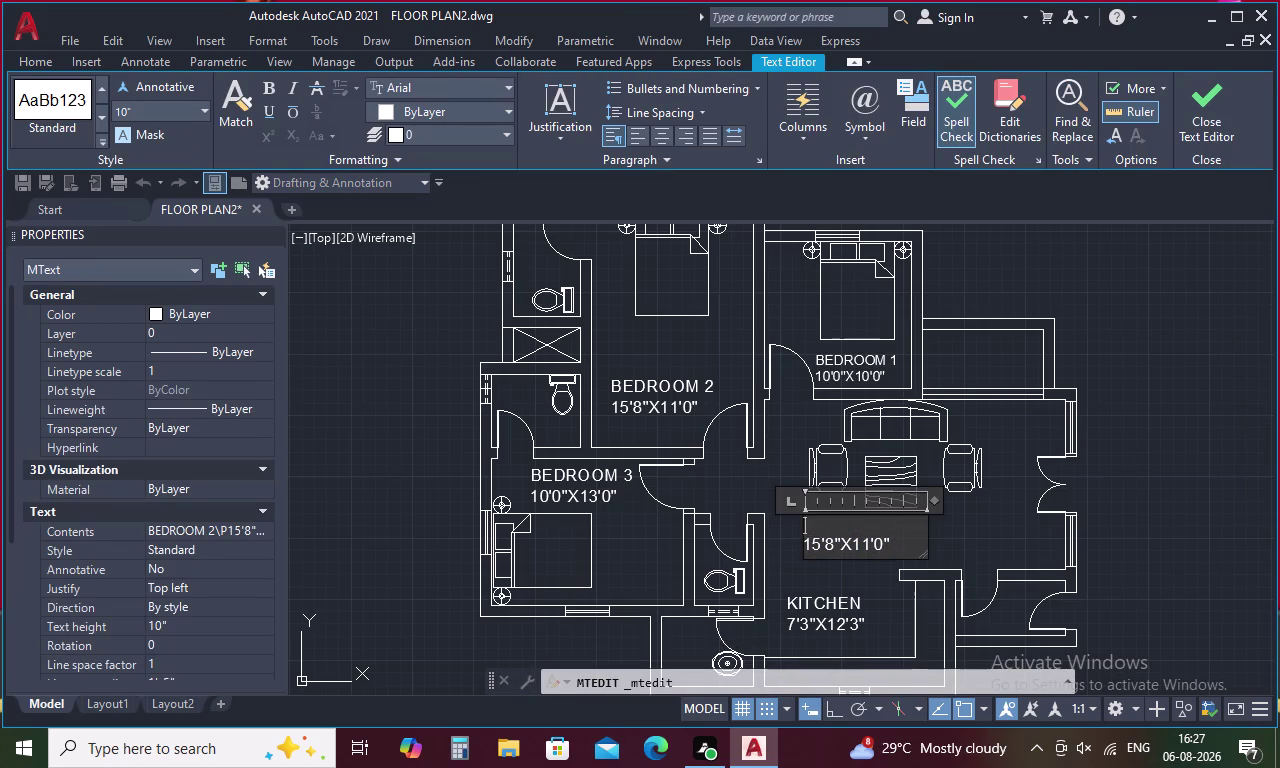
text(LI)
text(VING)
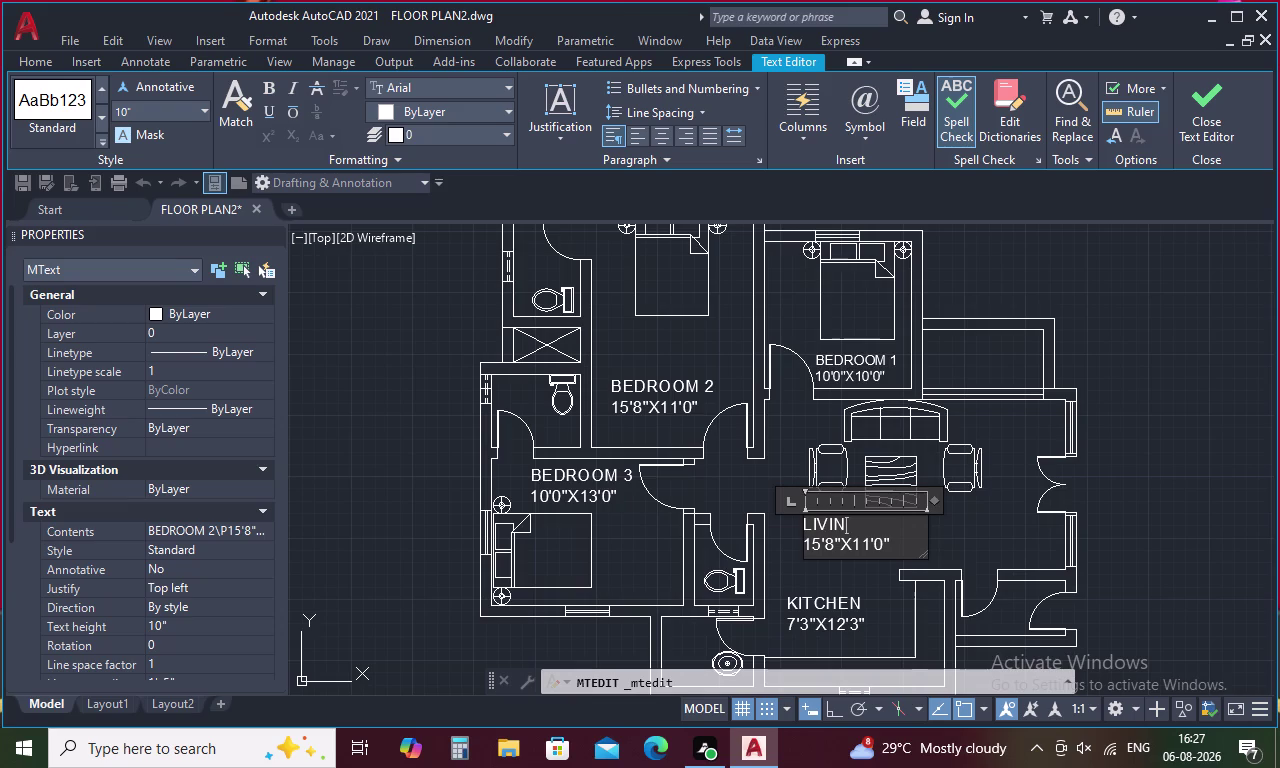
key(space)
key(BackSpace)
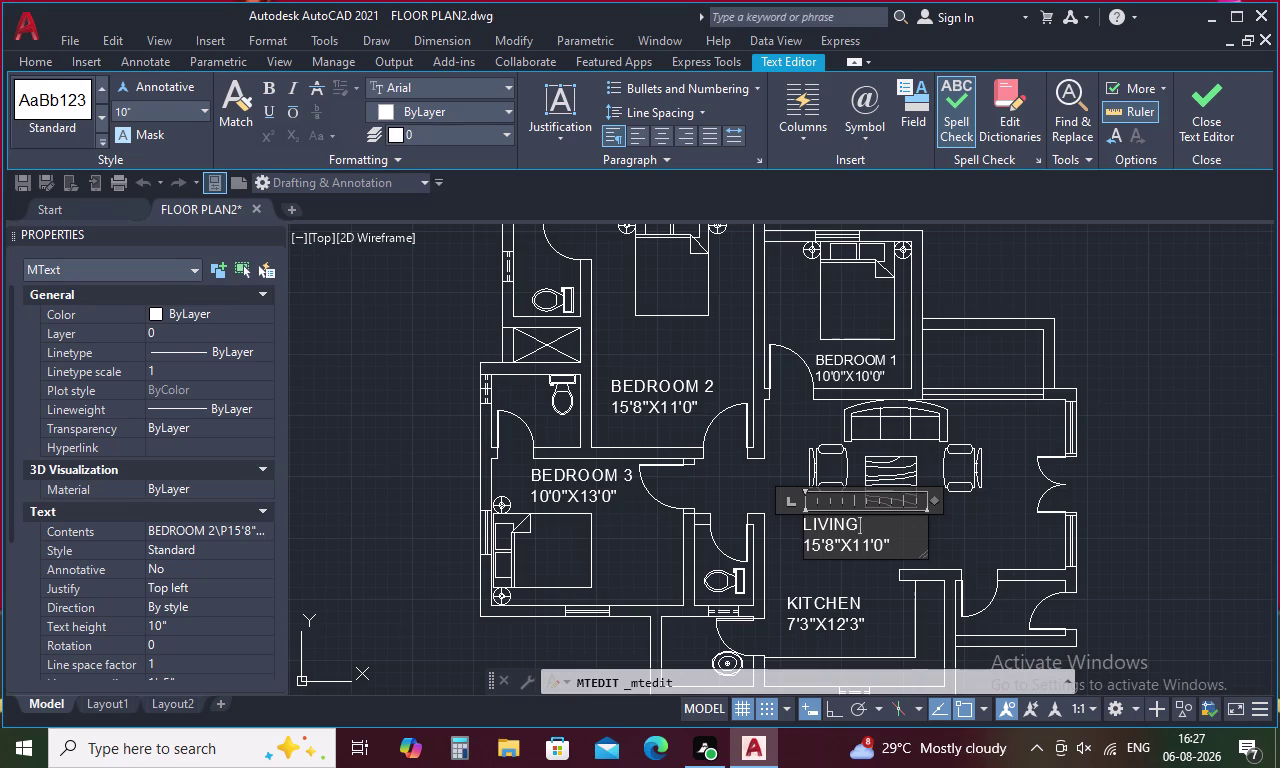
key(BackSpace)
key(BackSpace)
key(BackSpace)
key(BackSpace)
key(BackSpace)
key(BackSpace)
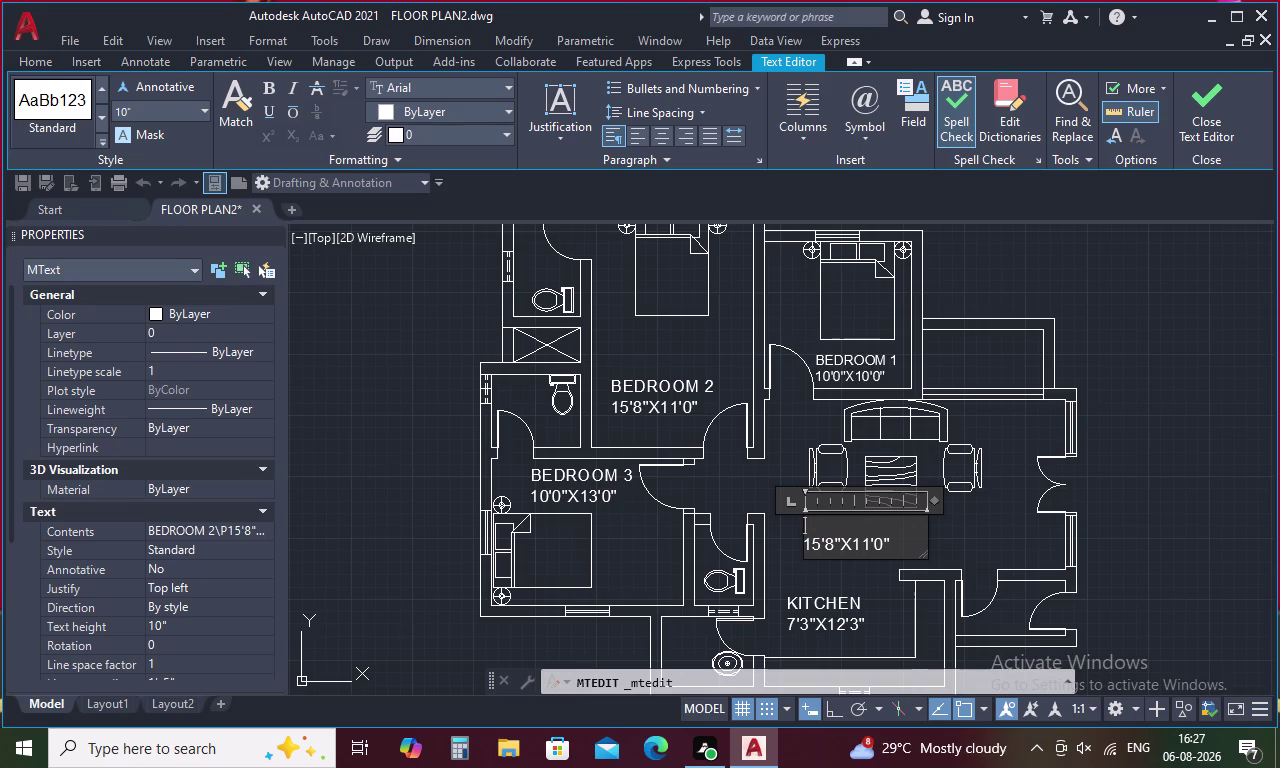
text(HALL)
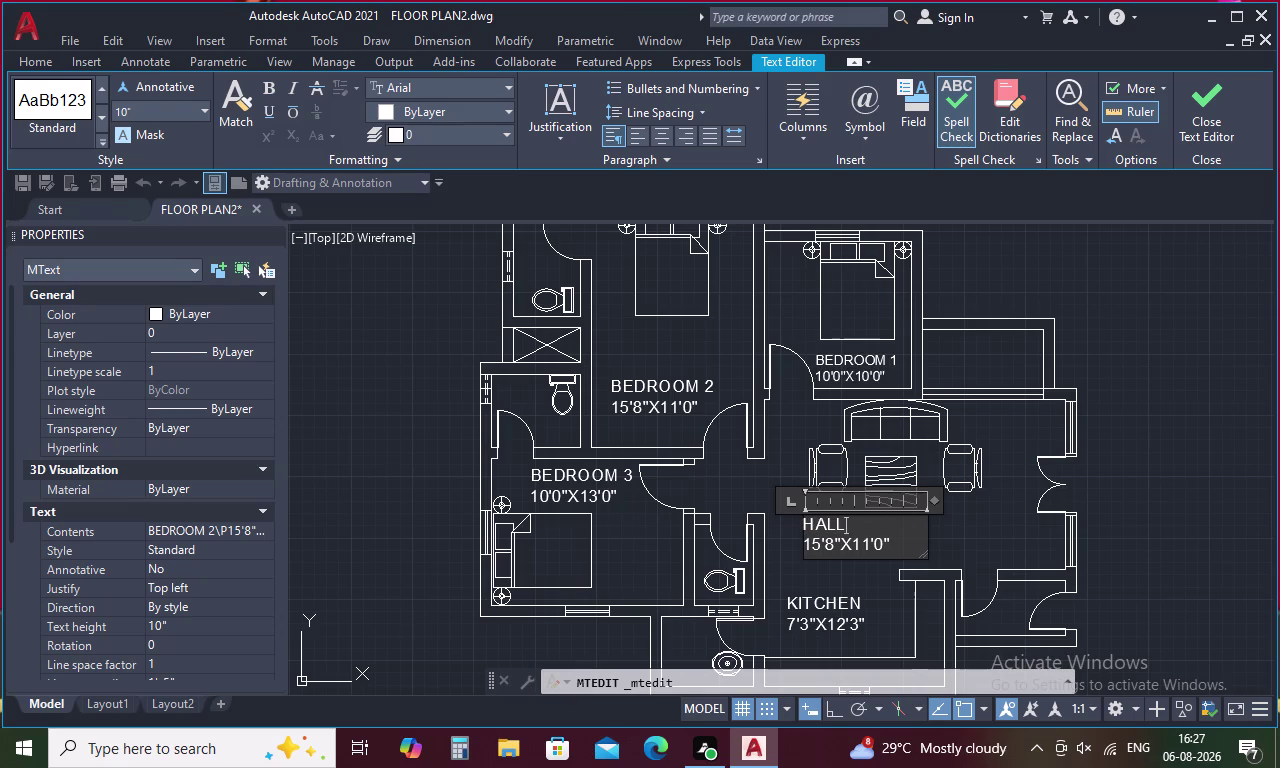
Change the HALL label's width figure to 11 feet.
click(894, 545)
key(Left)
key(Left)
key(Left)
key(Left)
key(Left)
key(Left)
key(Left)
key(Left)
key(Left)
key(BackSpace)
key(BackSpace)
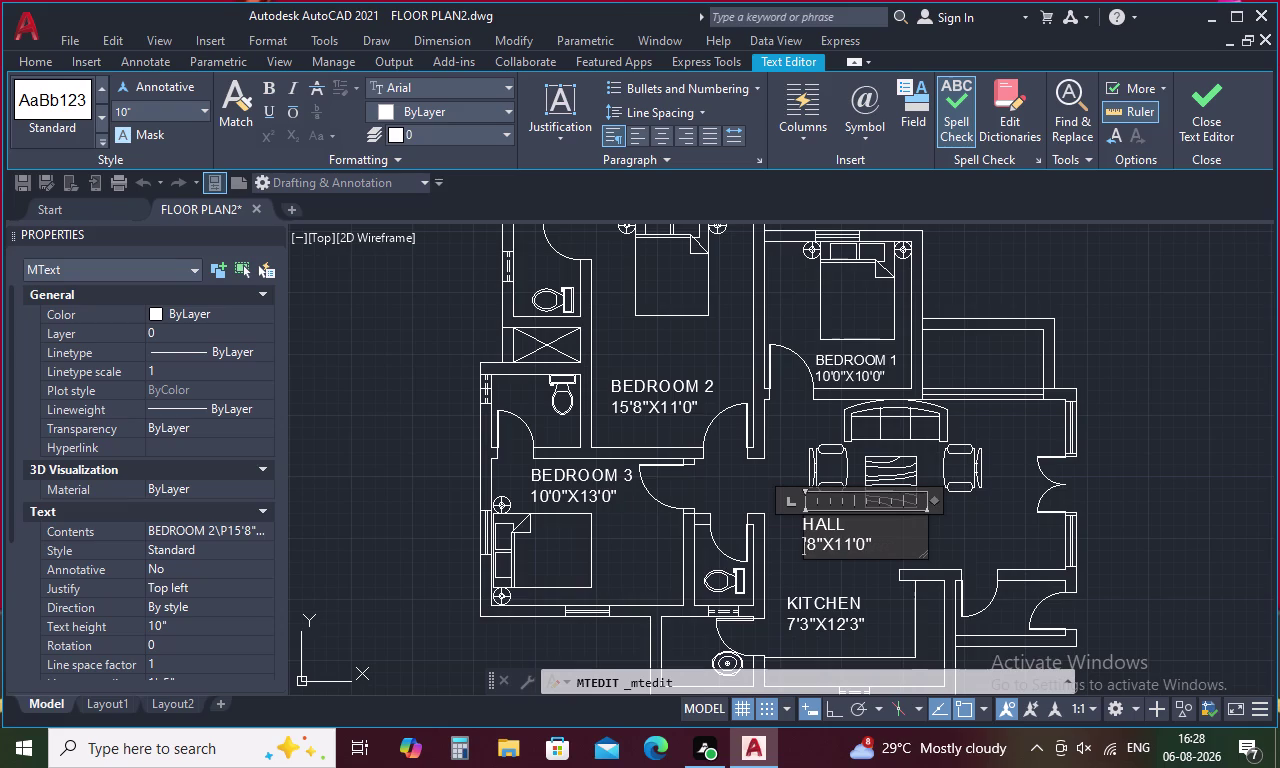
key(1)
key(1)
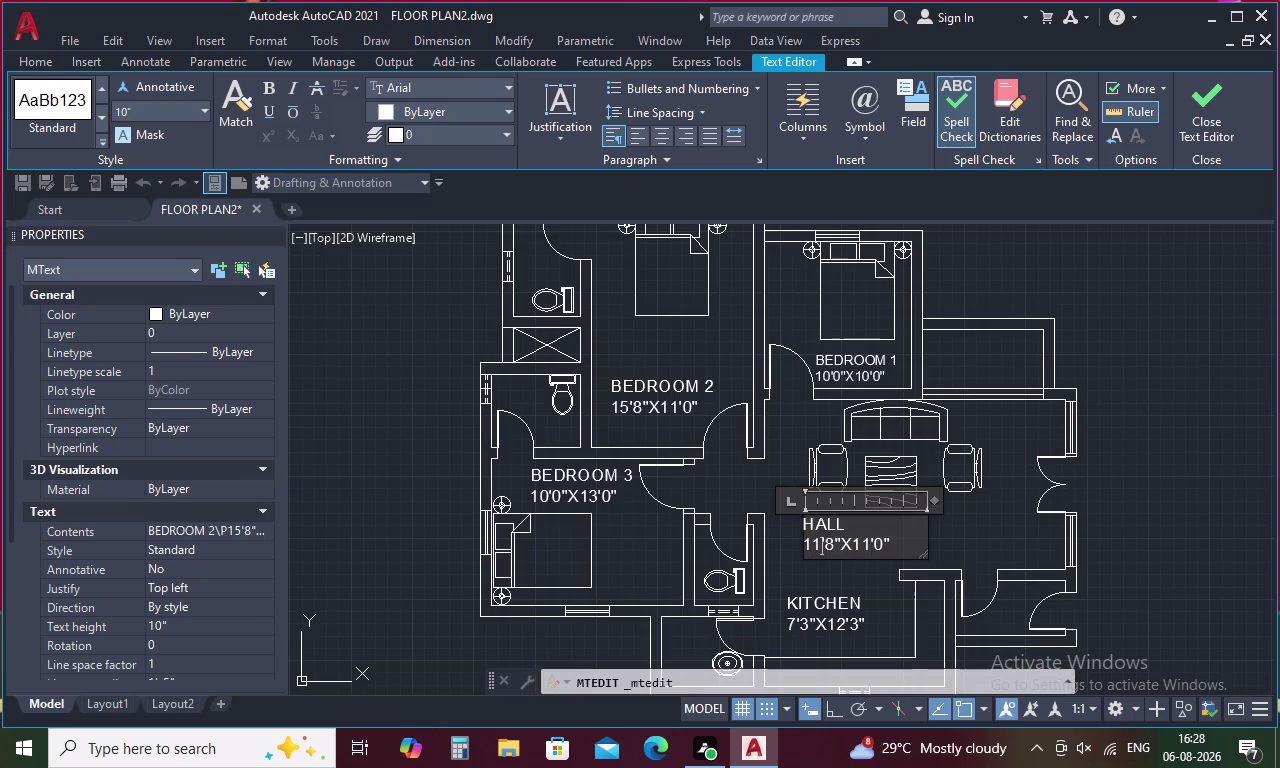
Set the HALL length to 20'8" and paste another BEDROOM 2 label copy.
key(Right)
key(Right)
key(Right)
key(Right)
key(Right)
key(Right)
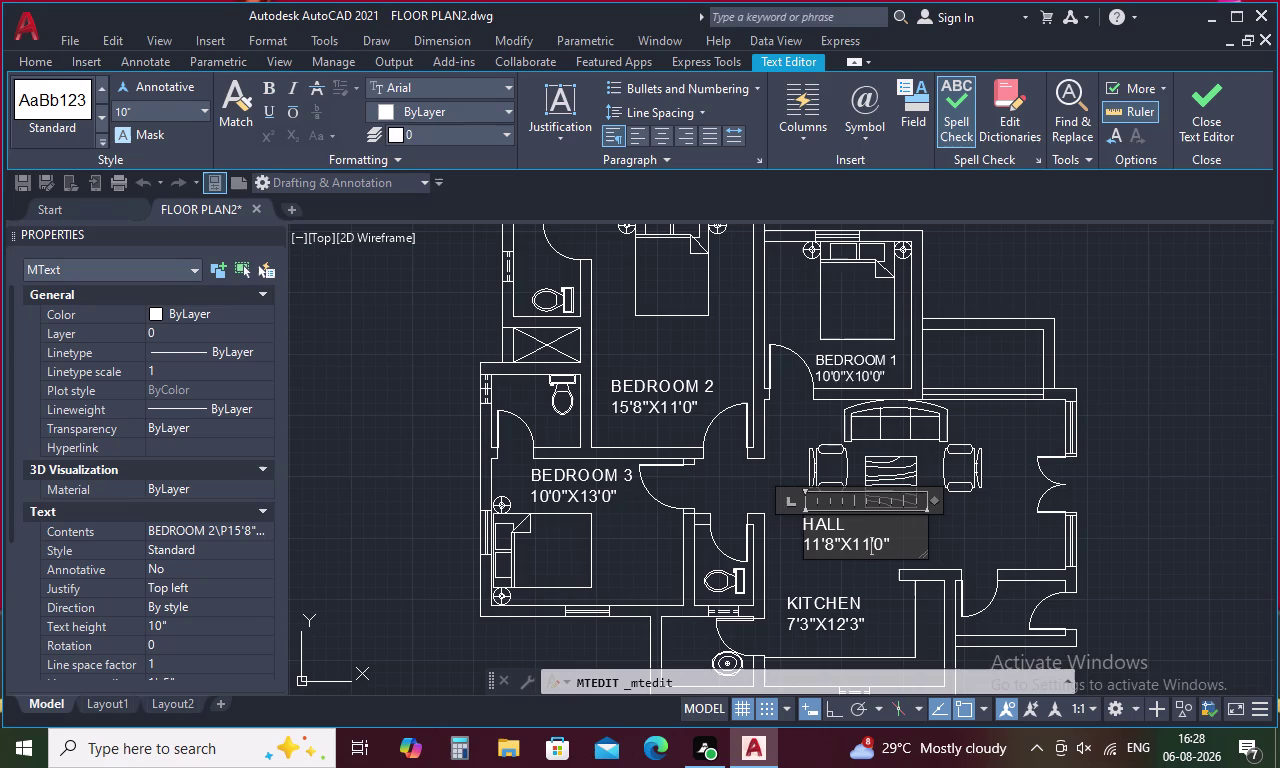
key(BackSpace)
key(BackSpace)
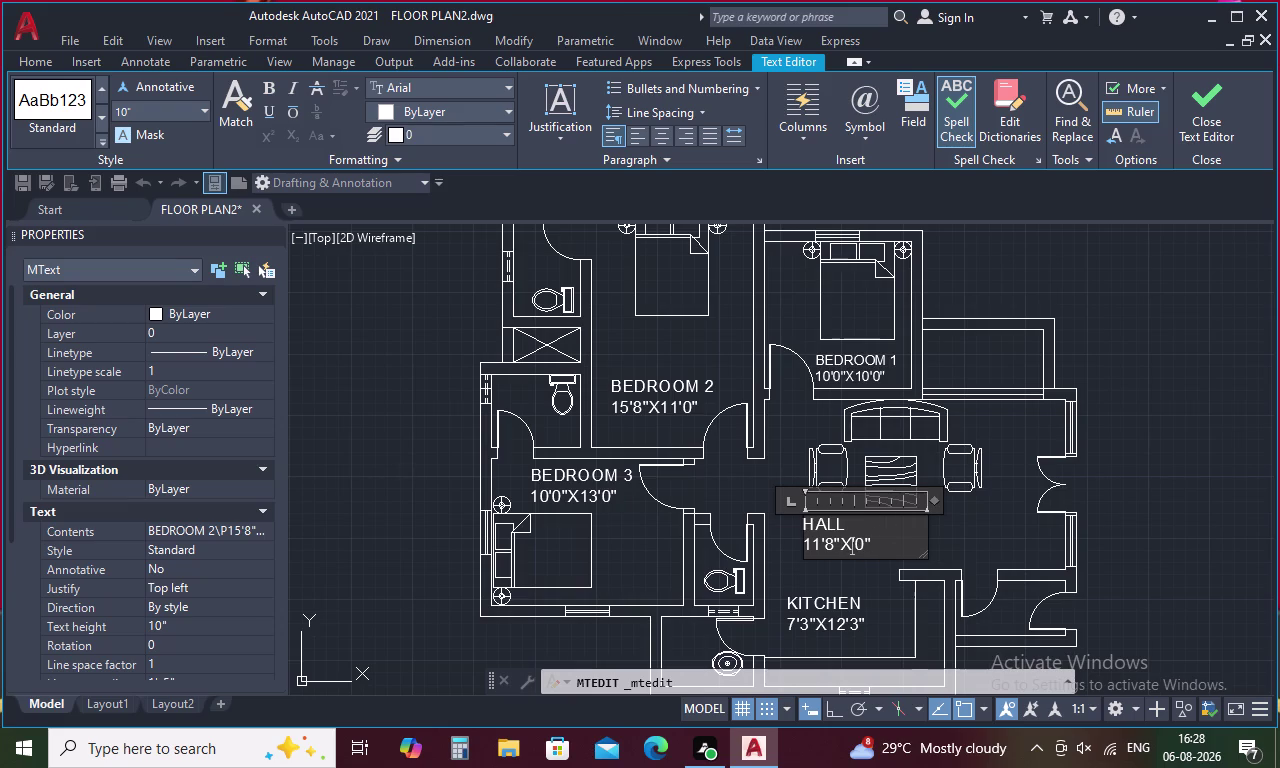
text(20)
key(Right)
key(Right)
key(BackSpace)
key(8)
click(1012, 523)
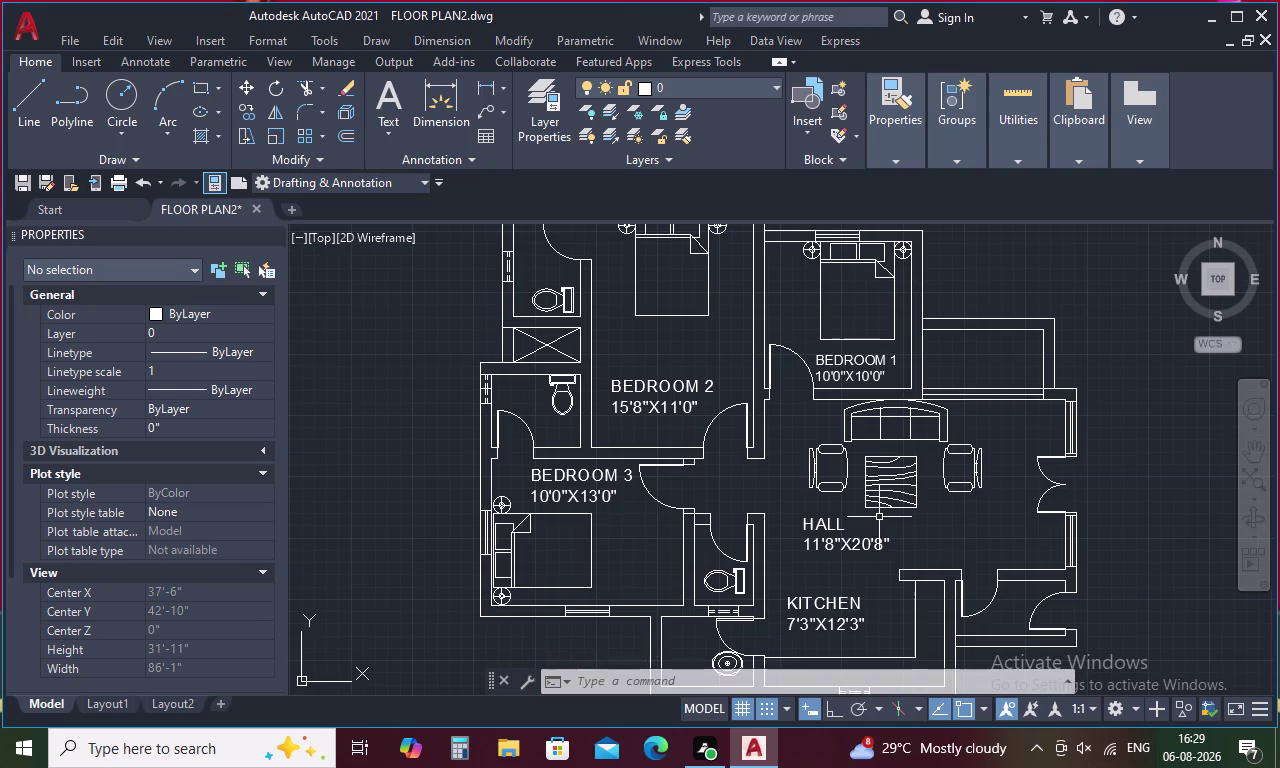
key(ctrl+v)
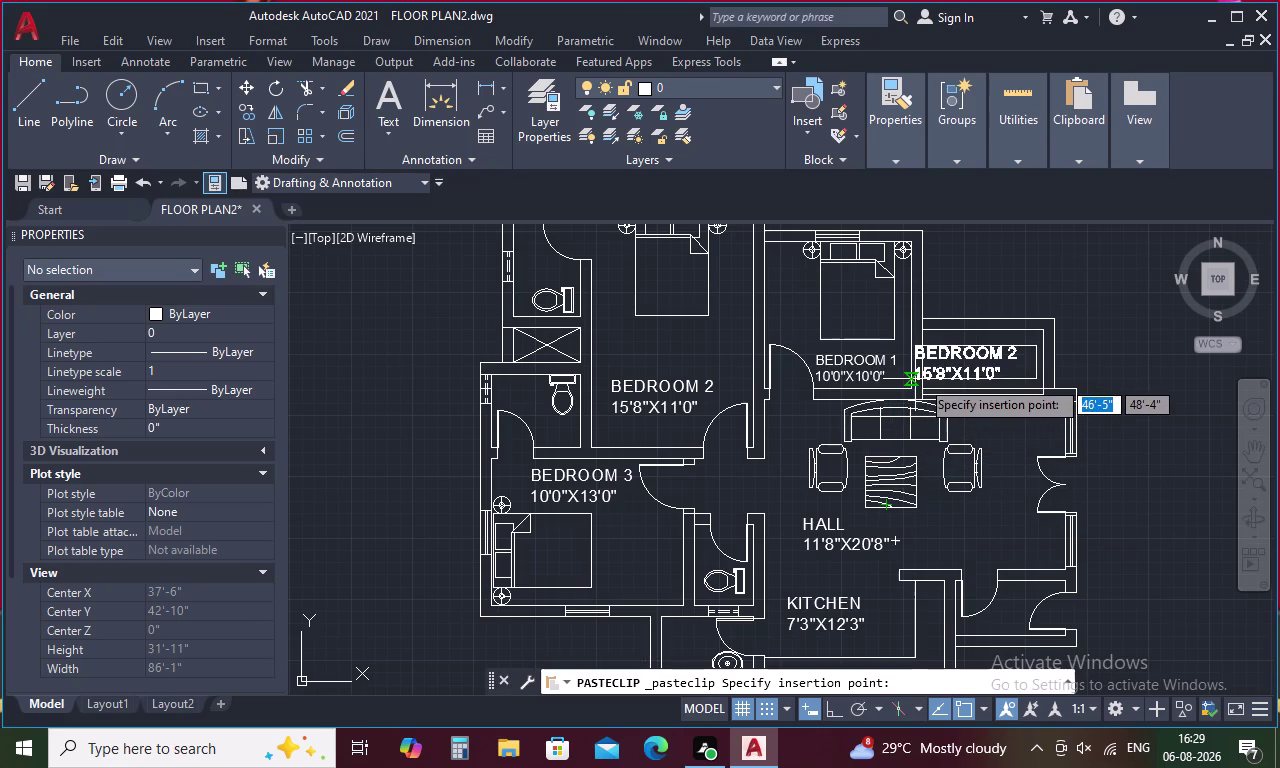
Place the pasted label in the balcony and rename it BALCONY.
scroll(up, 3)
click(943, 377)
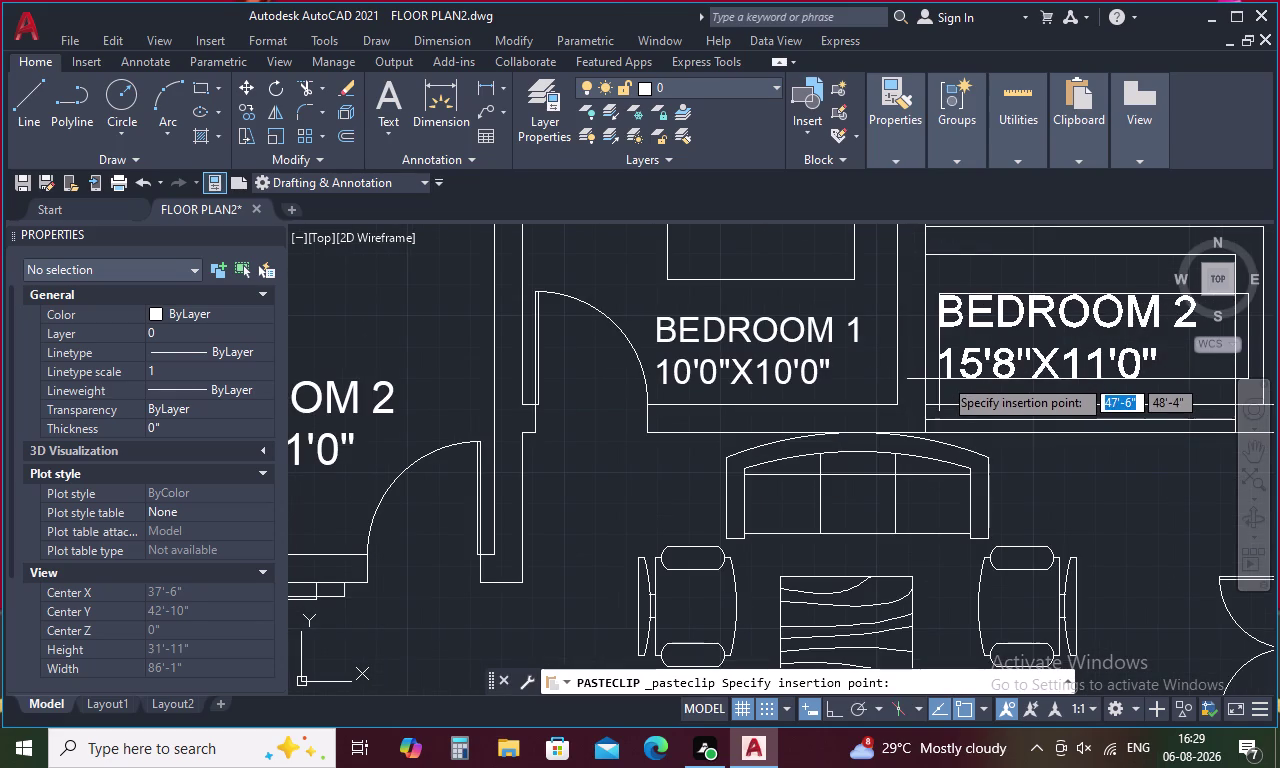
double_click(977, 370)
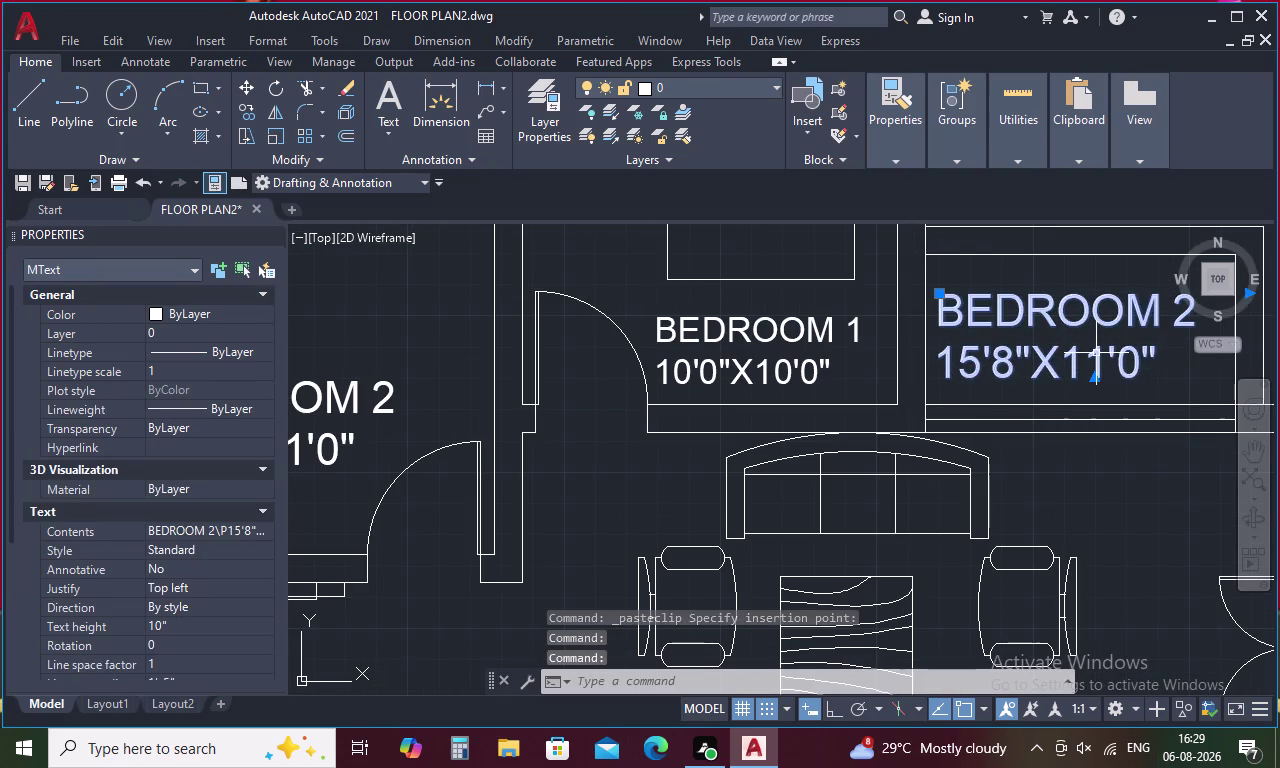
double_click(1096, 353)
click(1164, 362)
key(BackSpace)
key(BackSpace)
key(BackSpace)
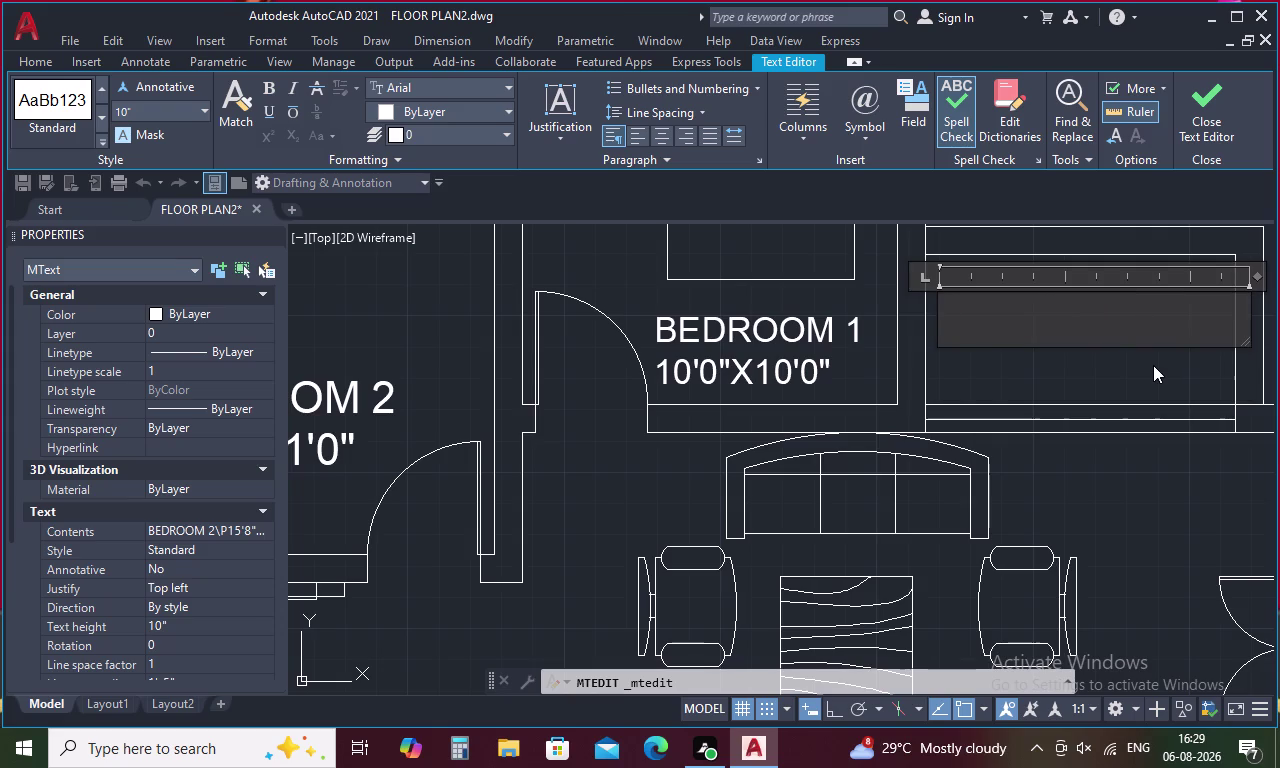
text(BA)
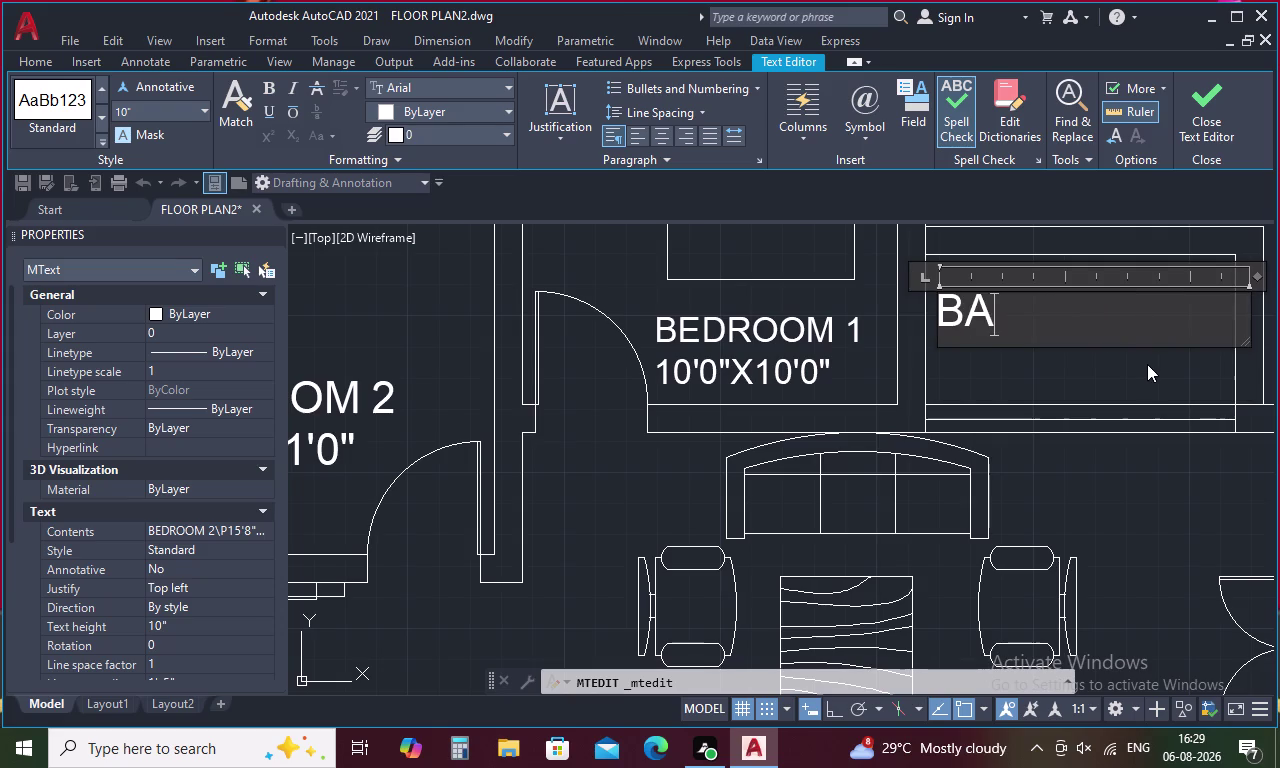
text(LC)
key(o)
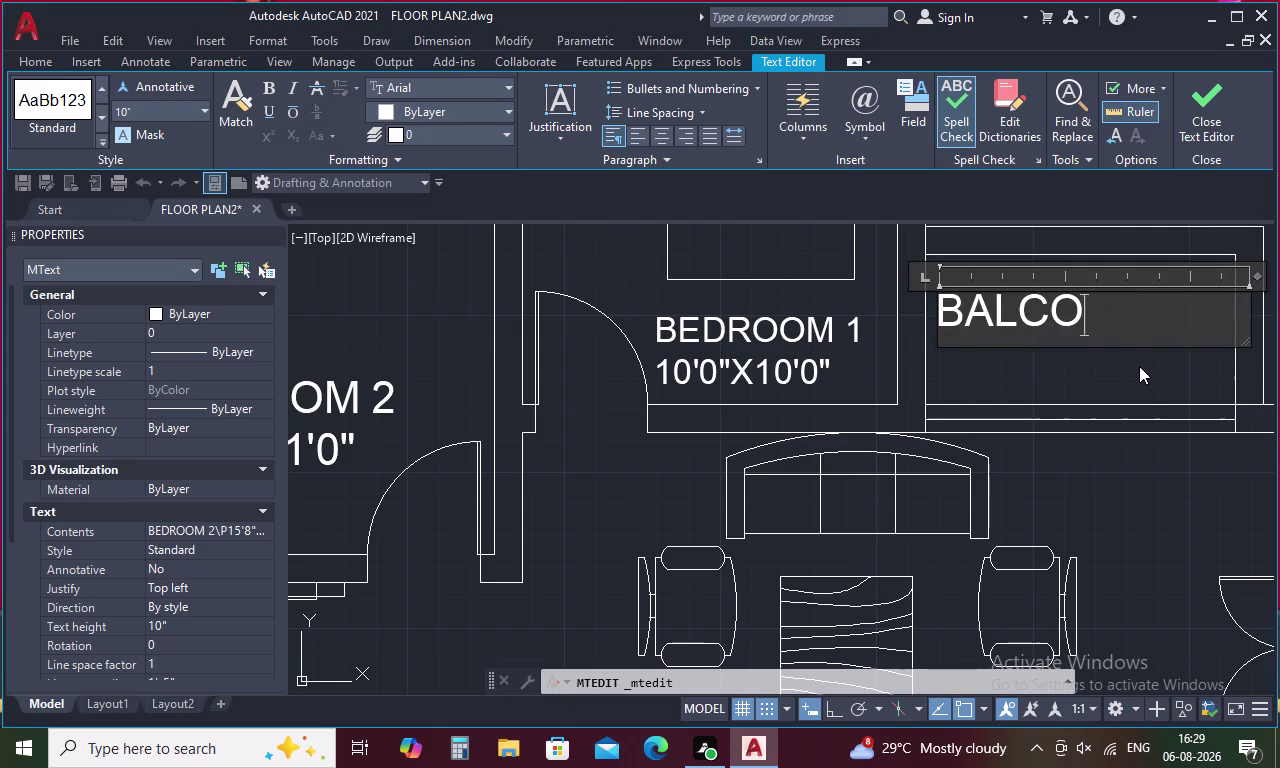
text(NY)
key(Return)
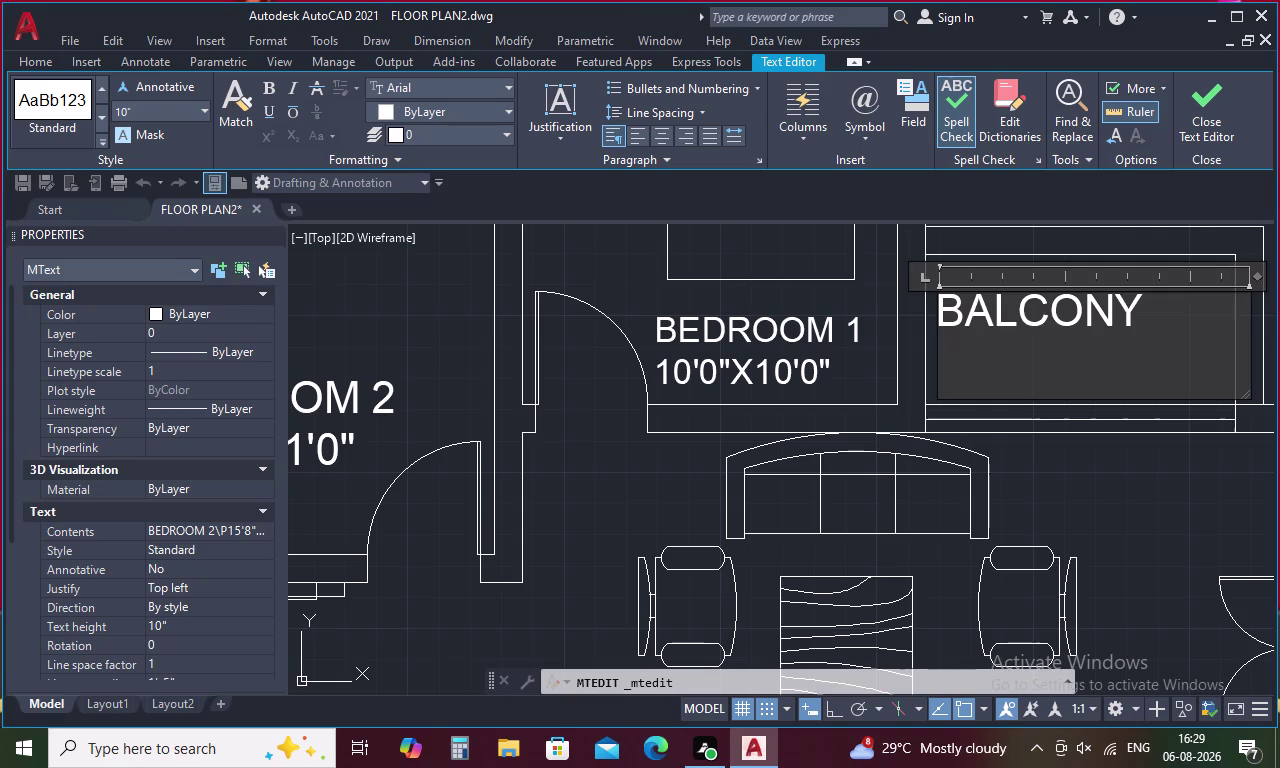
Add the balcony dimensions 4'0"X8'3" and paste another label copy.
key(4)
text('0)
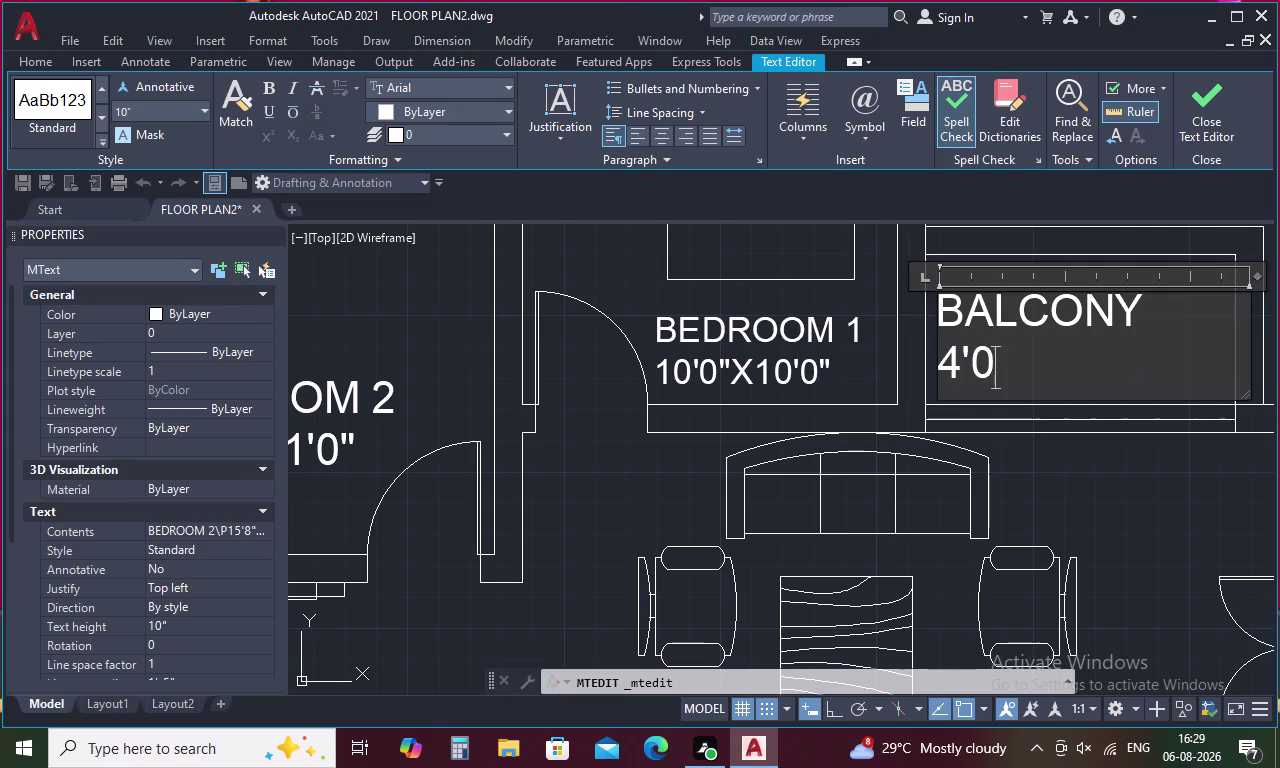
key(shift+quotedbl)
key(x)
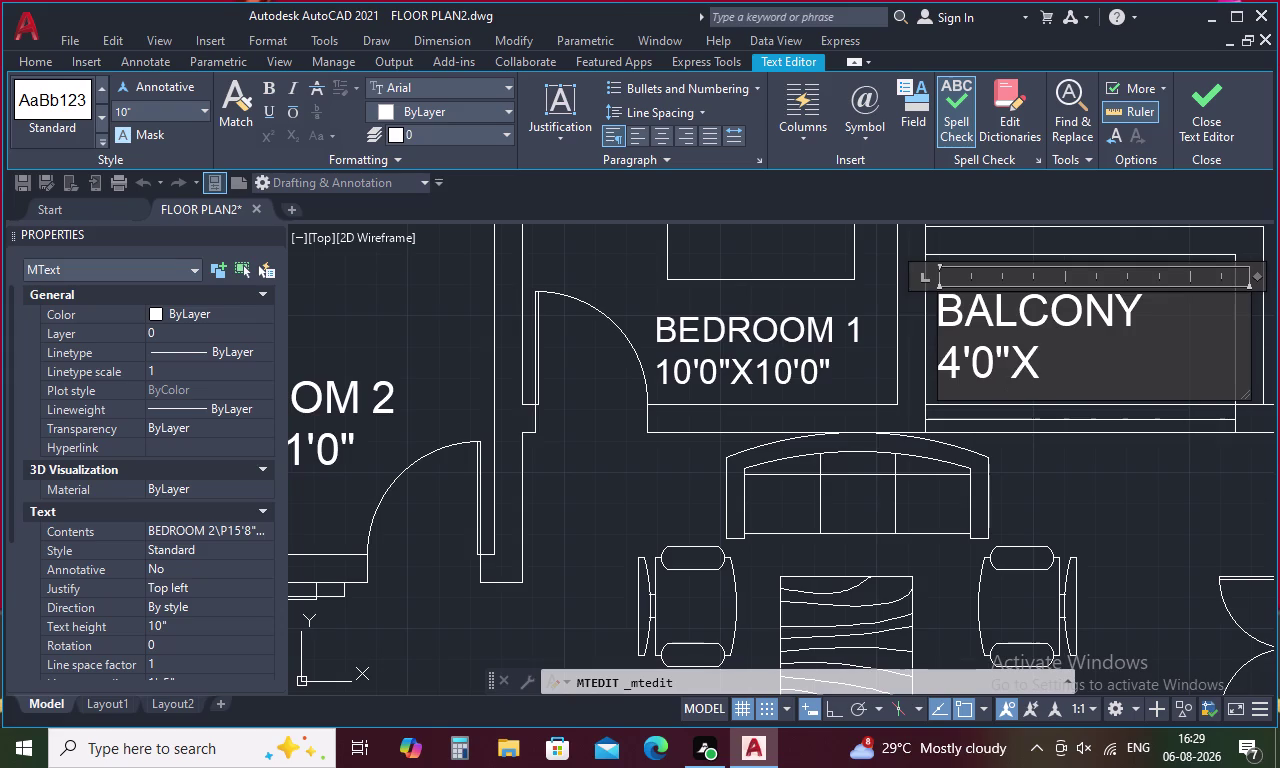
text(8')
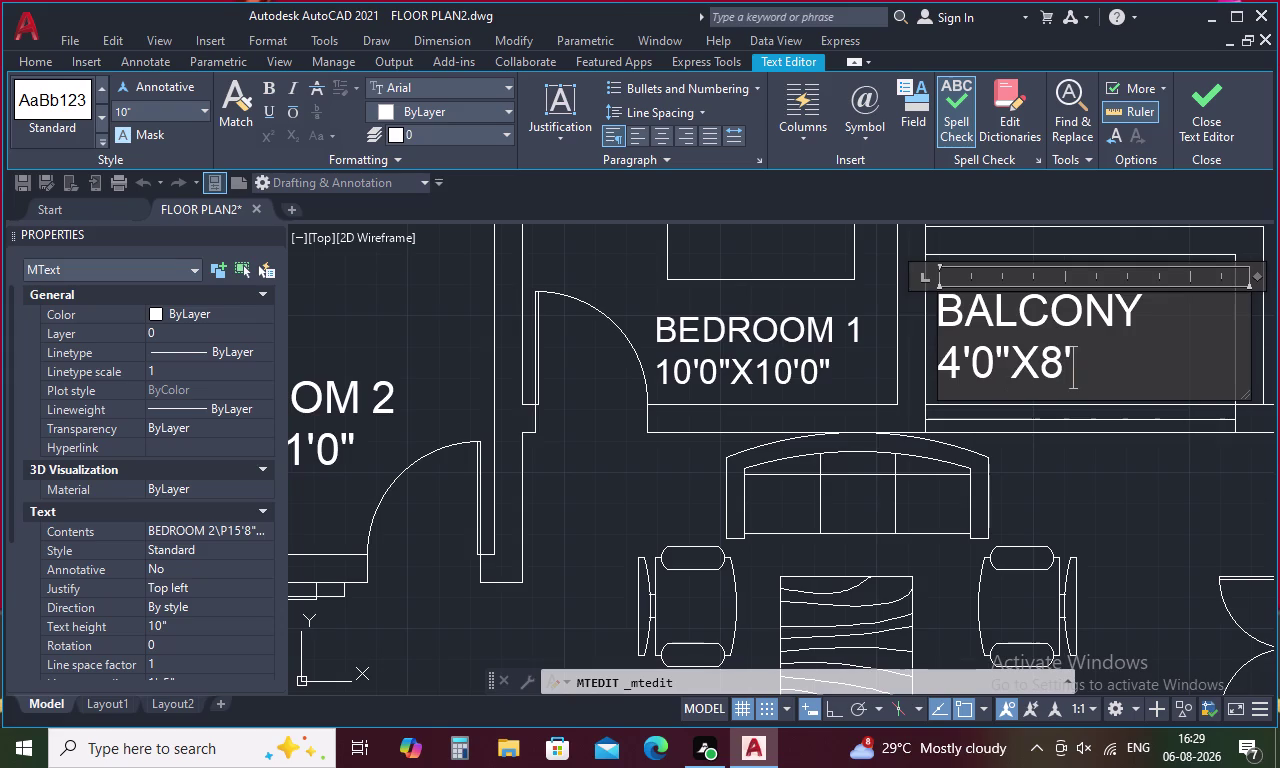
key(3)
key(shift+quotedbl)
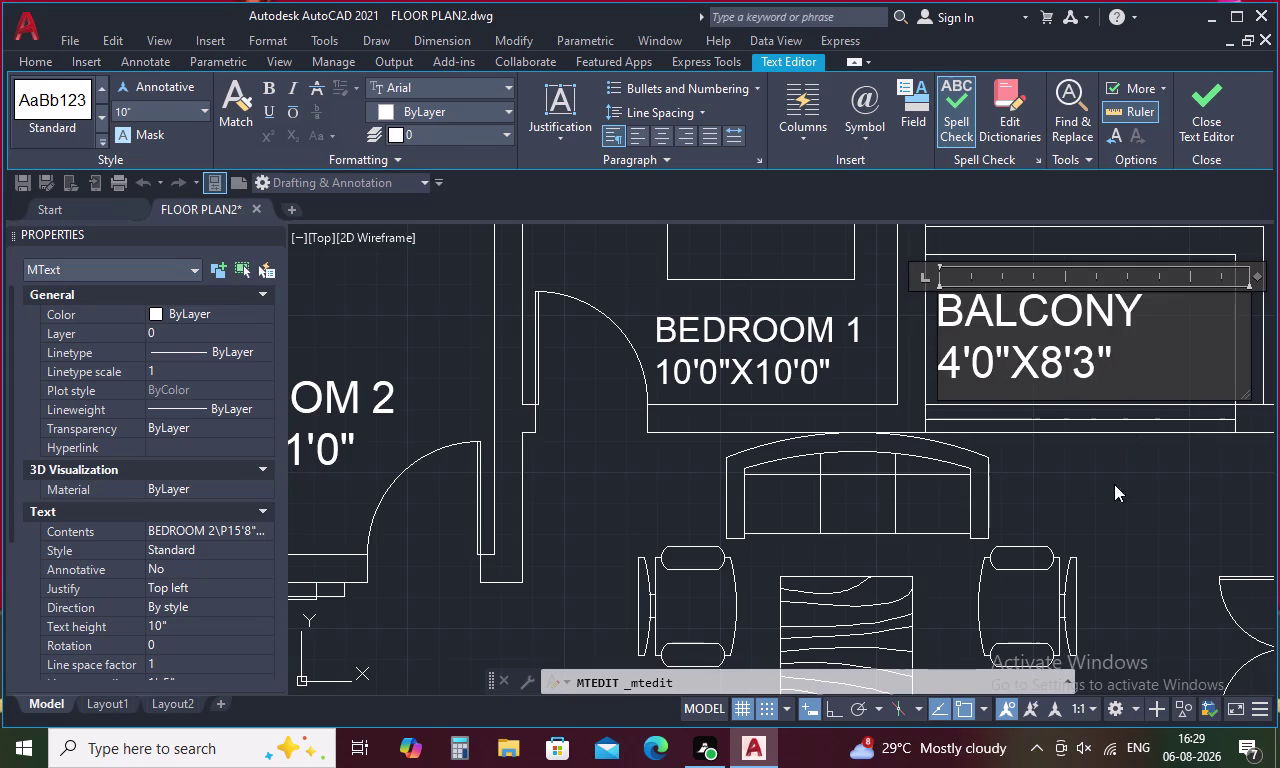
click(1114, 484)
scroll(down, 3)
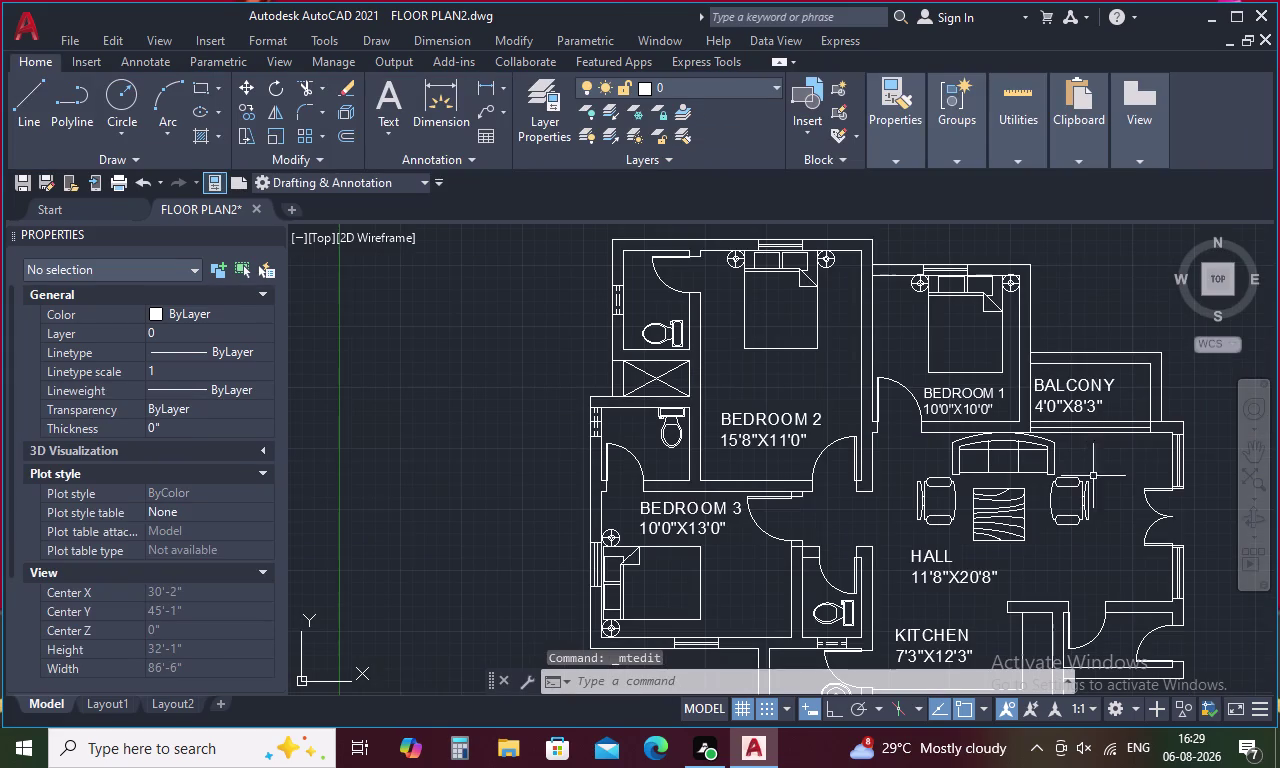
middle_drag(1104, 460, 995, 346)
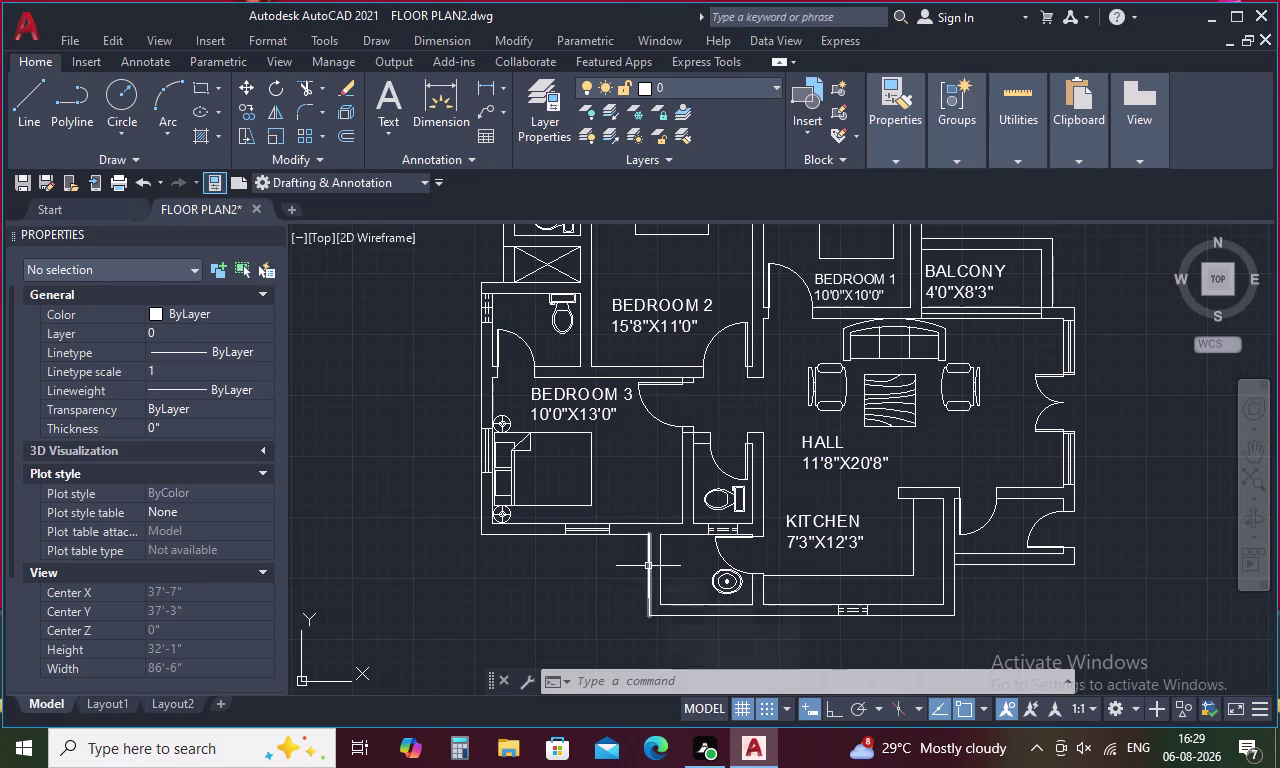
key(ctrl+v)
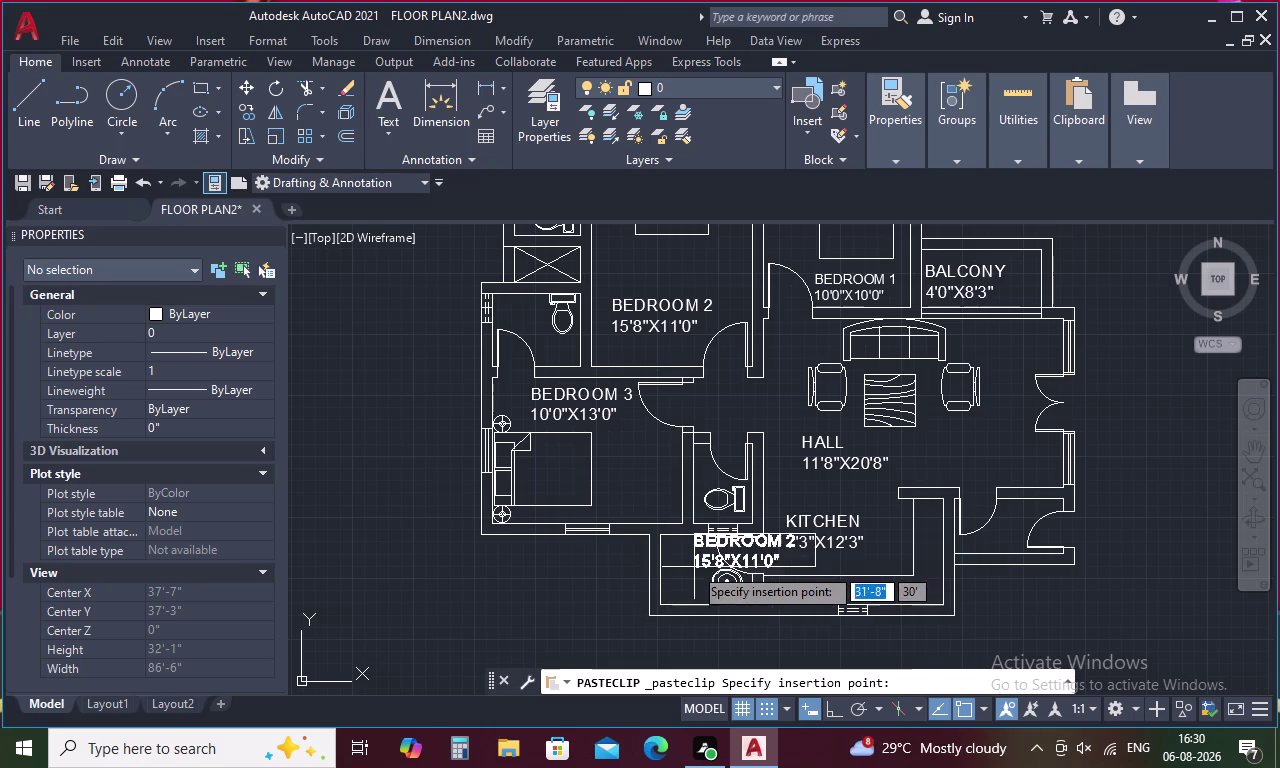
Place the pasted label in the wash room and rename it WASH.
scroll(up, 3)
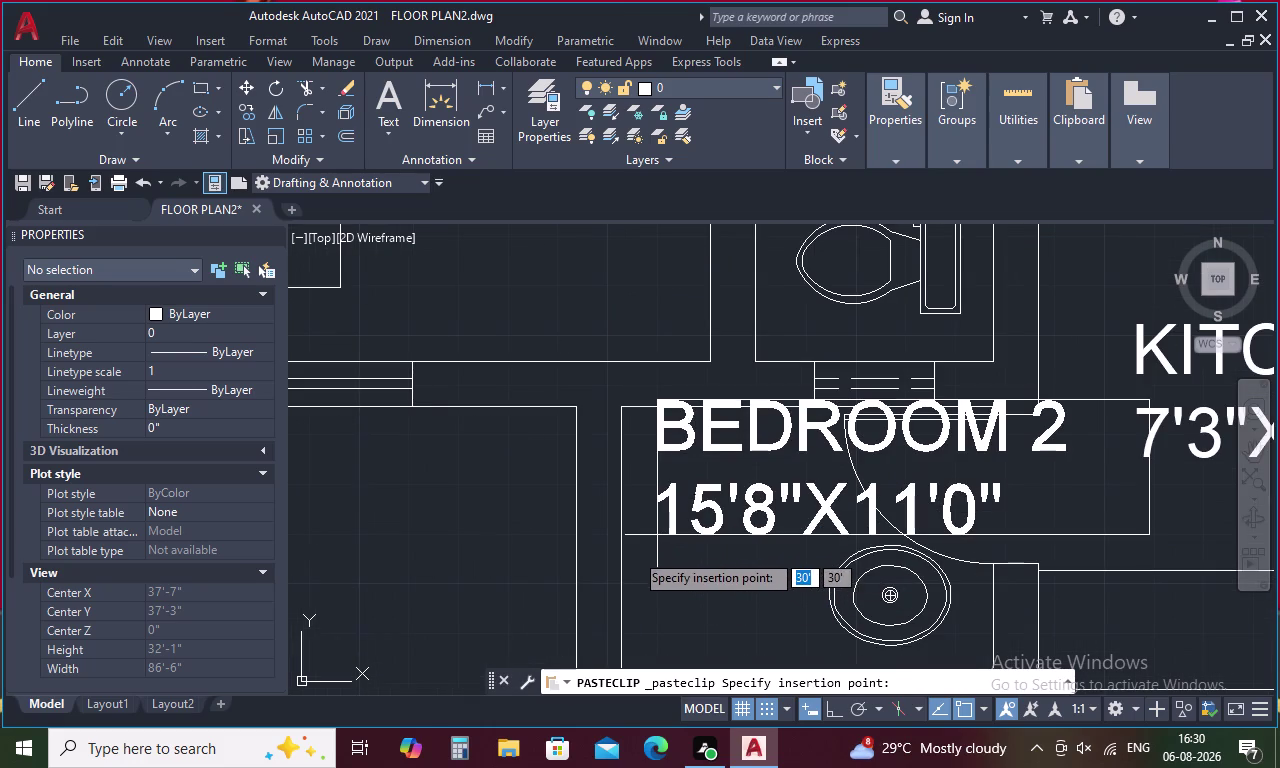
click(634, 552)
double_click(715, 517)
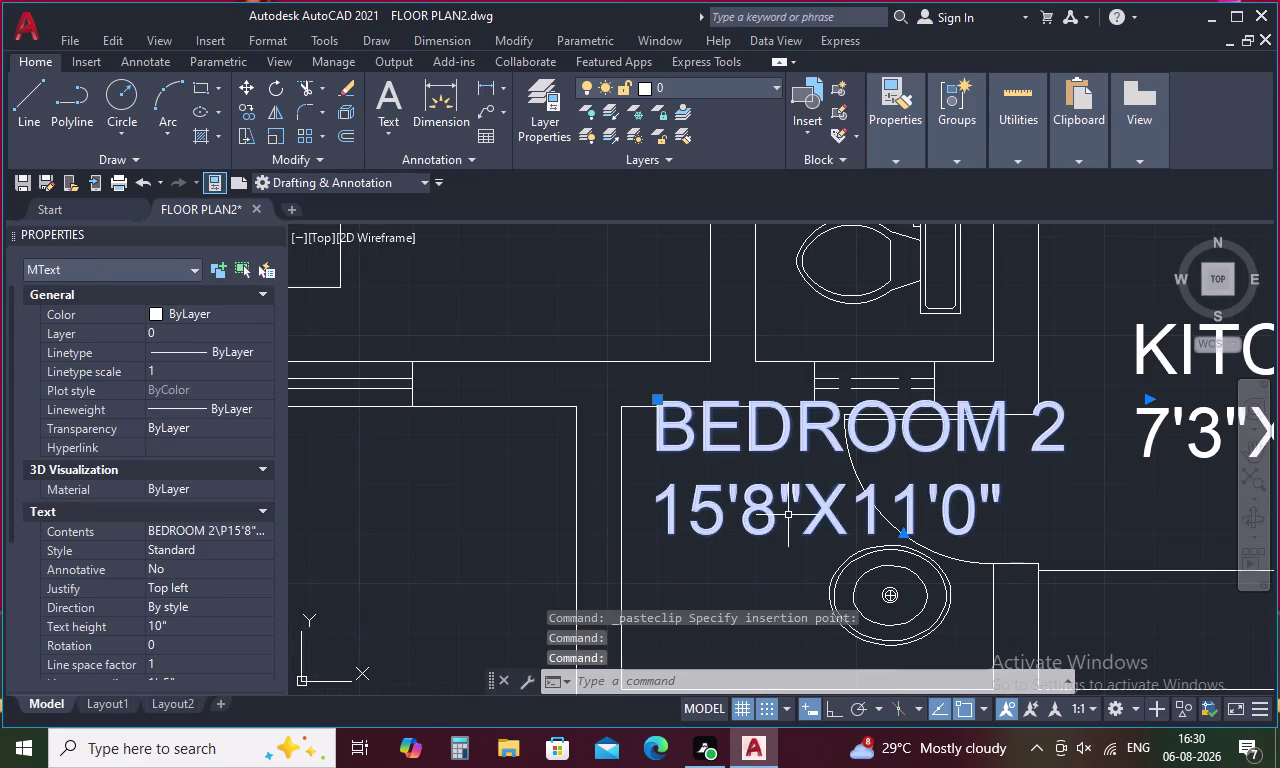
double_click(830, 505)
double_click(839, 504)
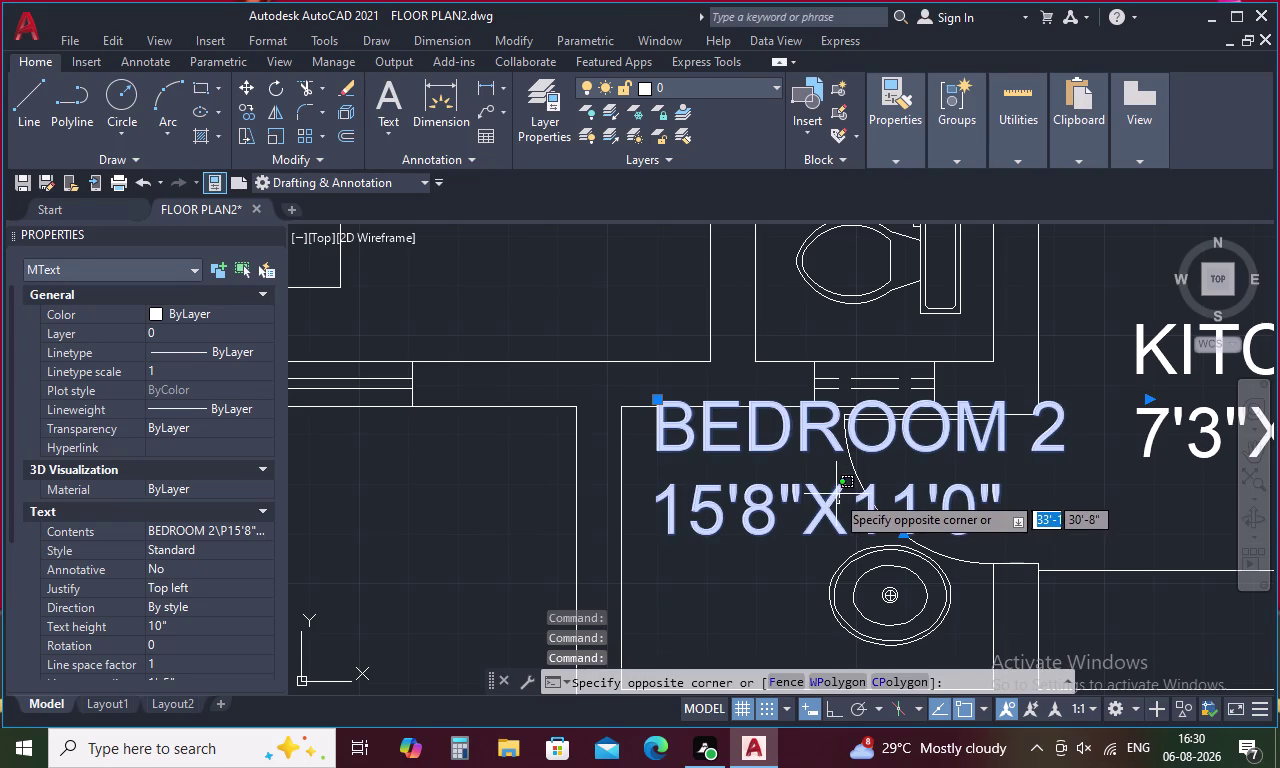
double_click(834, 494)
click(1016, 511)
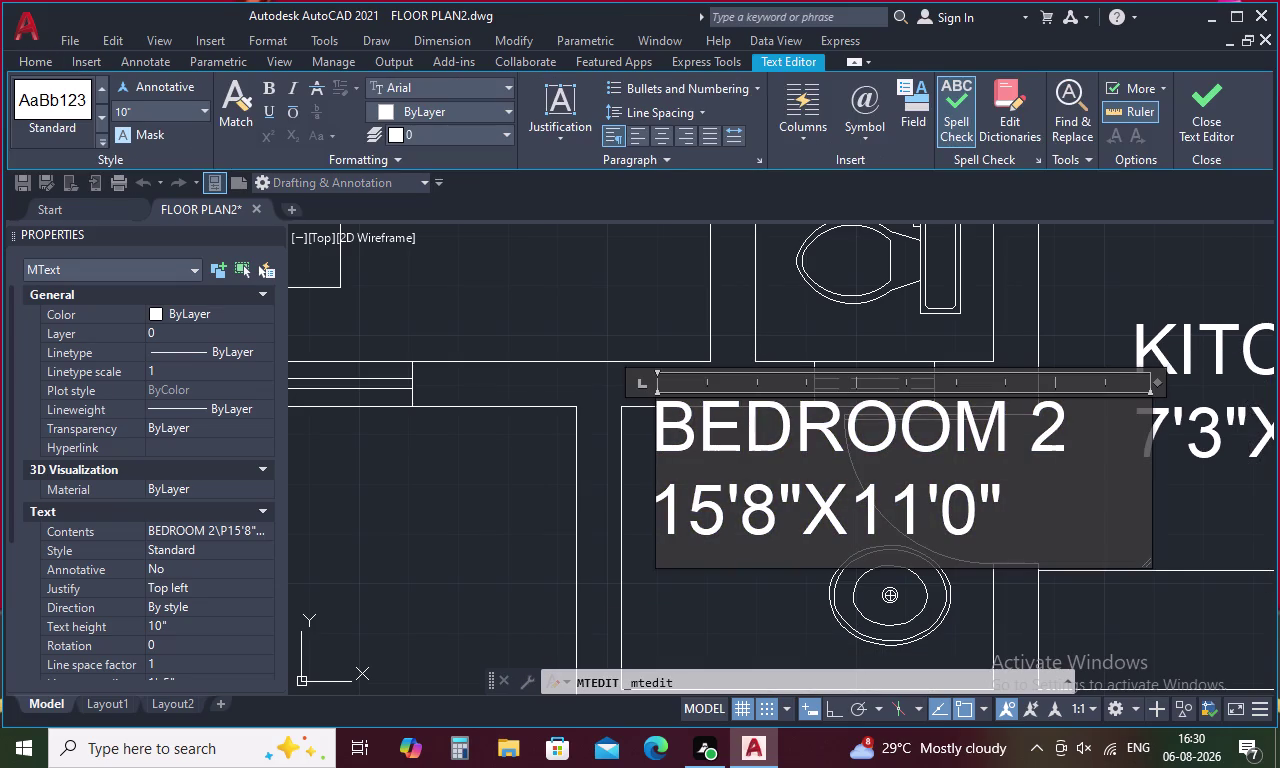
click(1075, 432)
key(BackSpace)
key(BackSpace)
key(BackSpace)
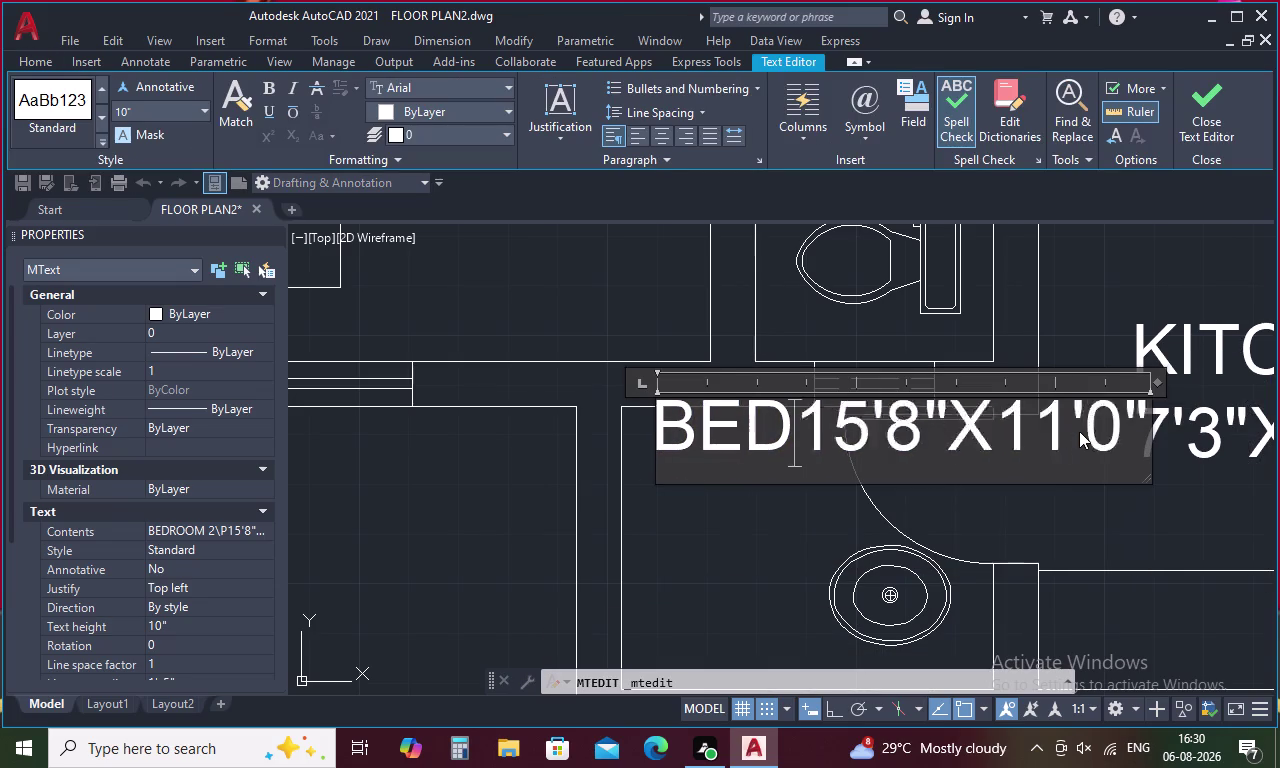
key(w)
key(a)
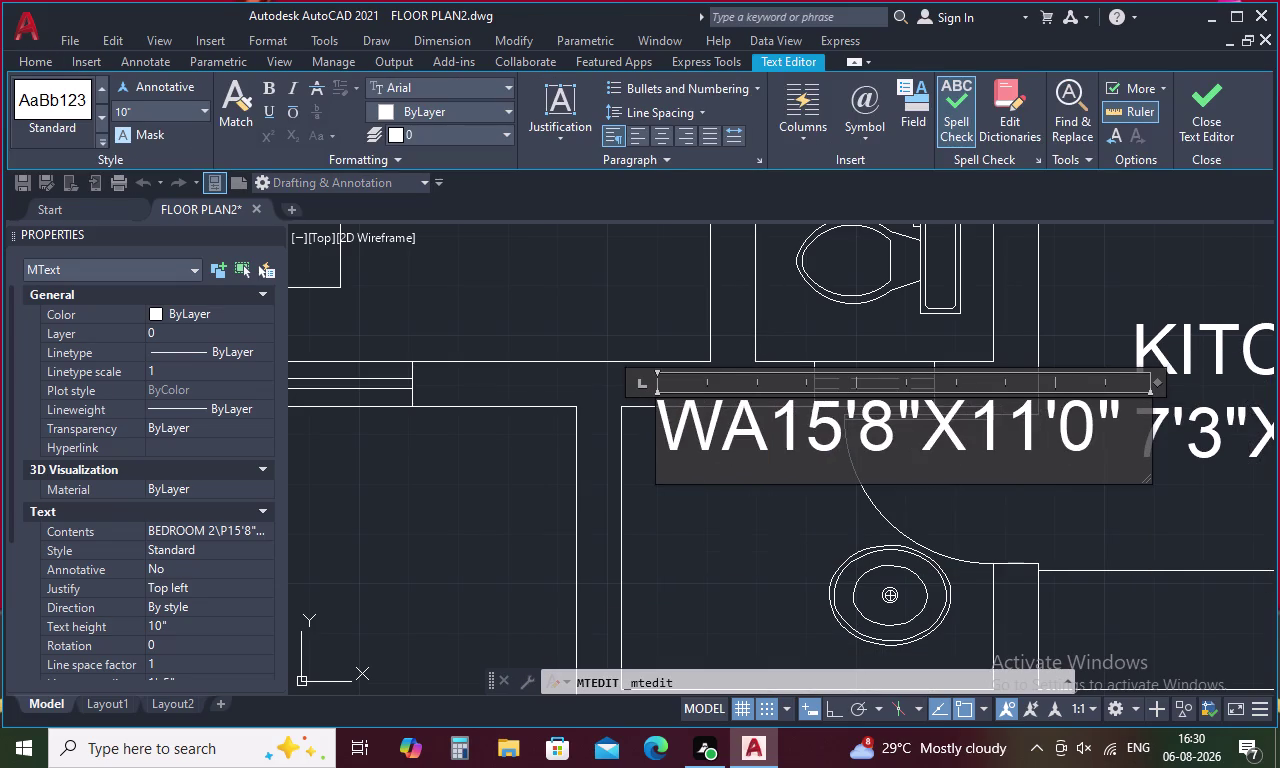
key(s)
key(h)
key(Return)
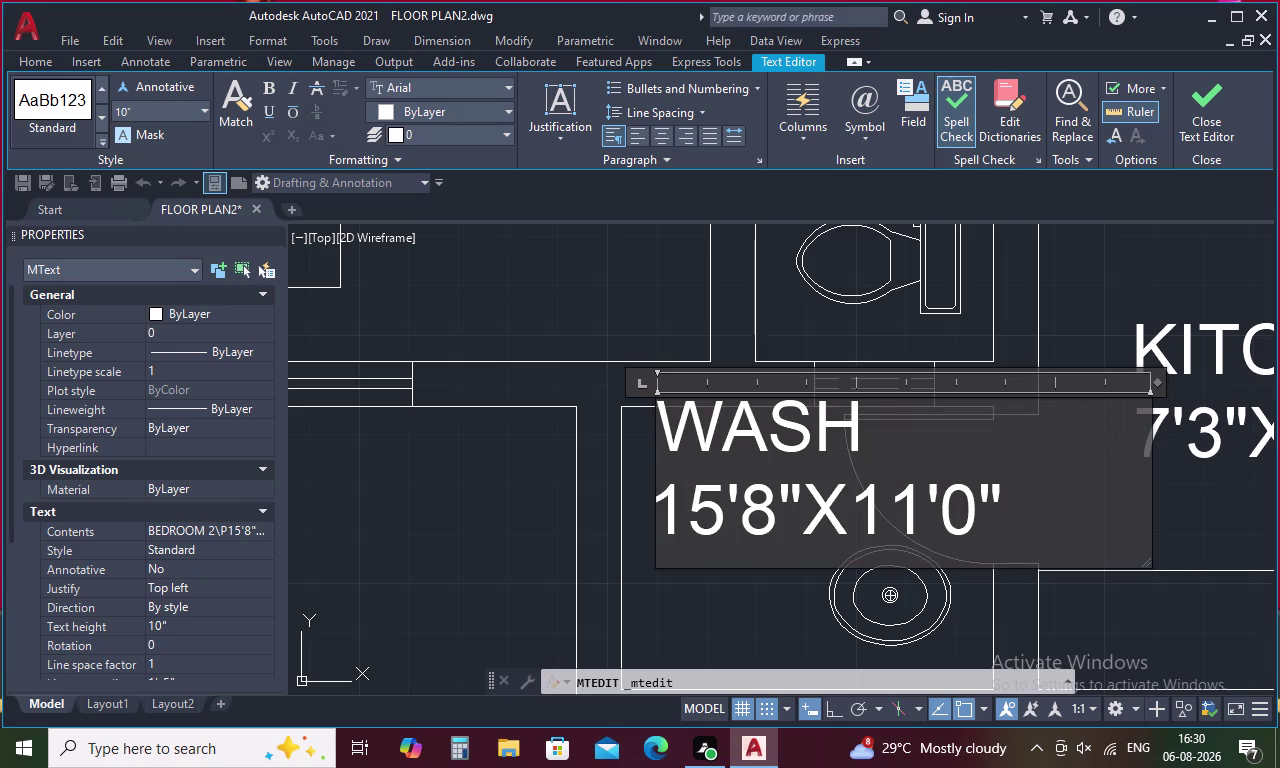
Change the label's dimension line to 4'9"X8'3" and finish editing.
key(Right)
key(Right)
key(Right)
key(Right)
key(Left)
key(Left)
key(BackSpace)
key(BackSpace)
key(4)
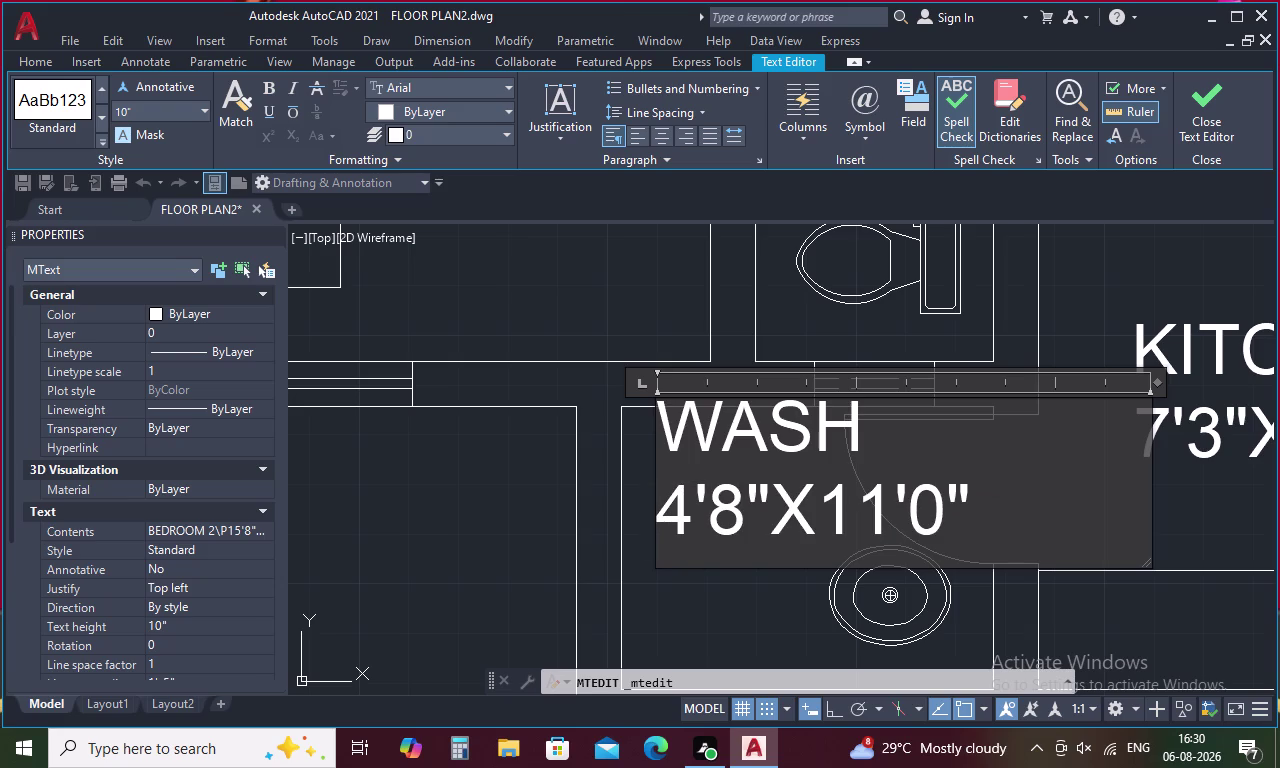
key(Right)
key(Right)
key(BackSpace)
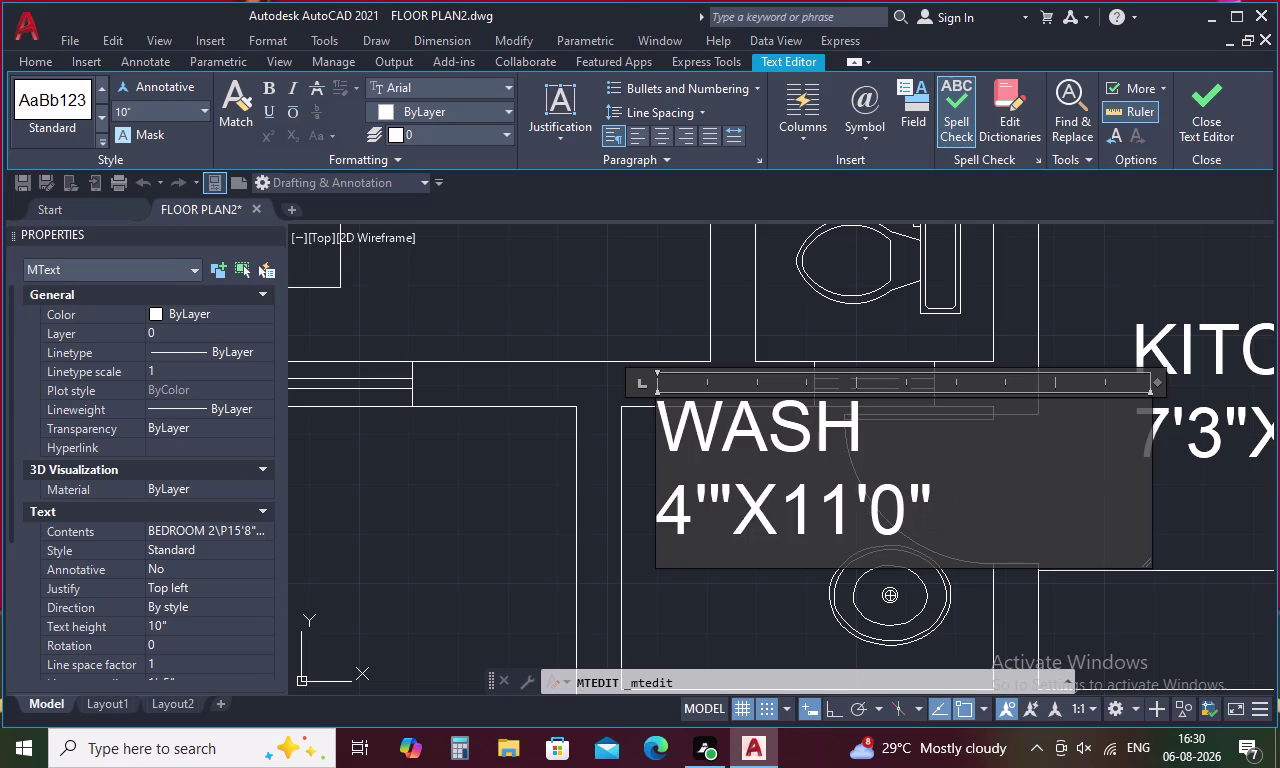
key(9)
key(Right)
key(Right)
key(Right)
key(Right)
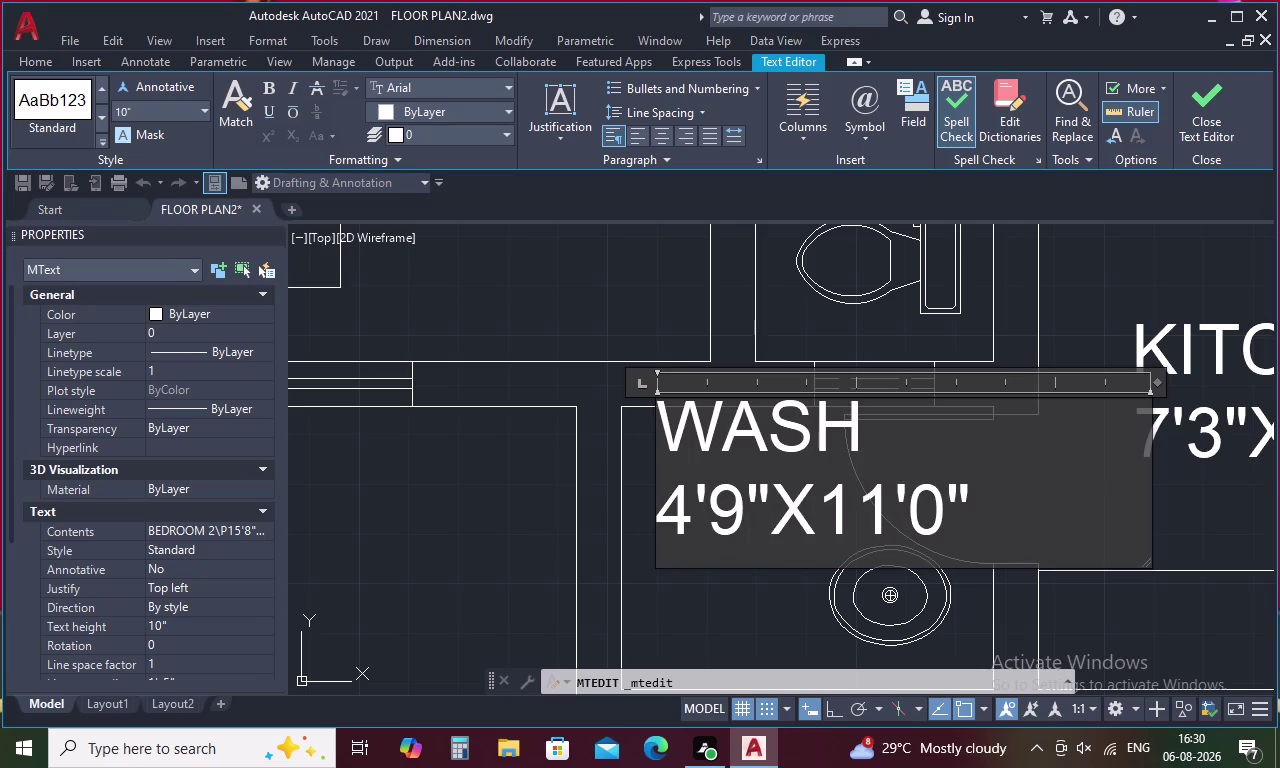
key(BackSpace)
key(BackSpace)
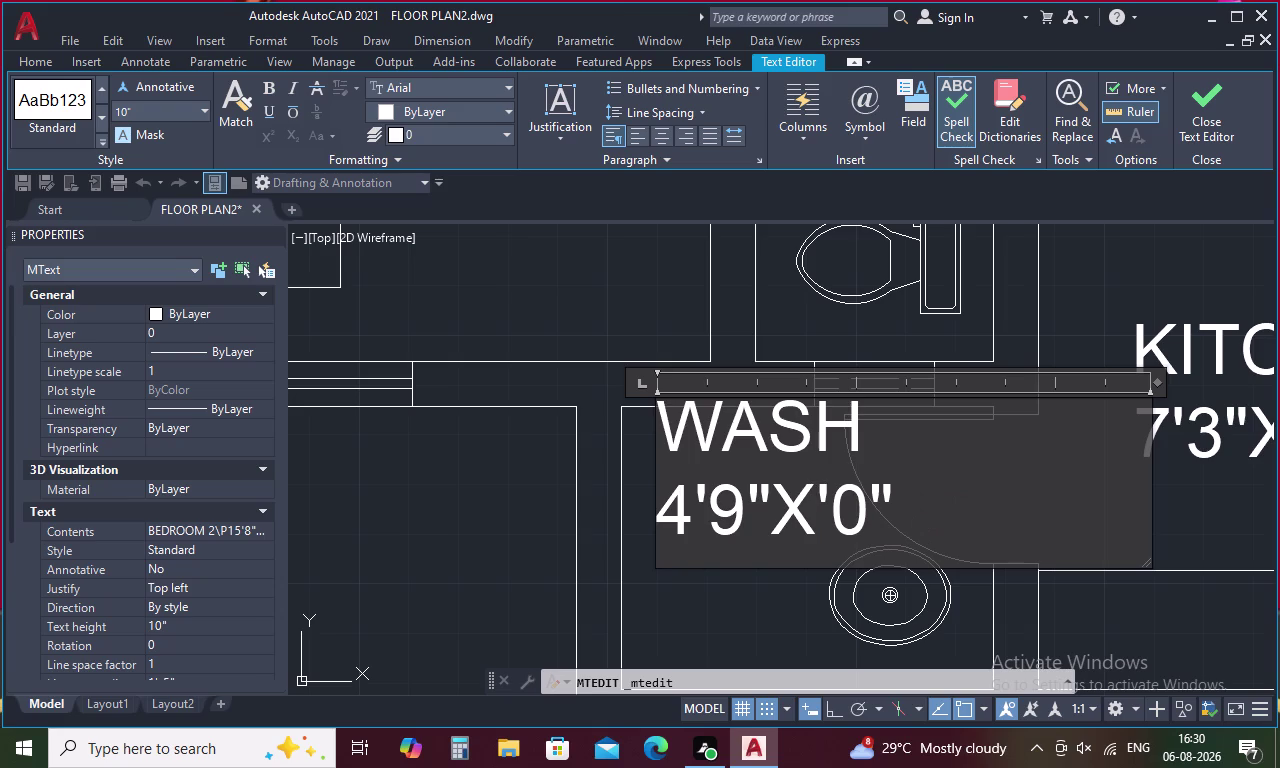
key(8)
key(Right)
key(Right)
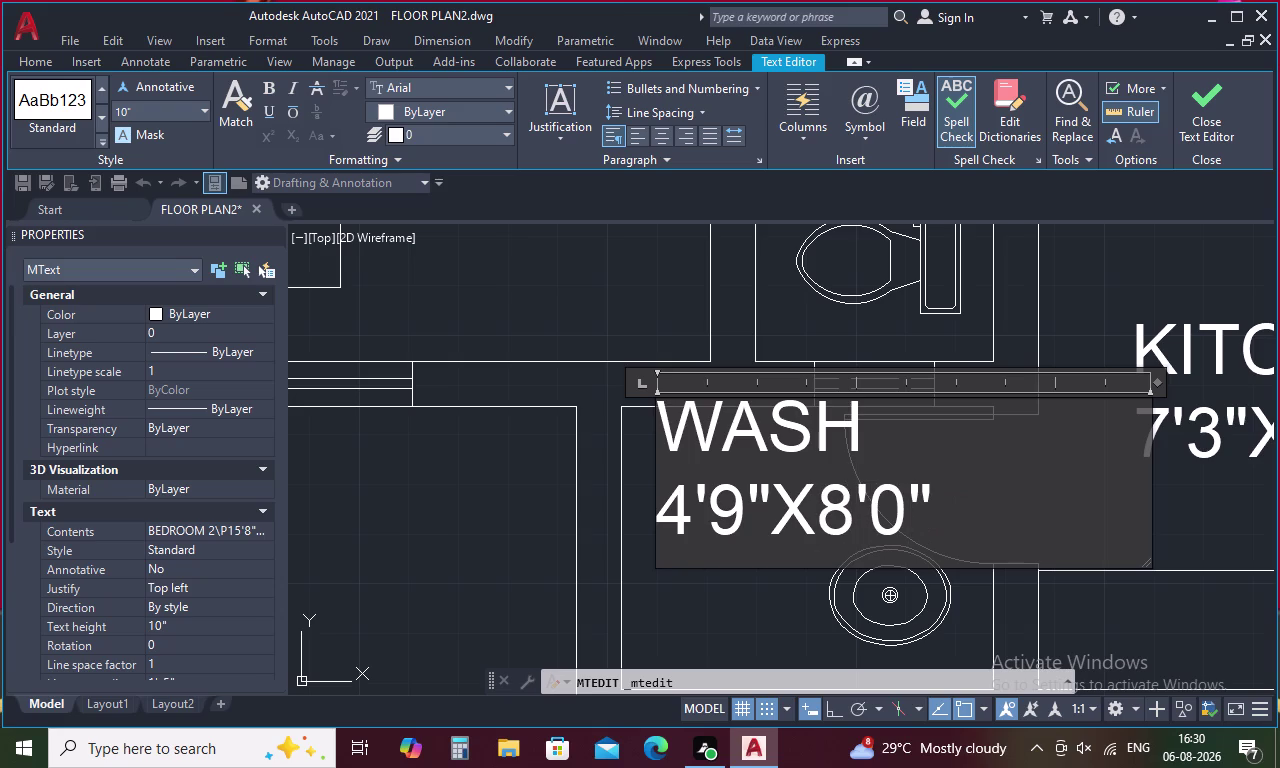
key(BackSpace)
key(3)
click(961, 527)
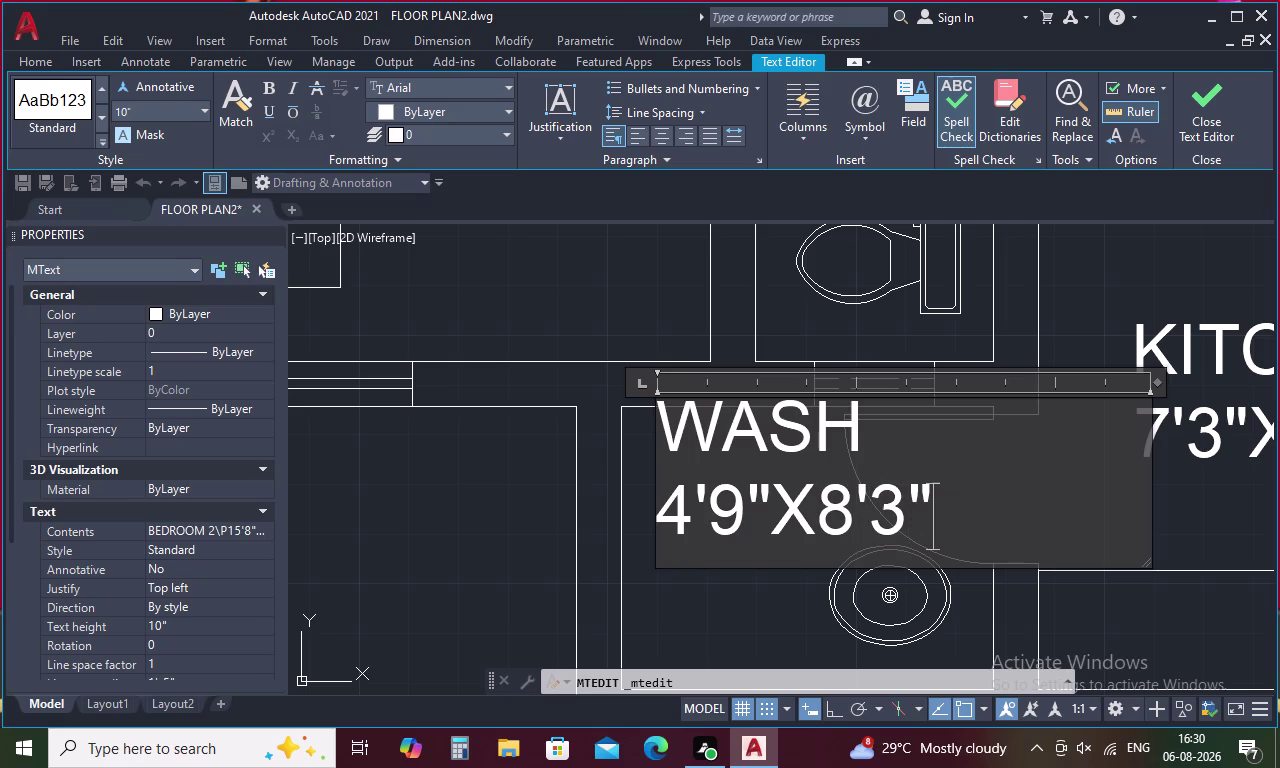
click(964, 524)
Select all the WASH label text and set its height to 8.
click(547, 505)
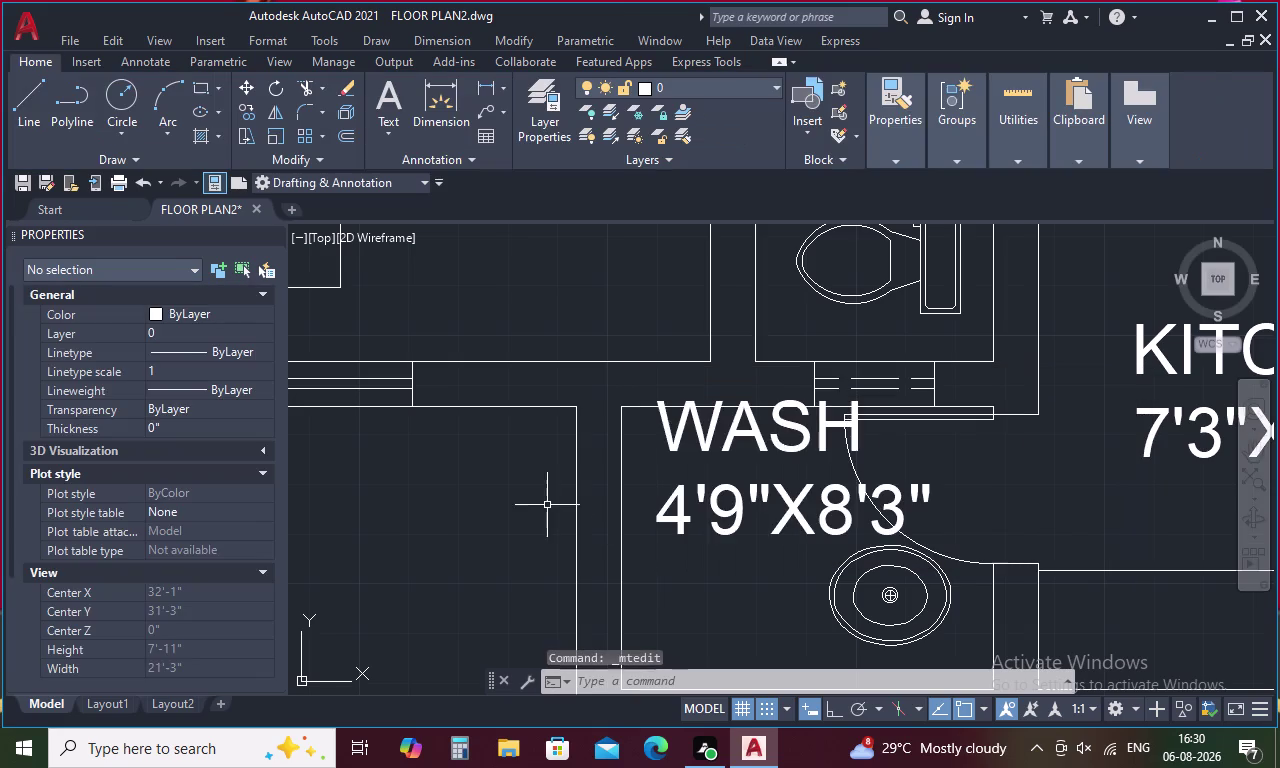
click(712, 513)
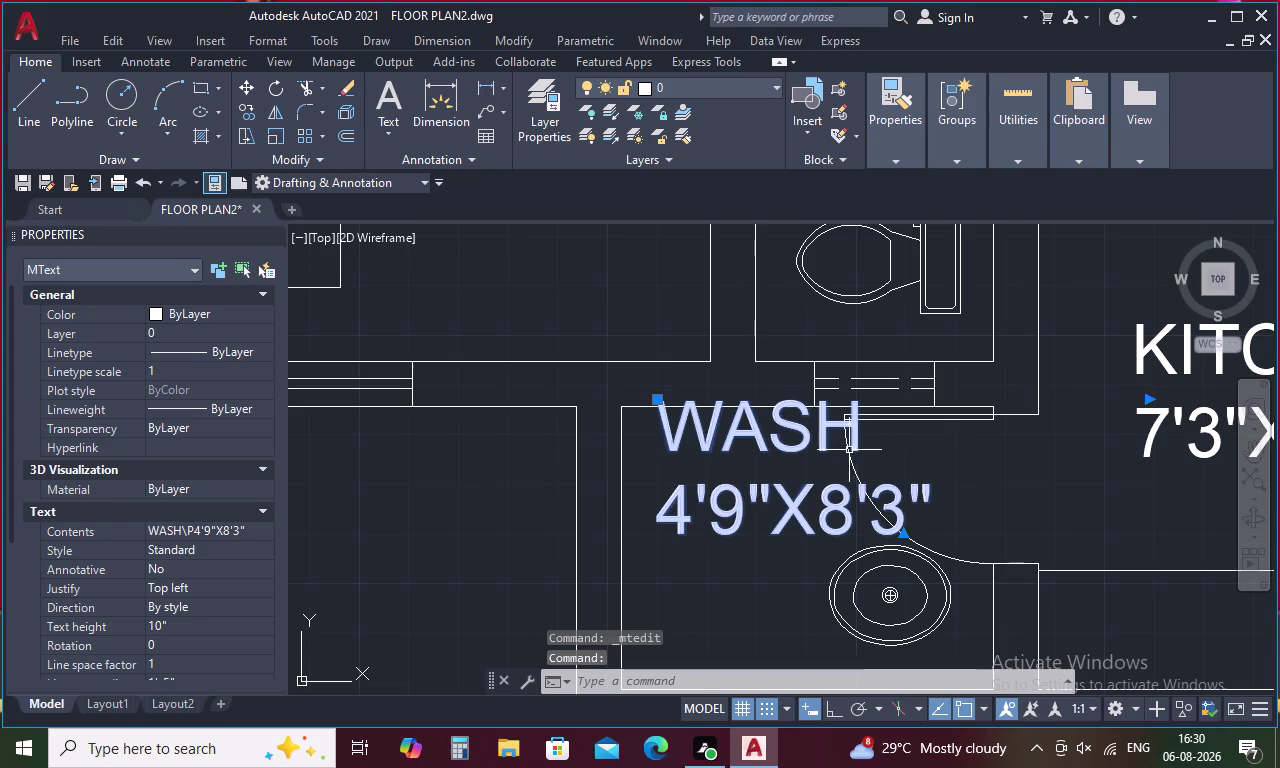
double_click(824, 433)
drag(948, 498, 649, 518)
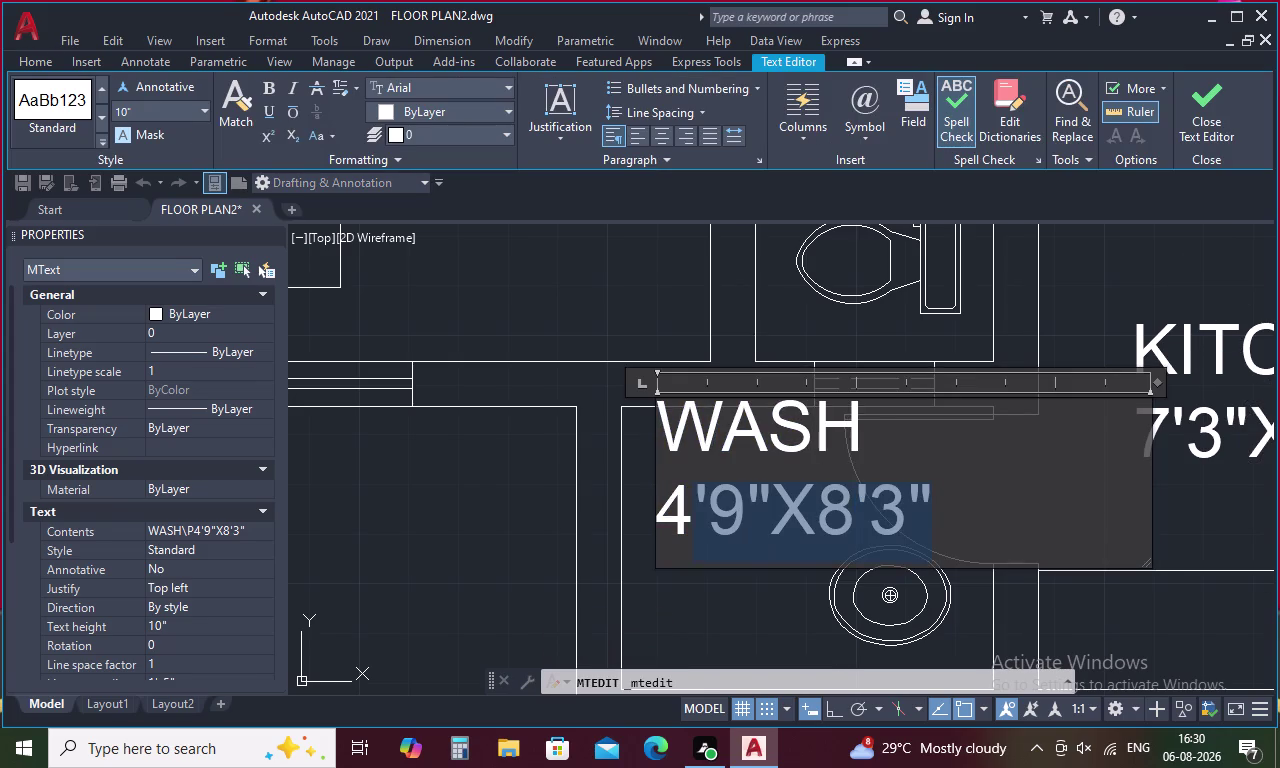
drag(649, 518, 607, 402)
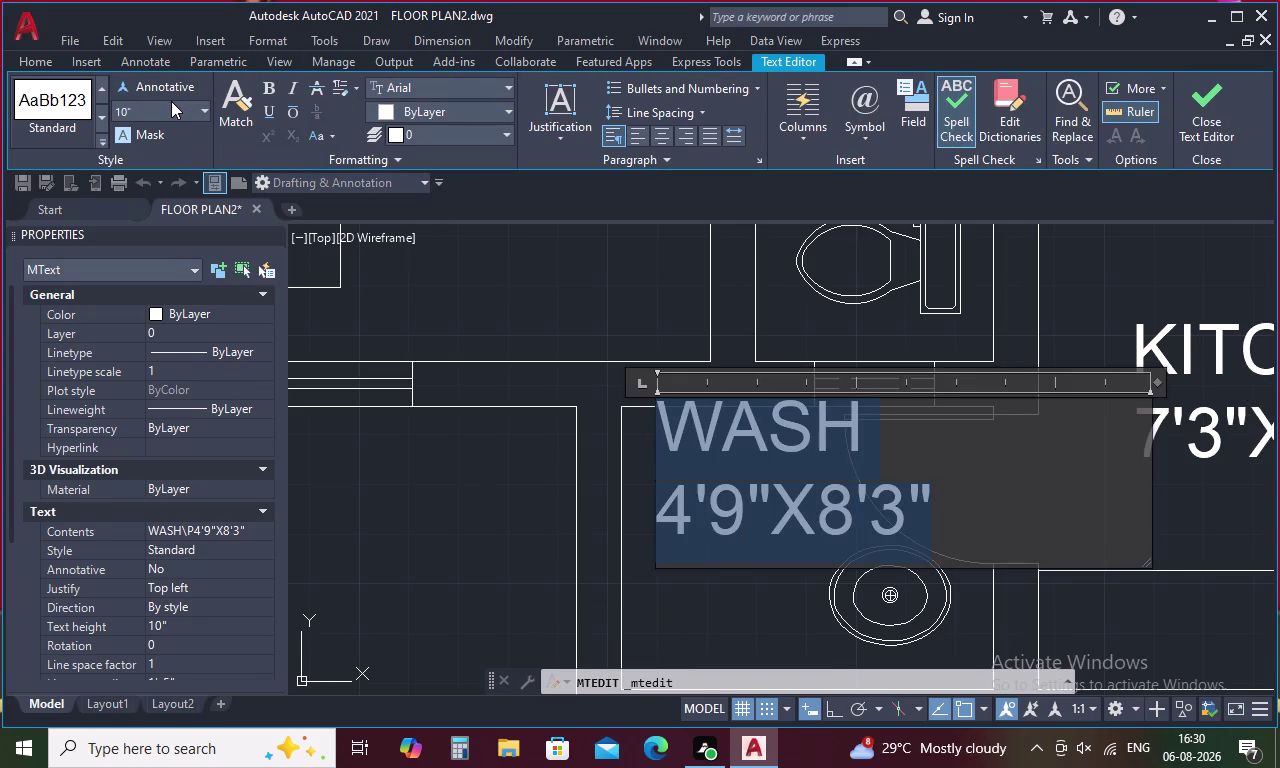
click(171, 101)
key(BackSpace)
key(8)
key(Return)
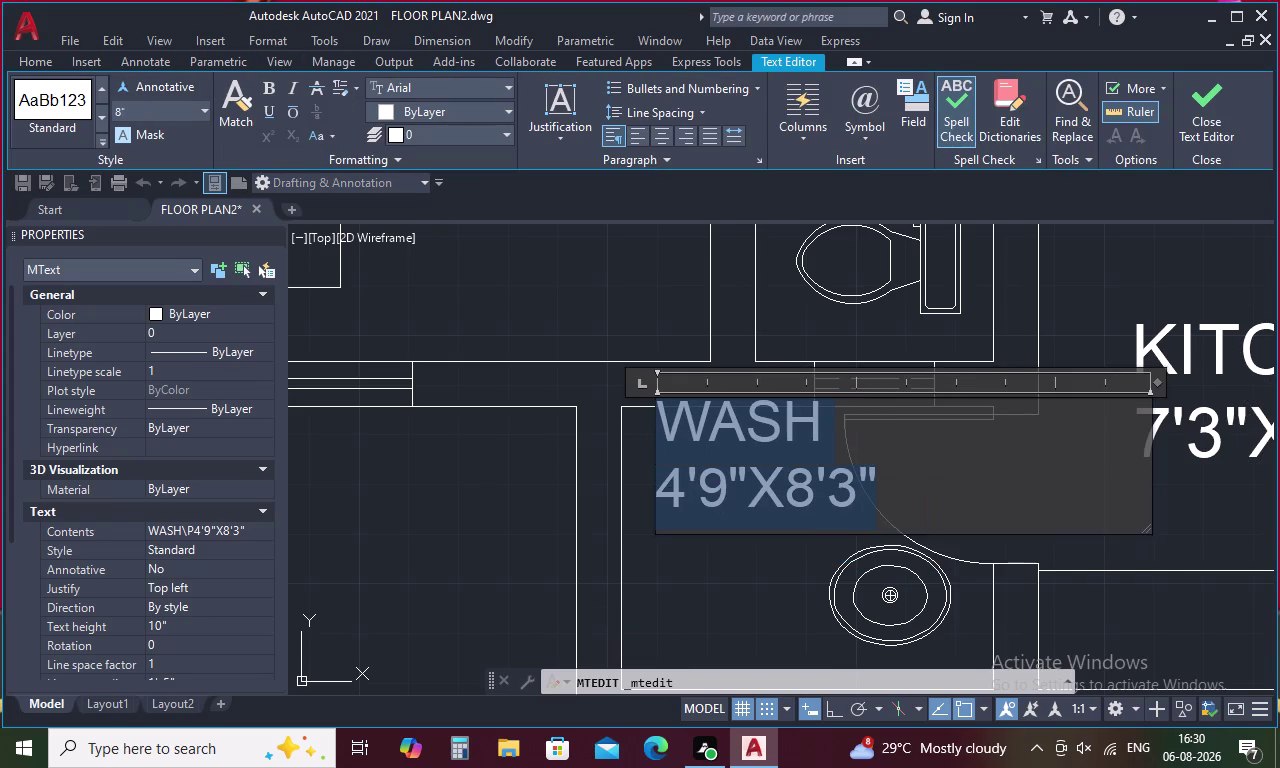
click(462, 568)
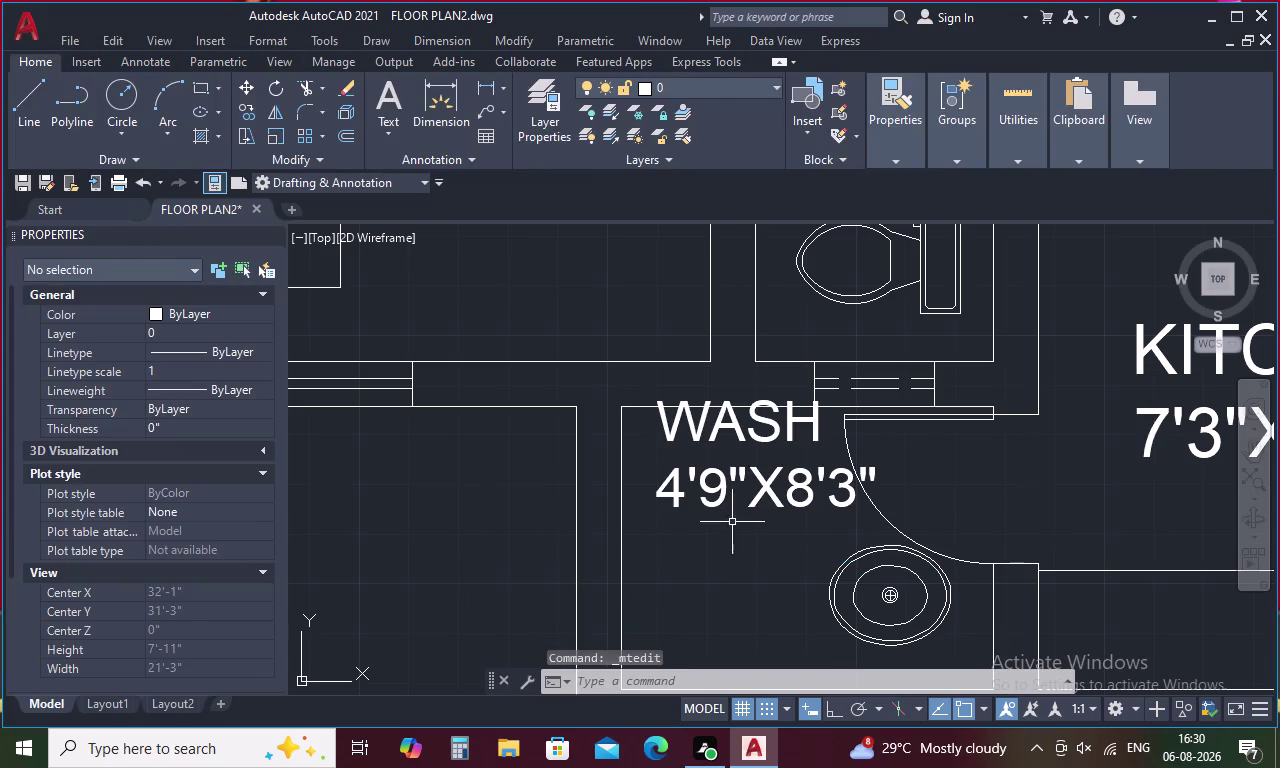
Move the WASH label twice to bring it down into the wash room.
click(743, 492)
click(746, 412)
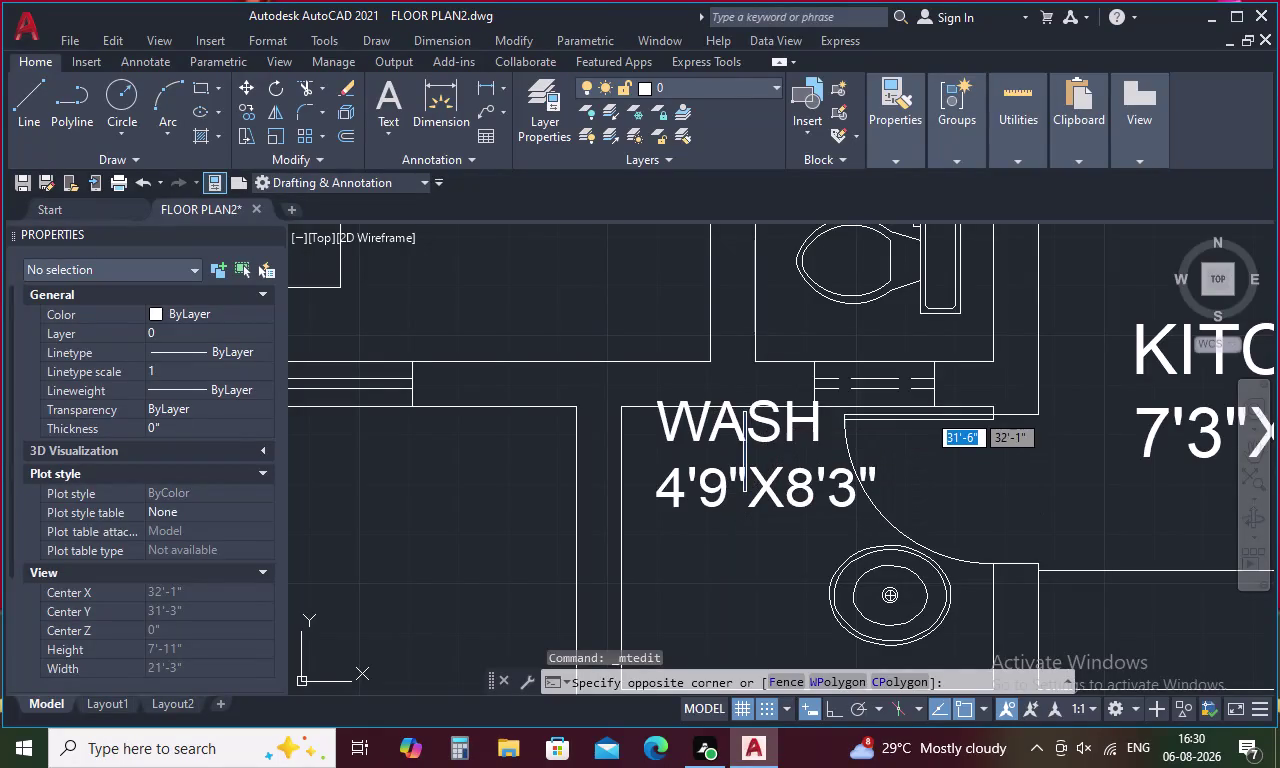
click(753, 417)
right_click(753, 417)
click(841, 381)
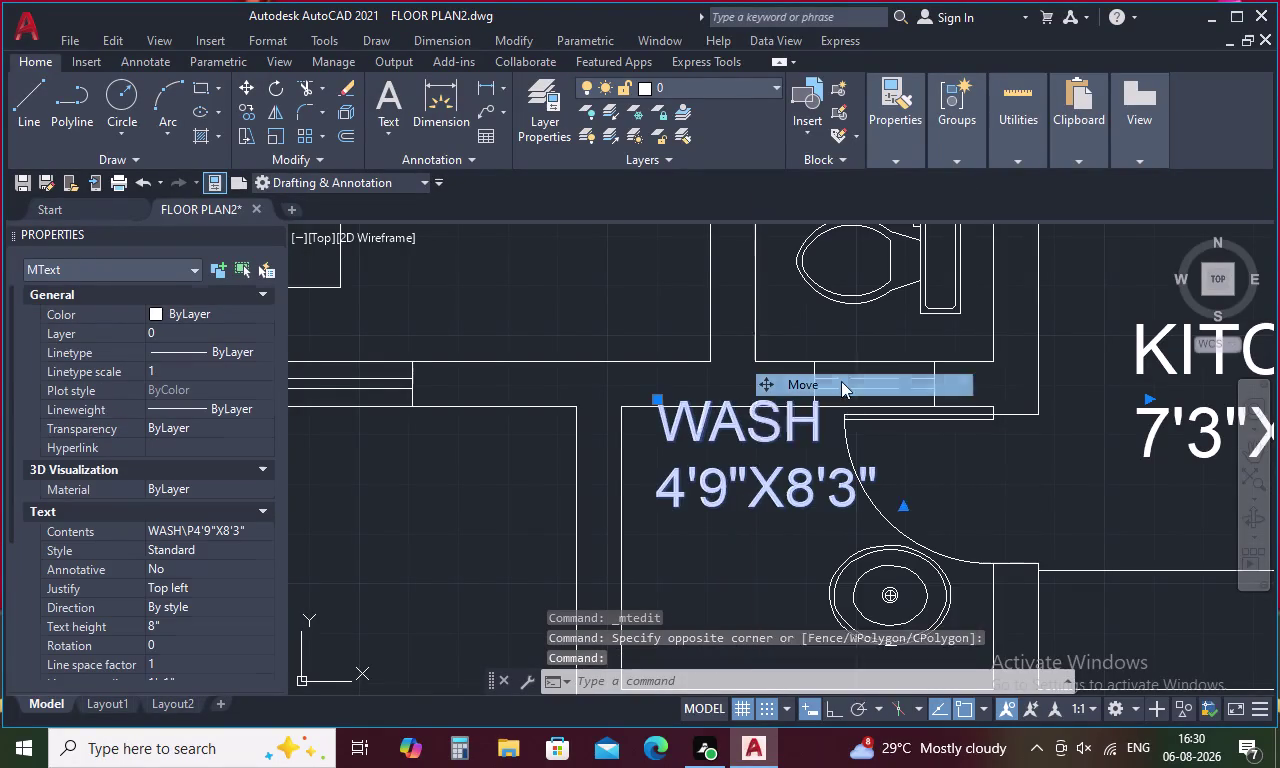
click(661, 406)
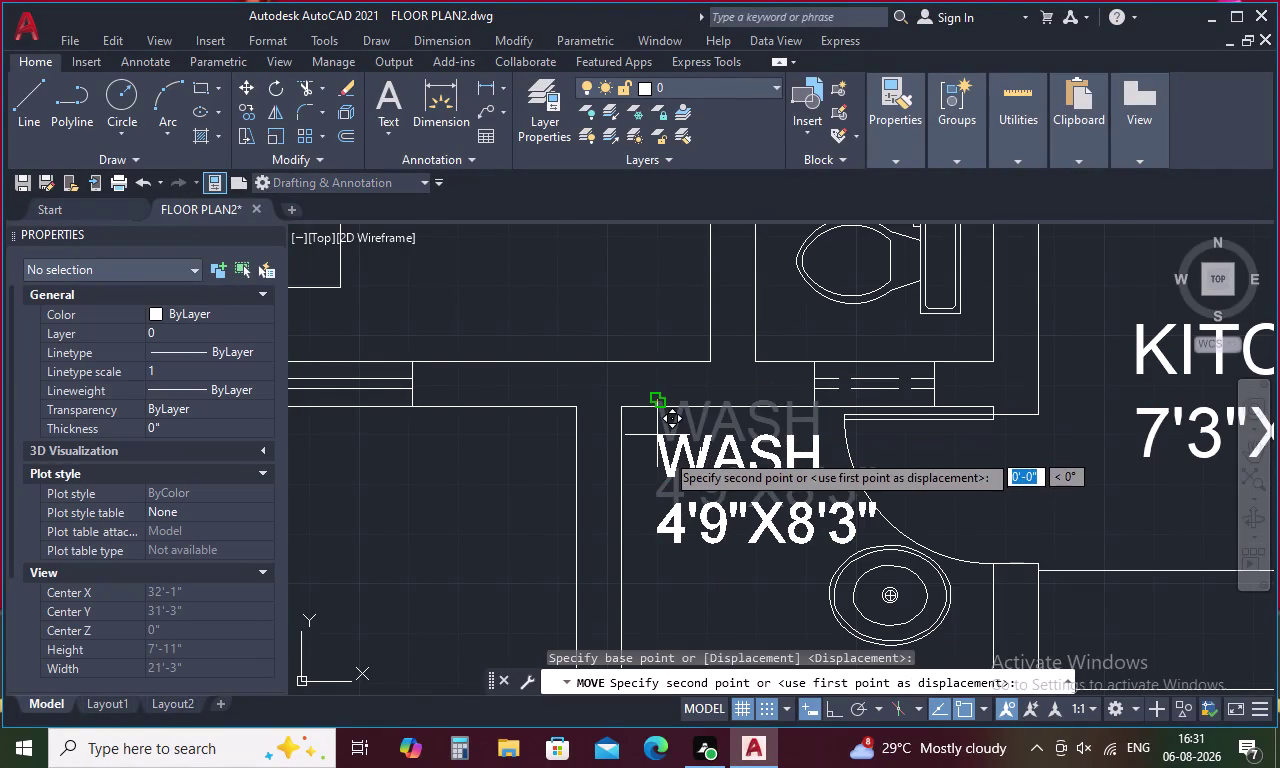
click(665, 452)
click(665, 431)
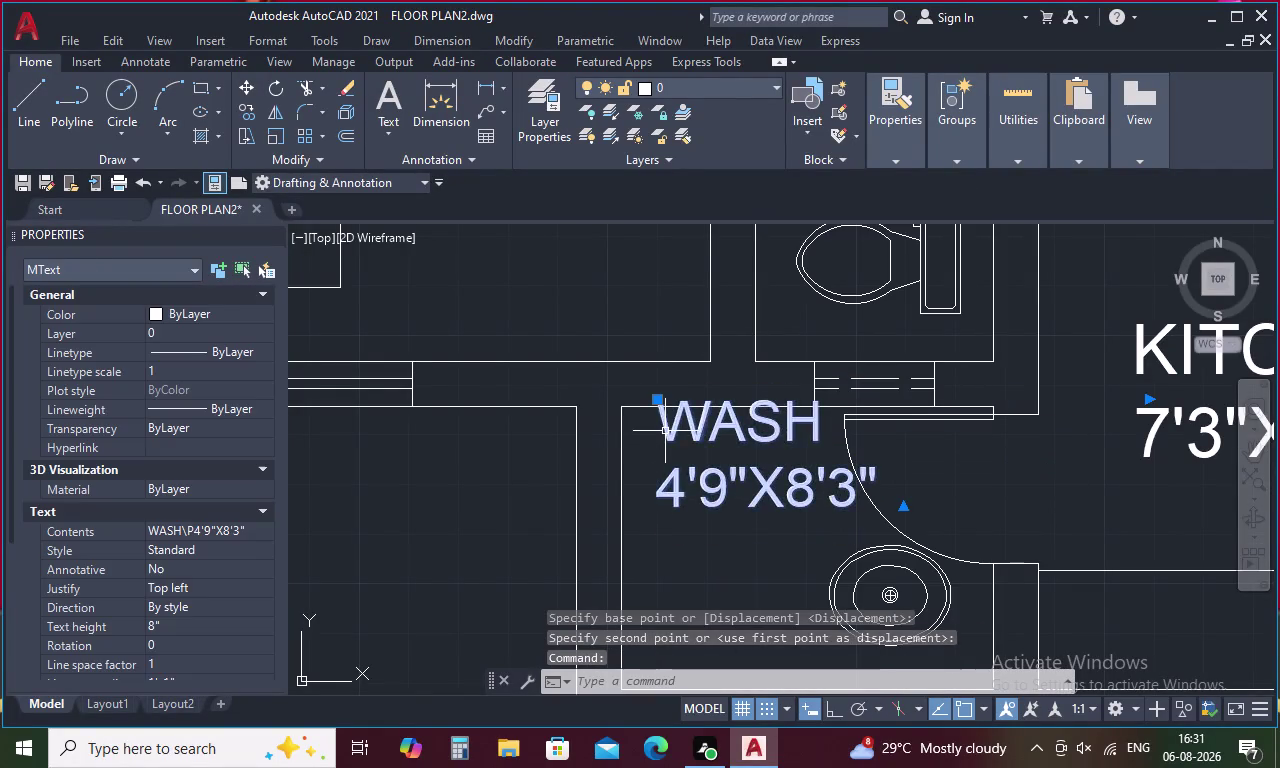
right_click(665, 431)
click(726, 377)
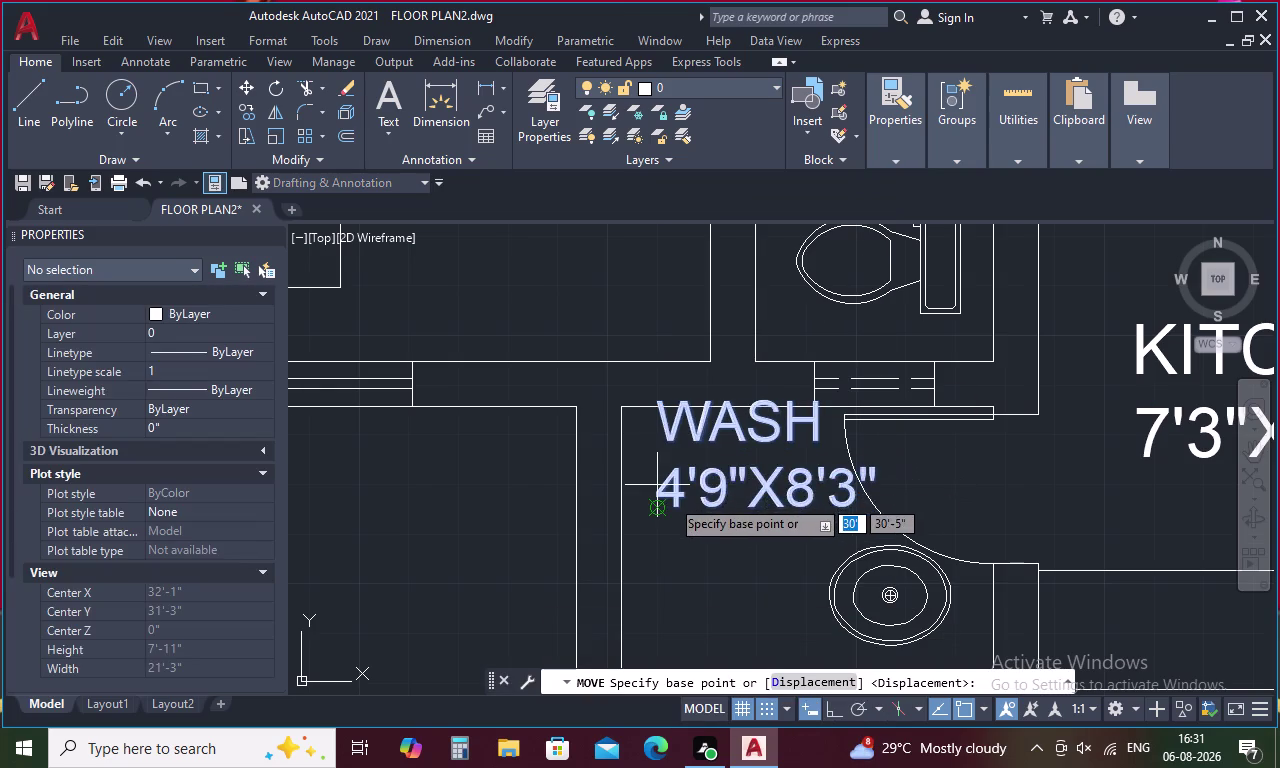
click(670, 498)
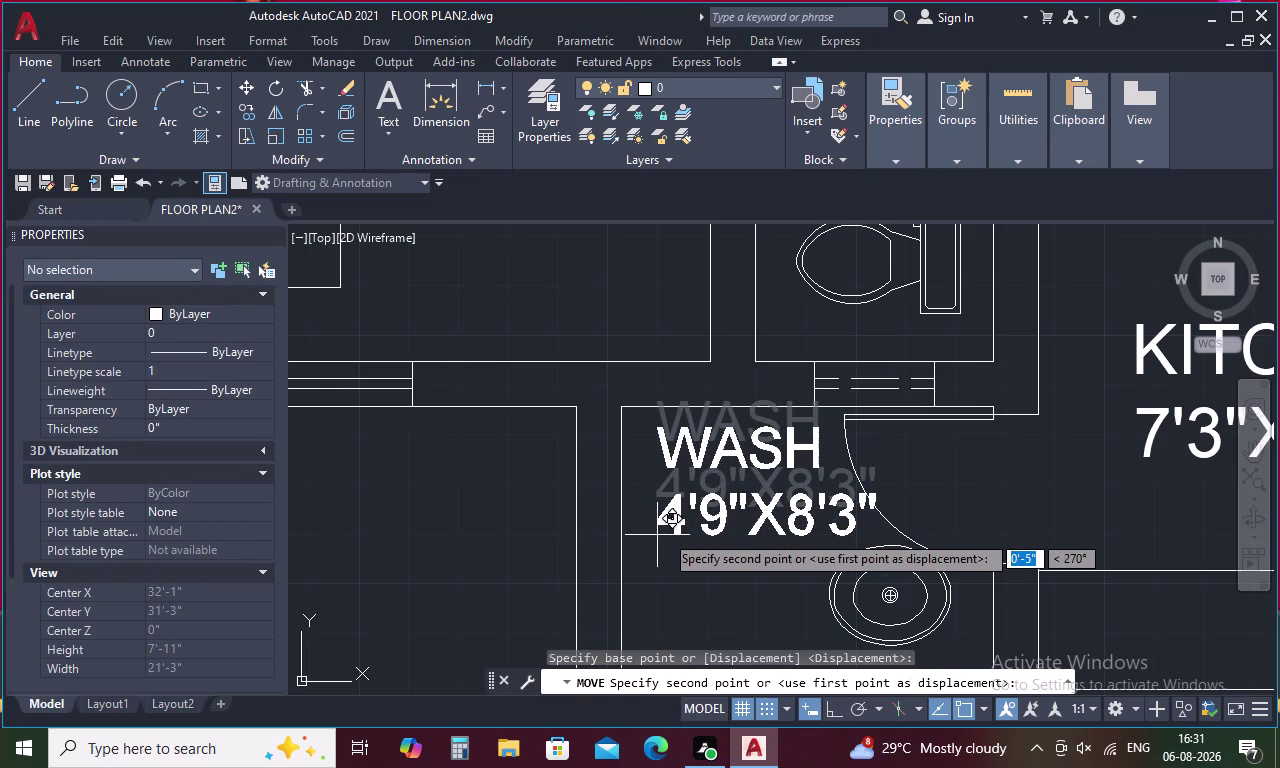
click(664, 533)
Move the label into its final position and zoom out over the plan.
click(675, 520)
right_click(675, 520)
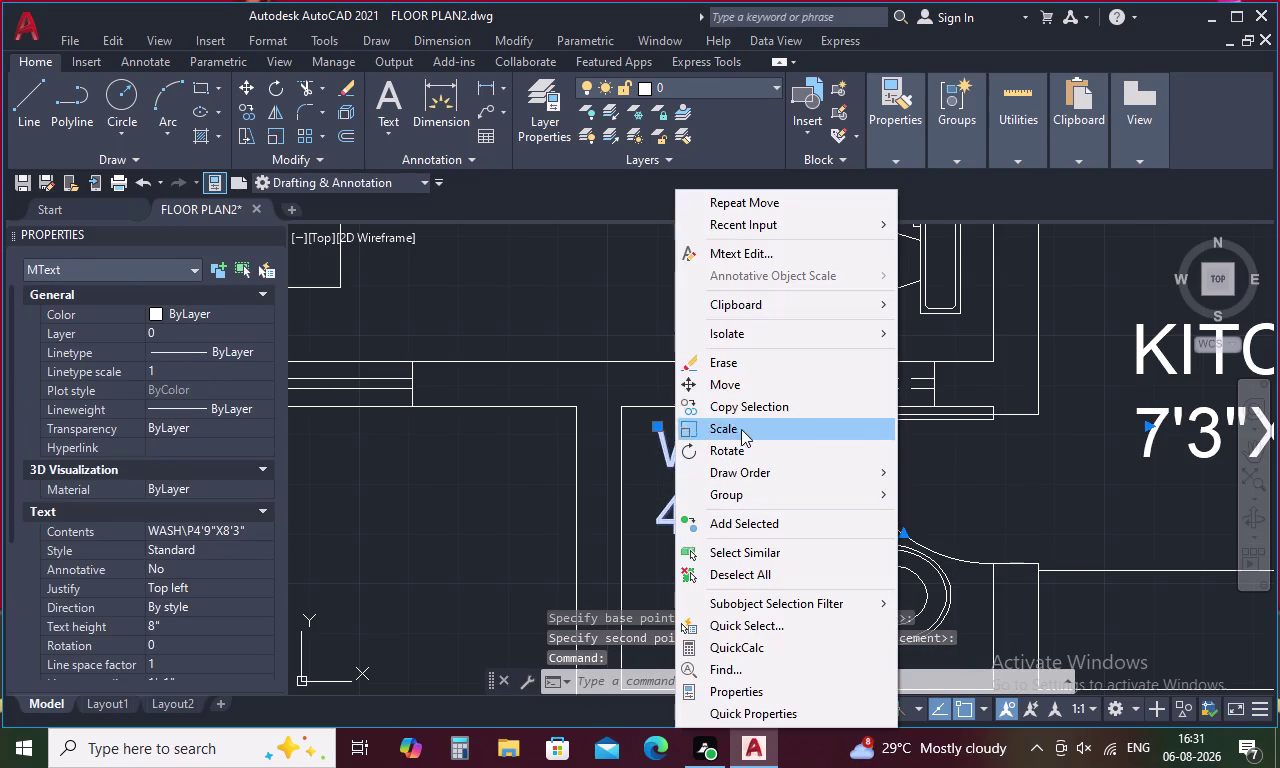
click(752, 376)
click(663, 439)
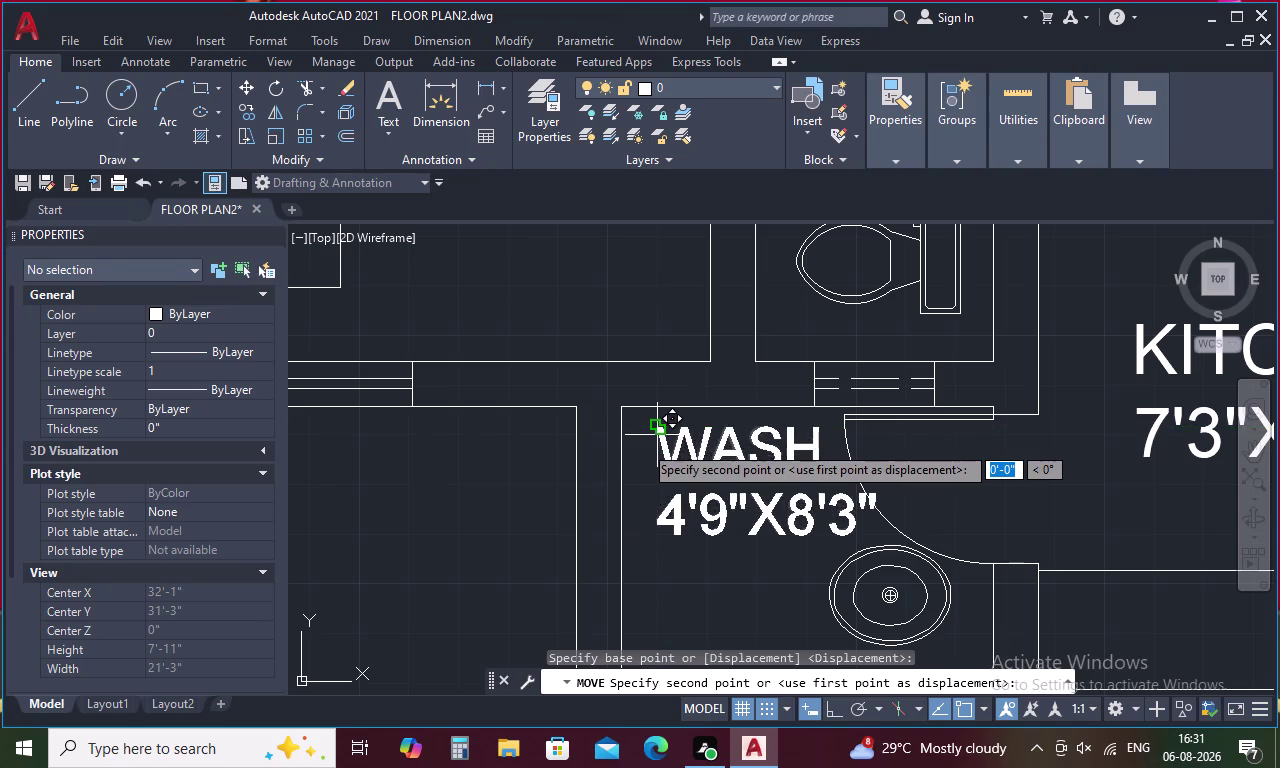
scroll(up, 3)
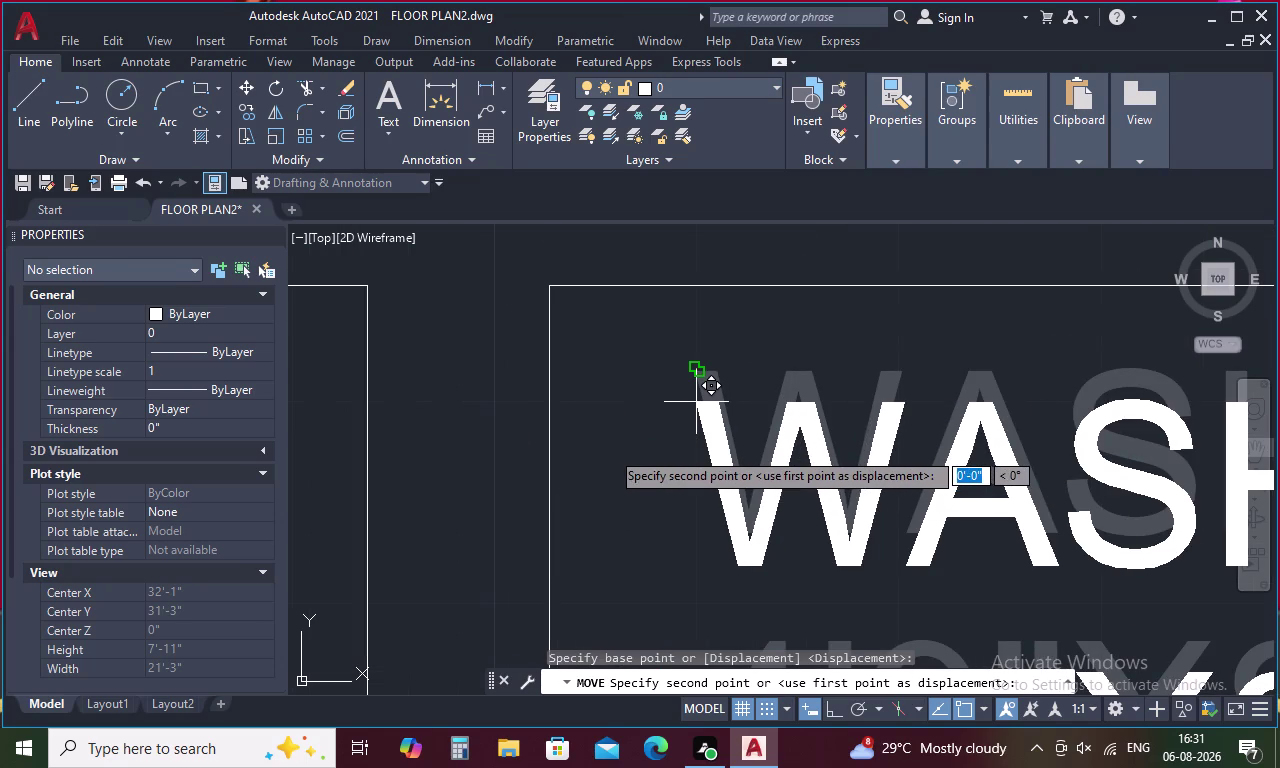
scroll(down, 3)
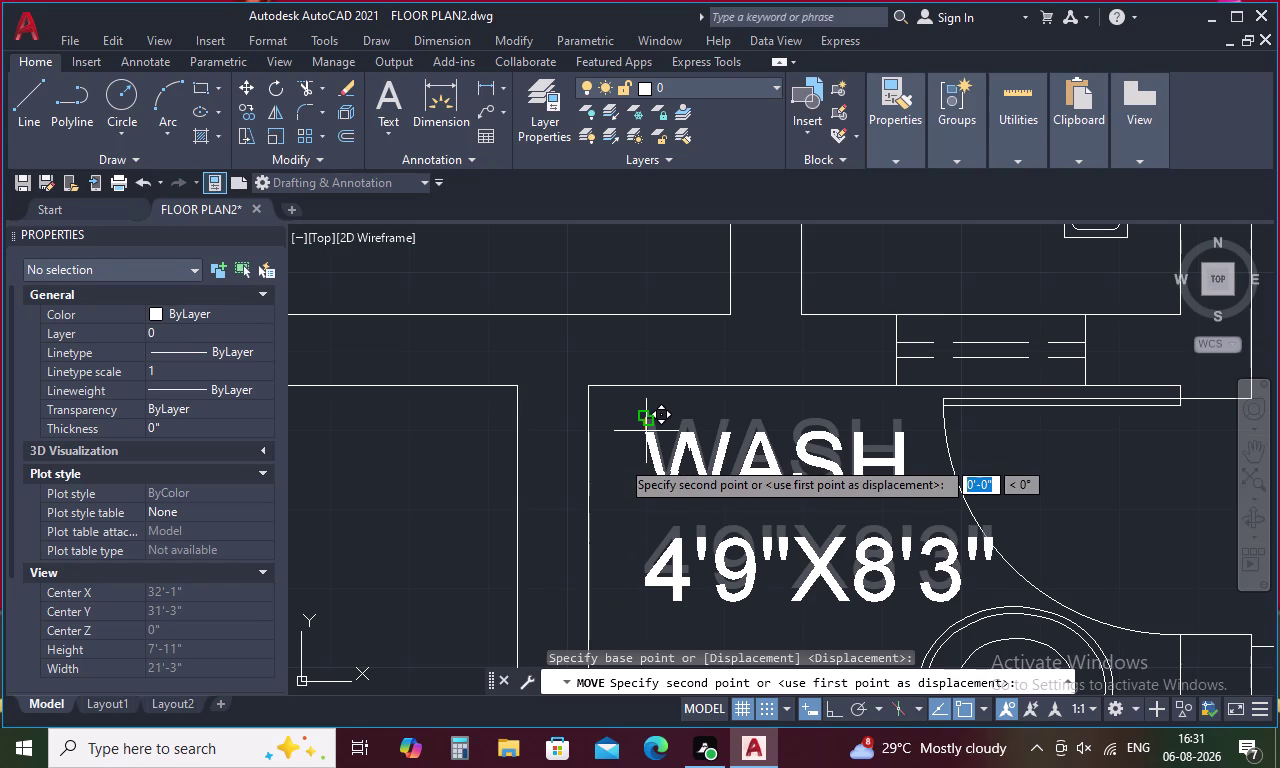
click(620, 466)
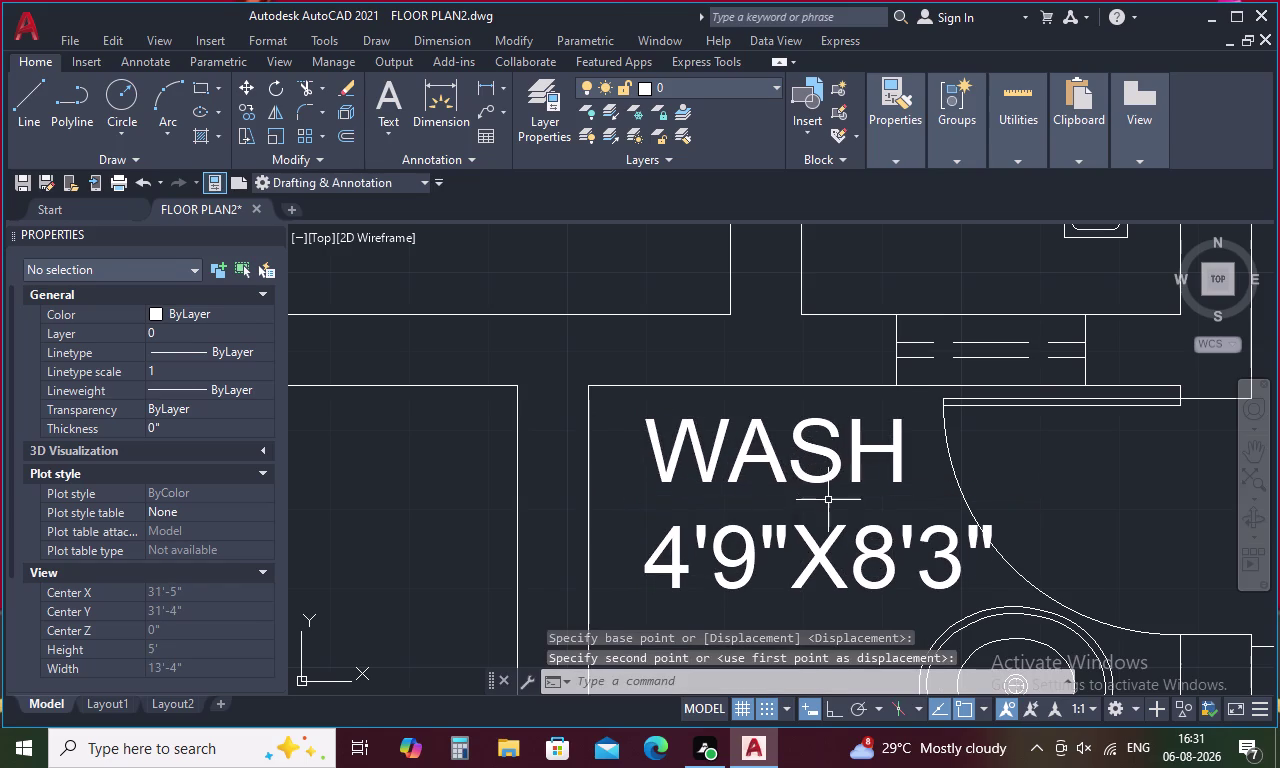
scroll(down, 3)
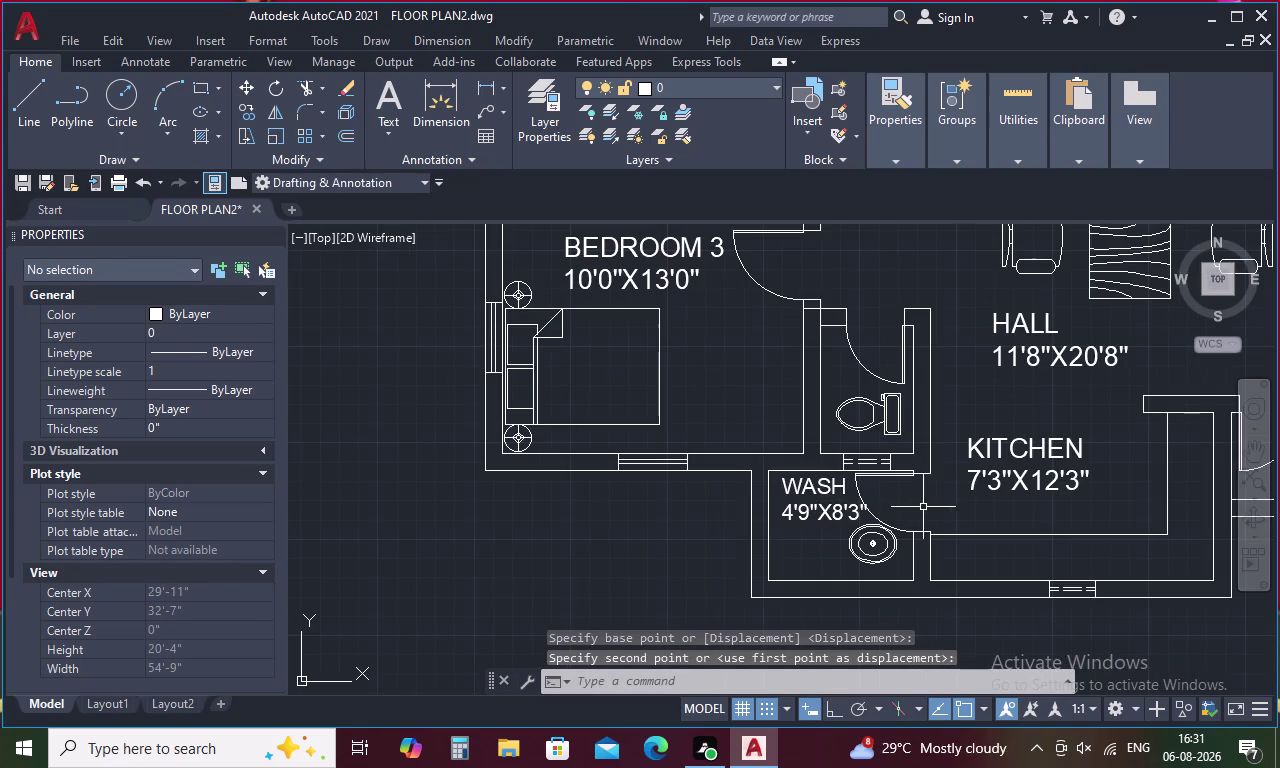
scroll(down, 3)
middle_drag(918, 429, 918, 463)
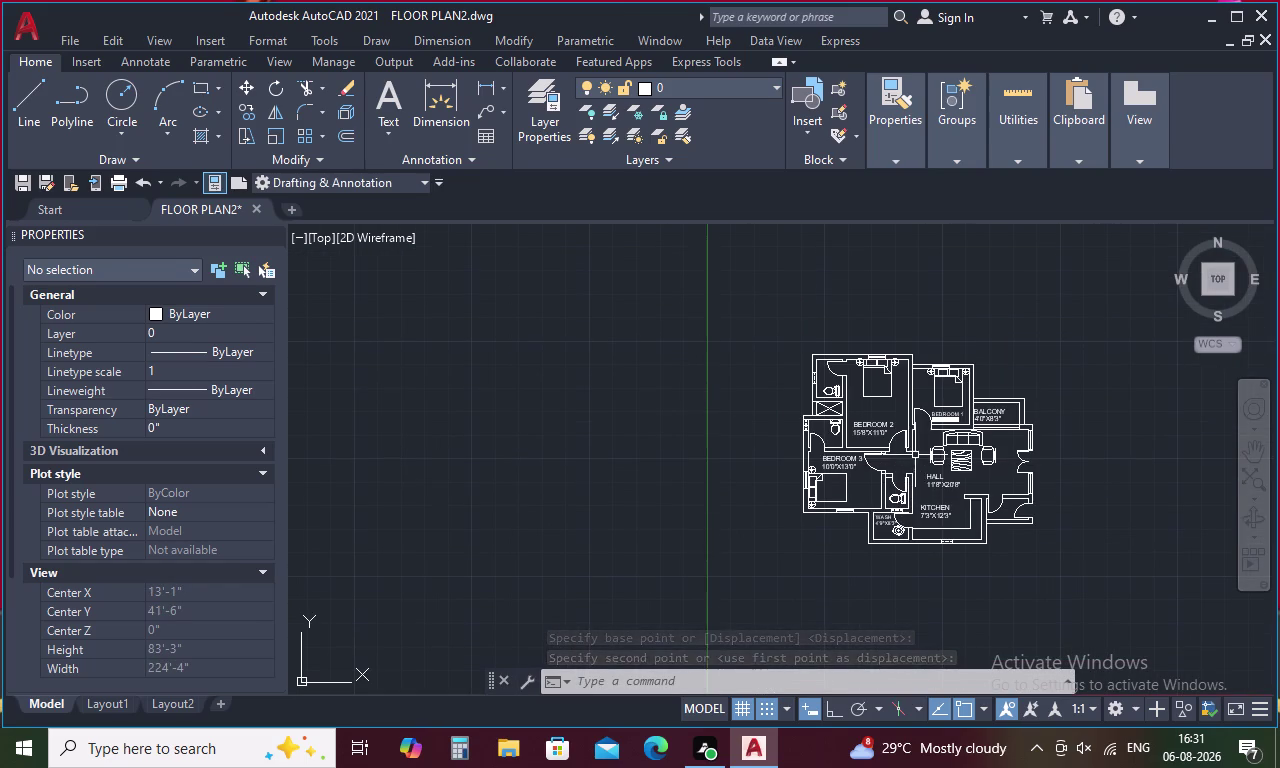
scroll(up, 3)
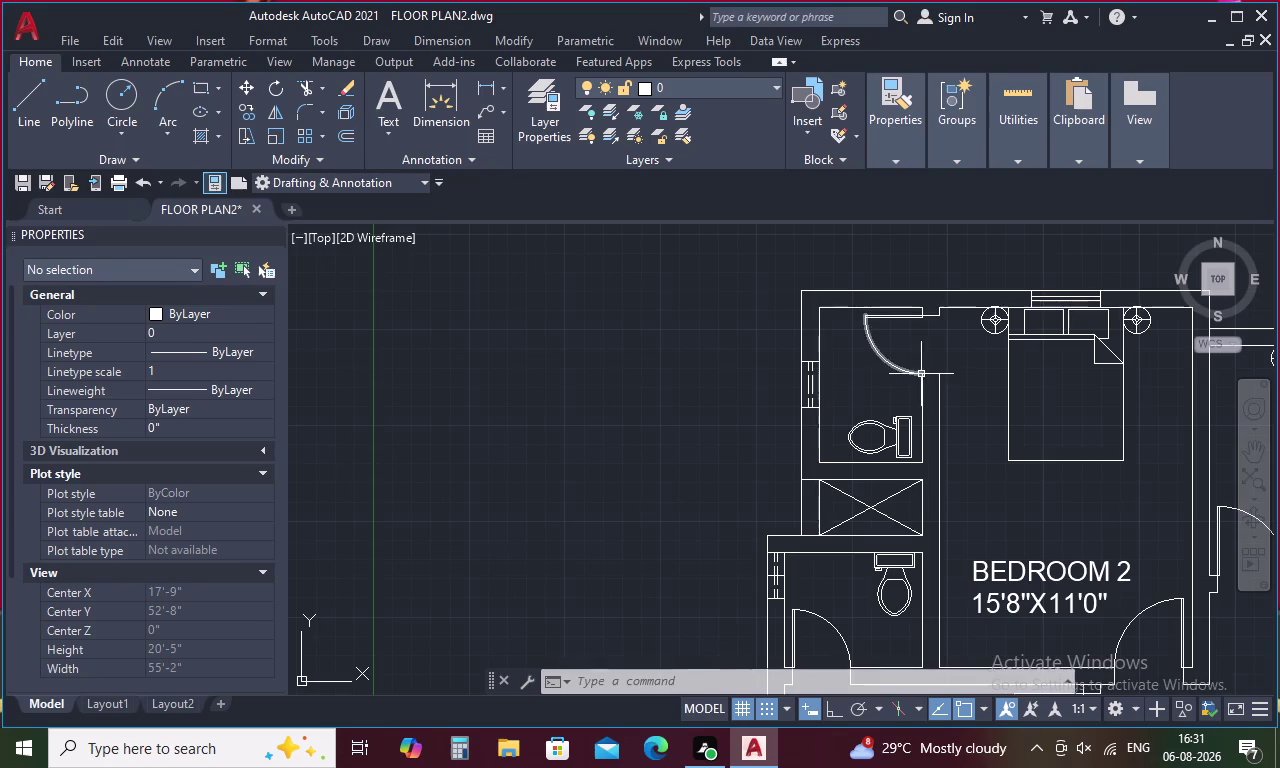
scroll(up, 3)
Draw an MText box in the toilet room and type TOILET.
key(t)
key(Return)
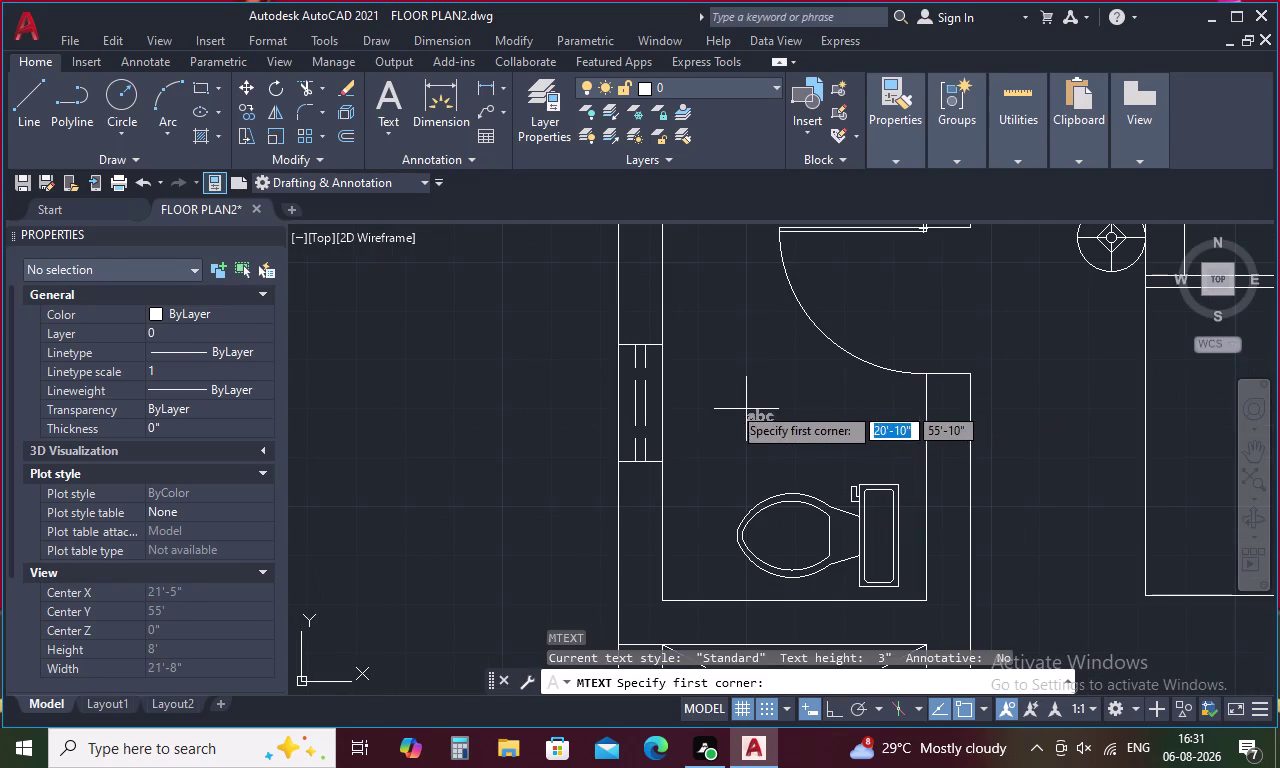
drag(711, 371, 844, 433)
click(844, 433)
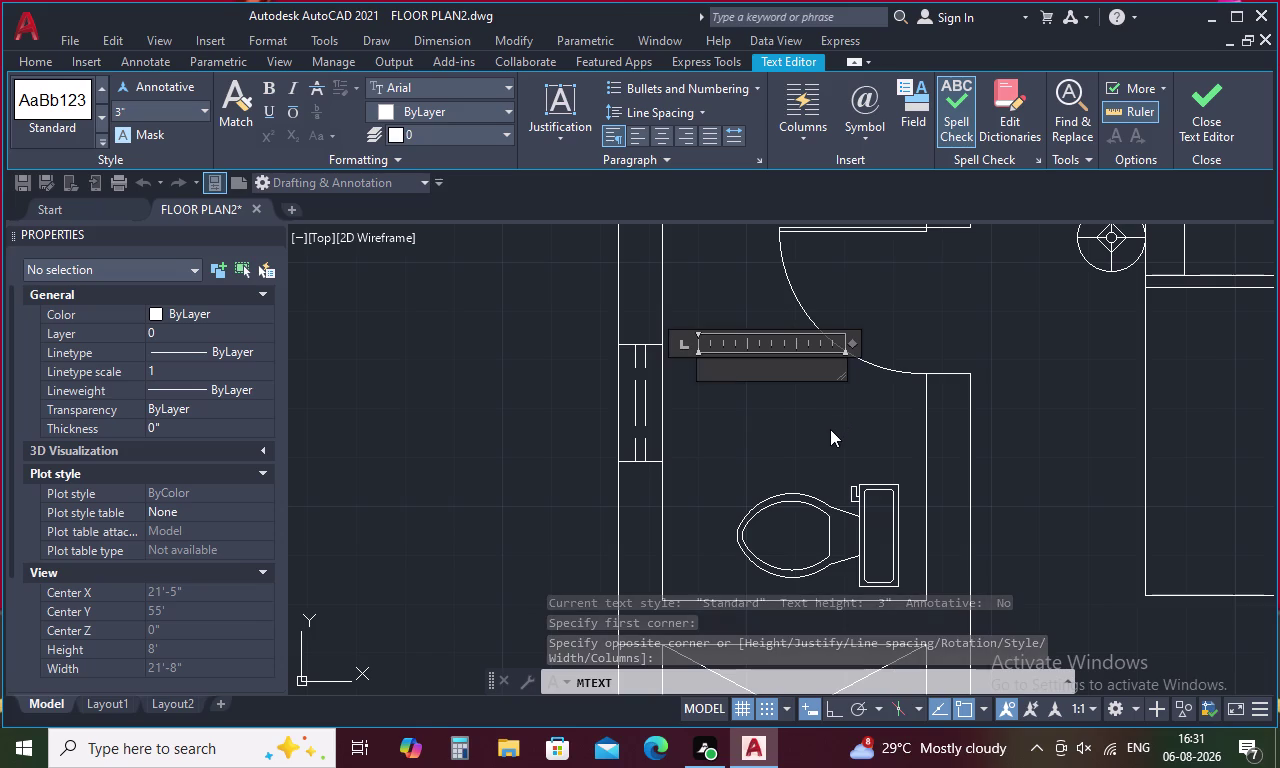
key(t)
key(o)
key(i)
text(L)
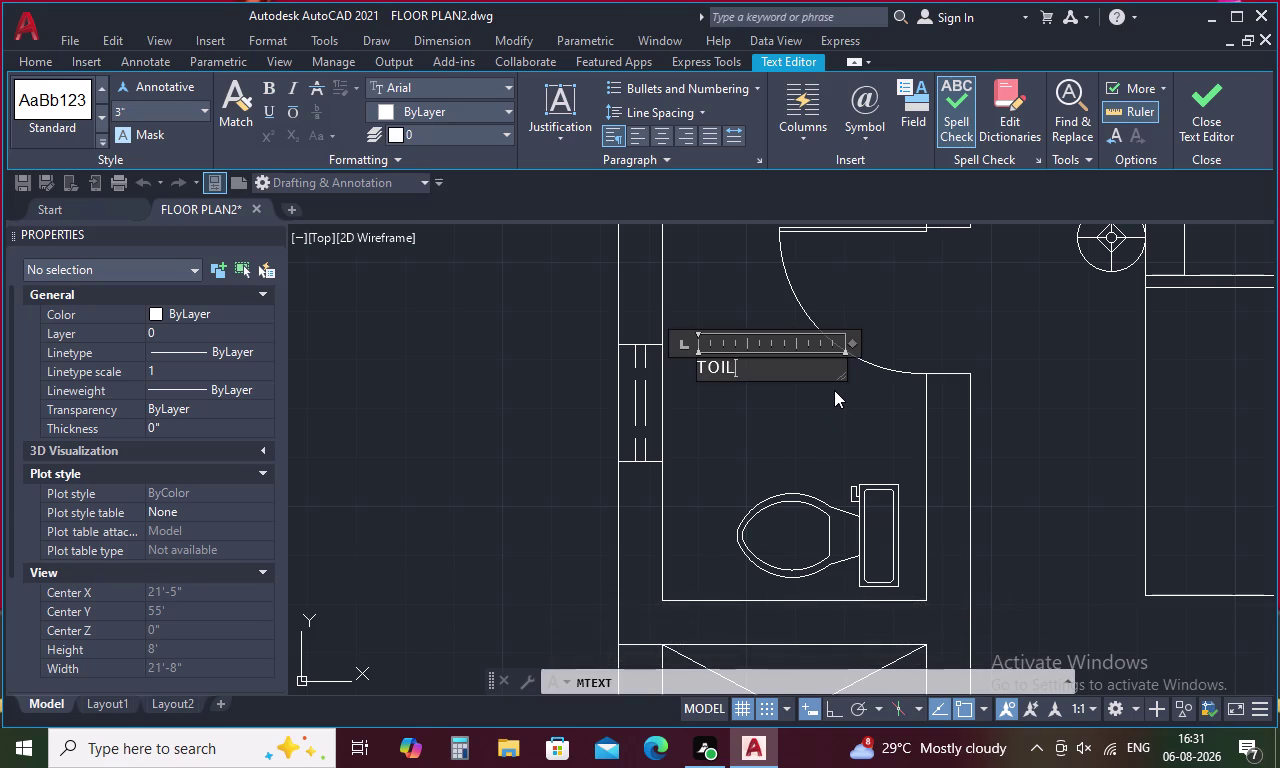
text(E)
key(t)
key(Return)
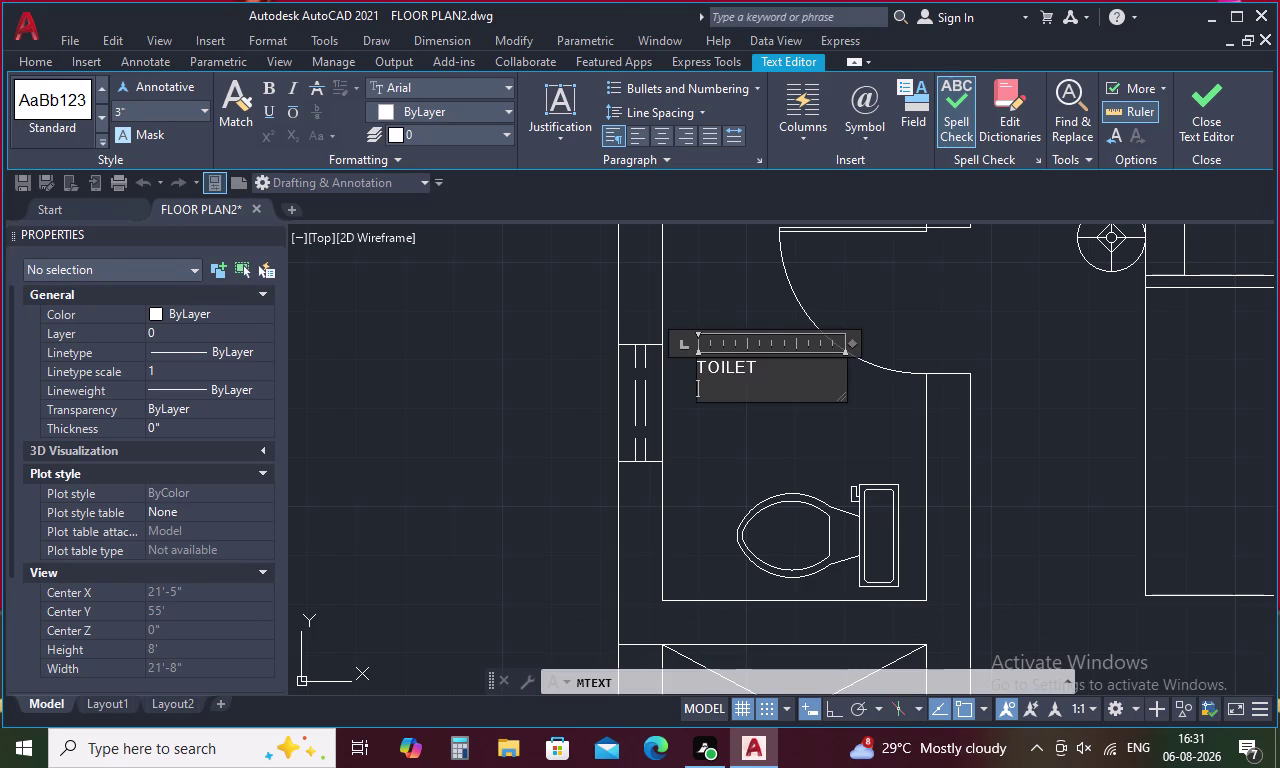
Enter the dimension line 6'9"X4'6" below the name.
key(6)
text('9)
key(shift+quotedbl)
key(x)
key(4)
text('7)
text(")
key(BackSpace)
key(BackSpace)
key(6)
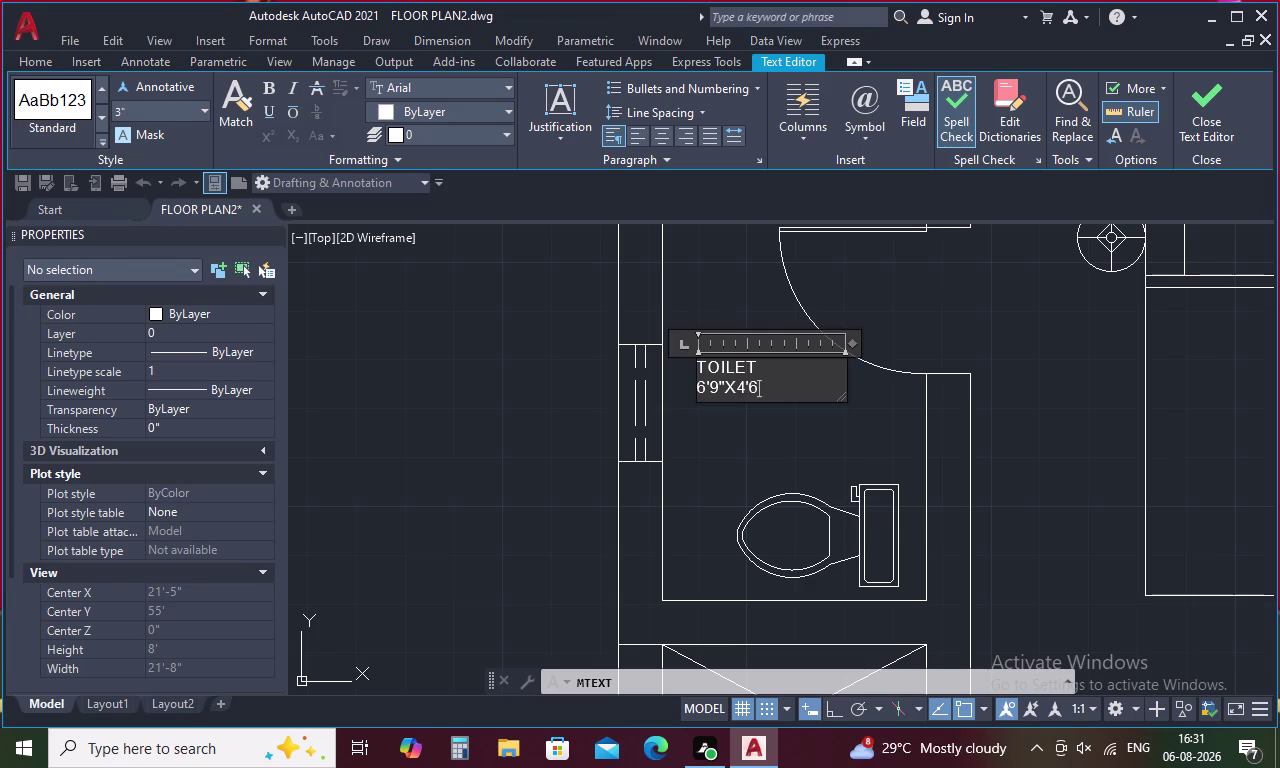
key(shift+quotedbl)
Select all the TOILET label text and set its height to 5.
click(765, 437)
double_click(742, 390)
drag(771, 377, 739, 385)
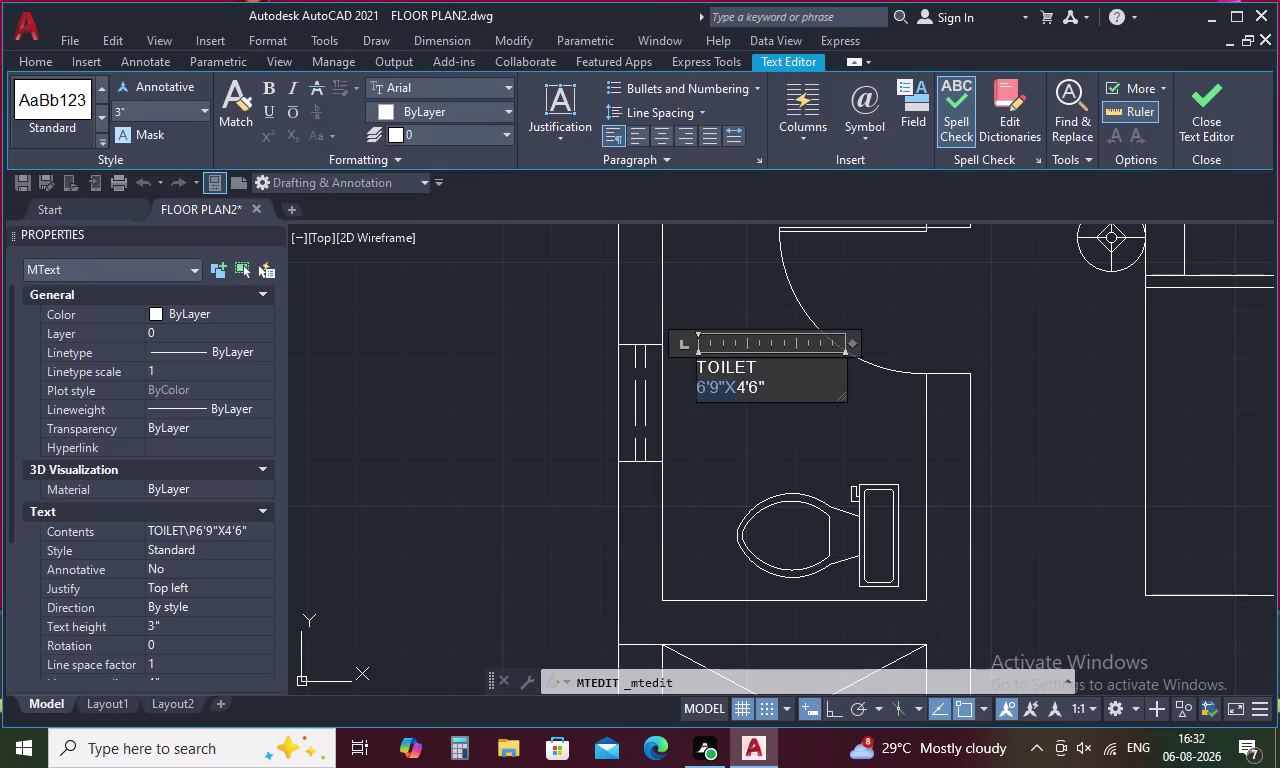
drag(739, 385, 674, 376)
drag(766, 370, 719, 371)
drag(694, 367, 709, 365)
double_click(709, 365)
drag(697, 366, 789, 411)
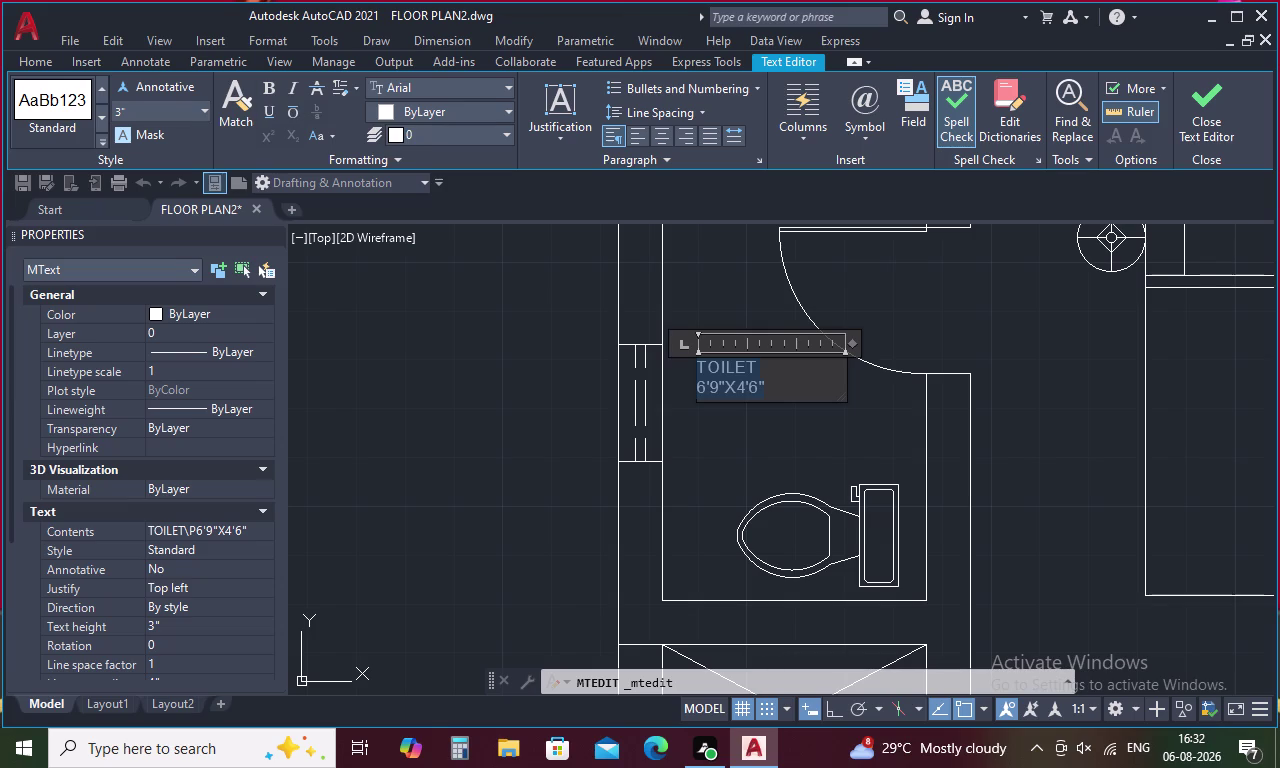
click(165, 110)
key(BackSpace)
key(5)
key(Return)
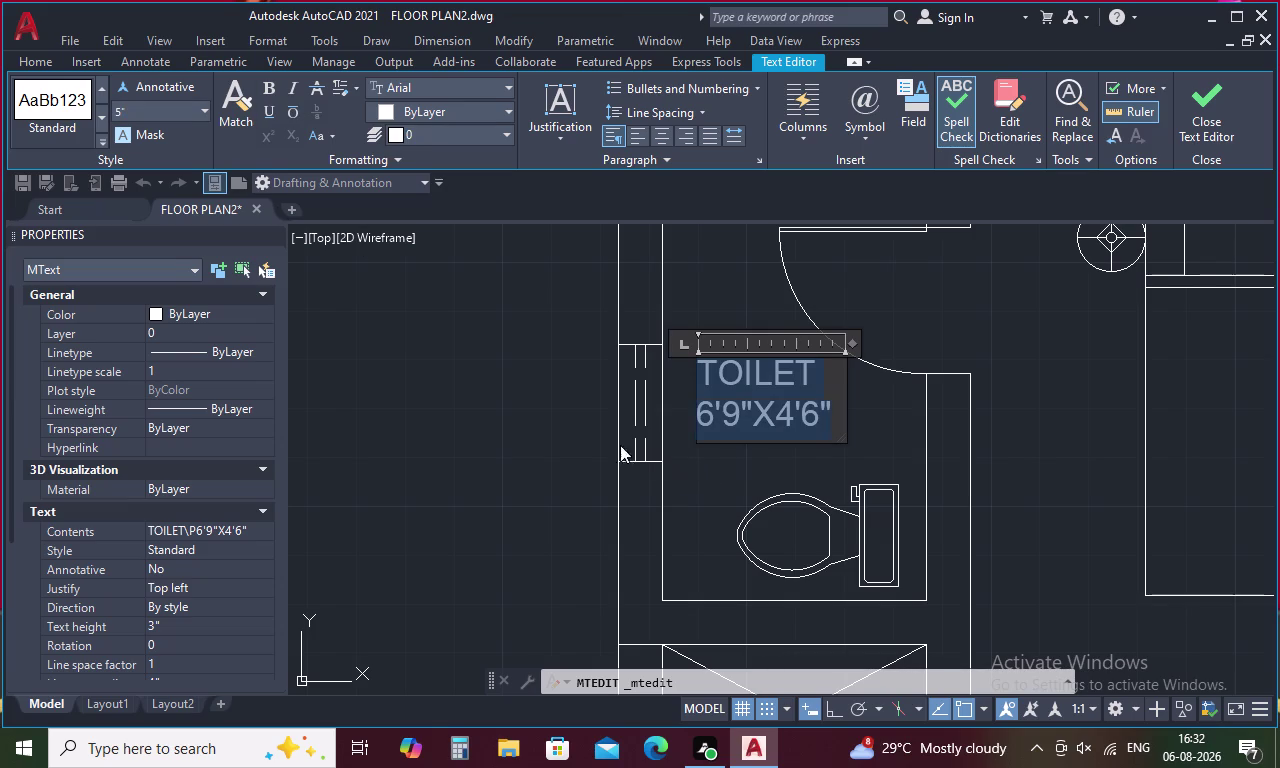
click(546, 414)
click(814, 420)
right_click(815, 419)
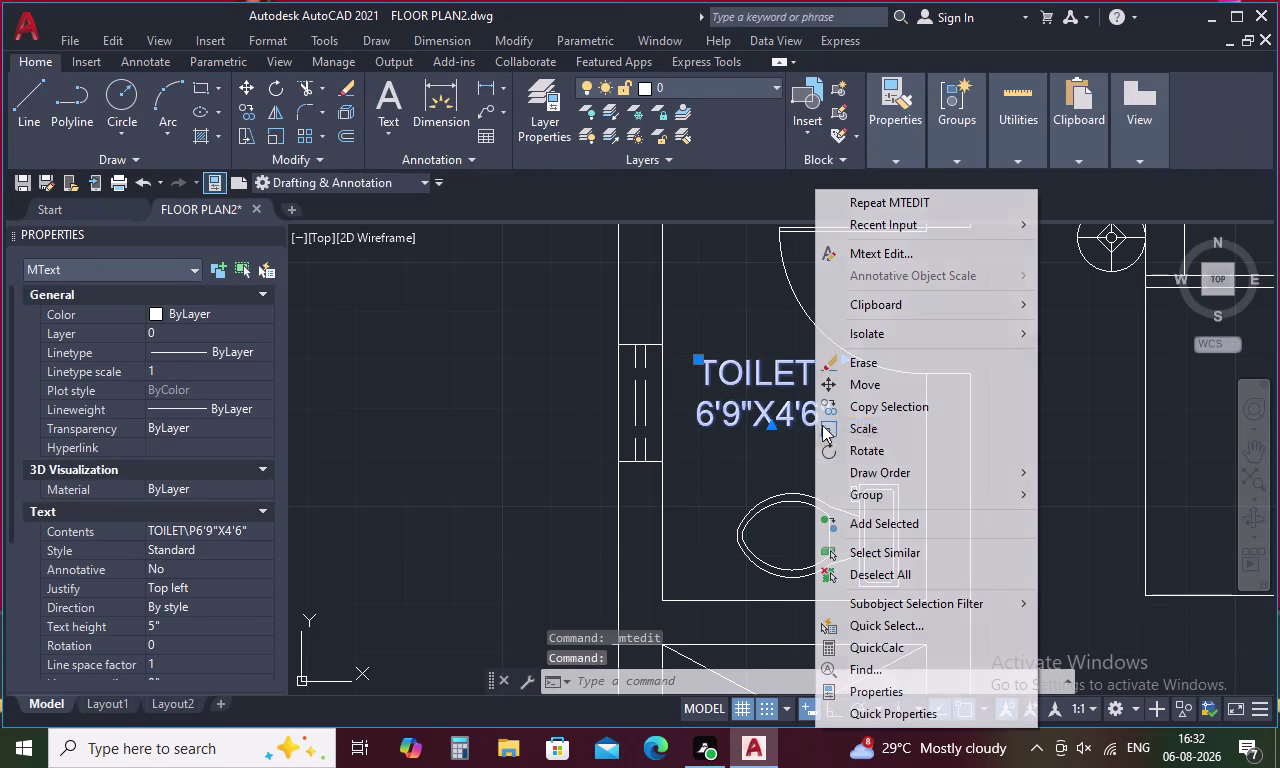
click(898, 409)
click(786, 372)
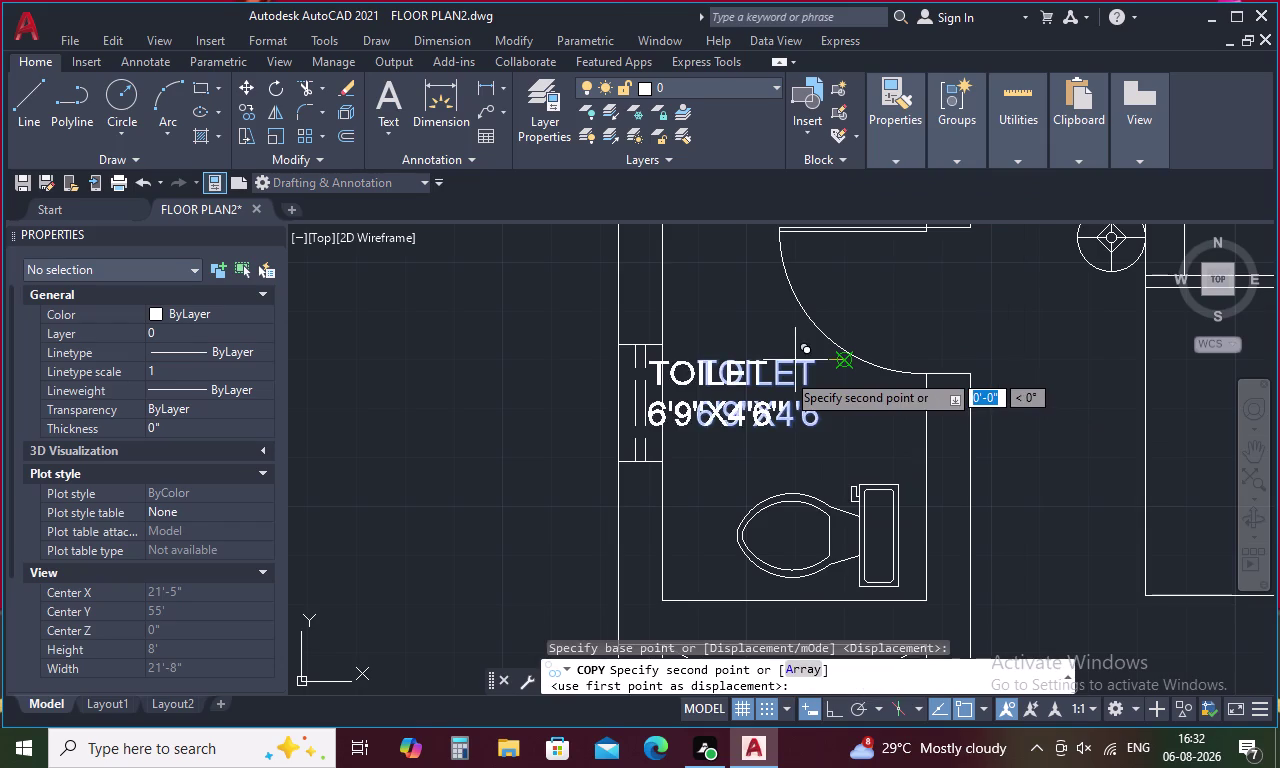
scroll(down, 3)
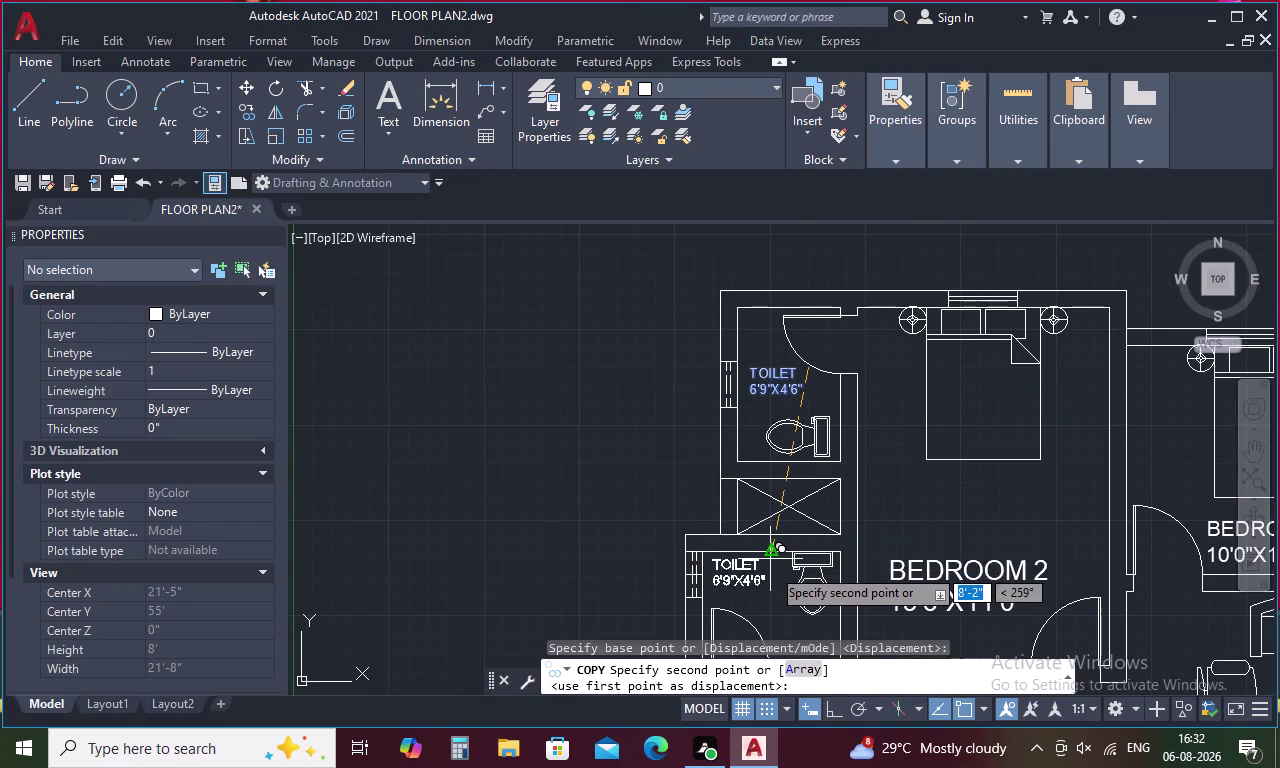
middle_drag(772, 565, 793, 427)
click(789, 447)
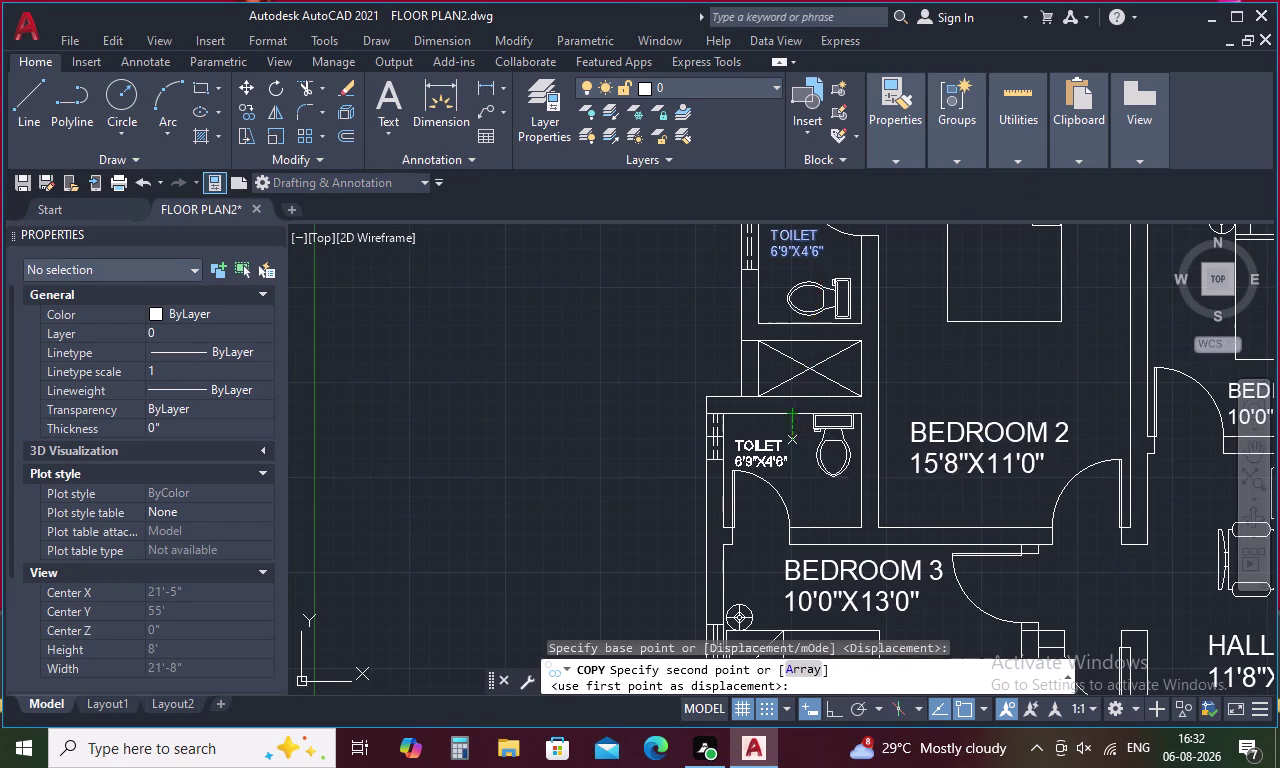
scroll(down, 3)
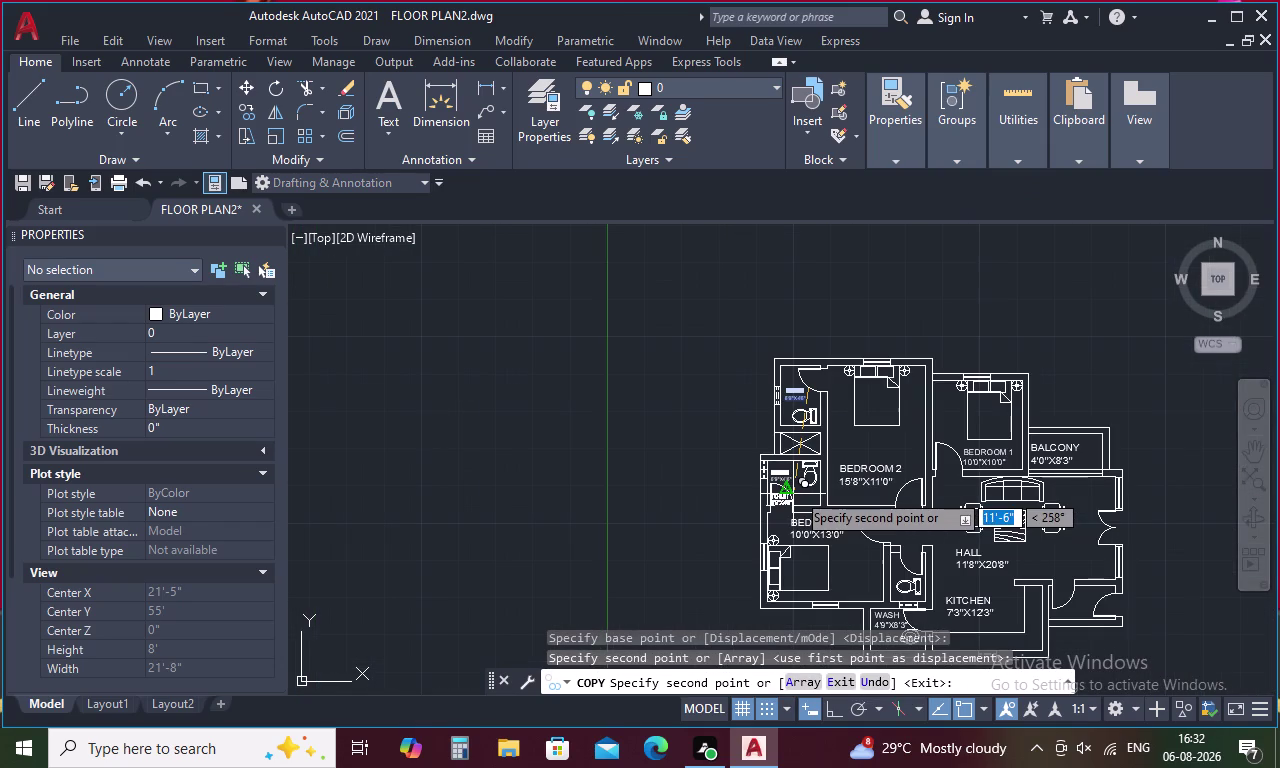
middle_drag(793, 484, 708, 412)
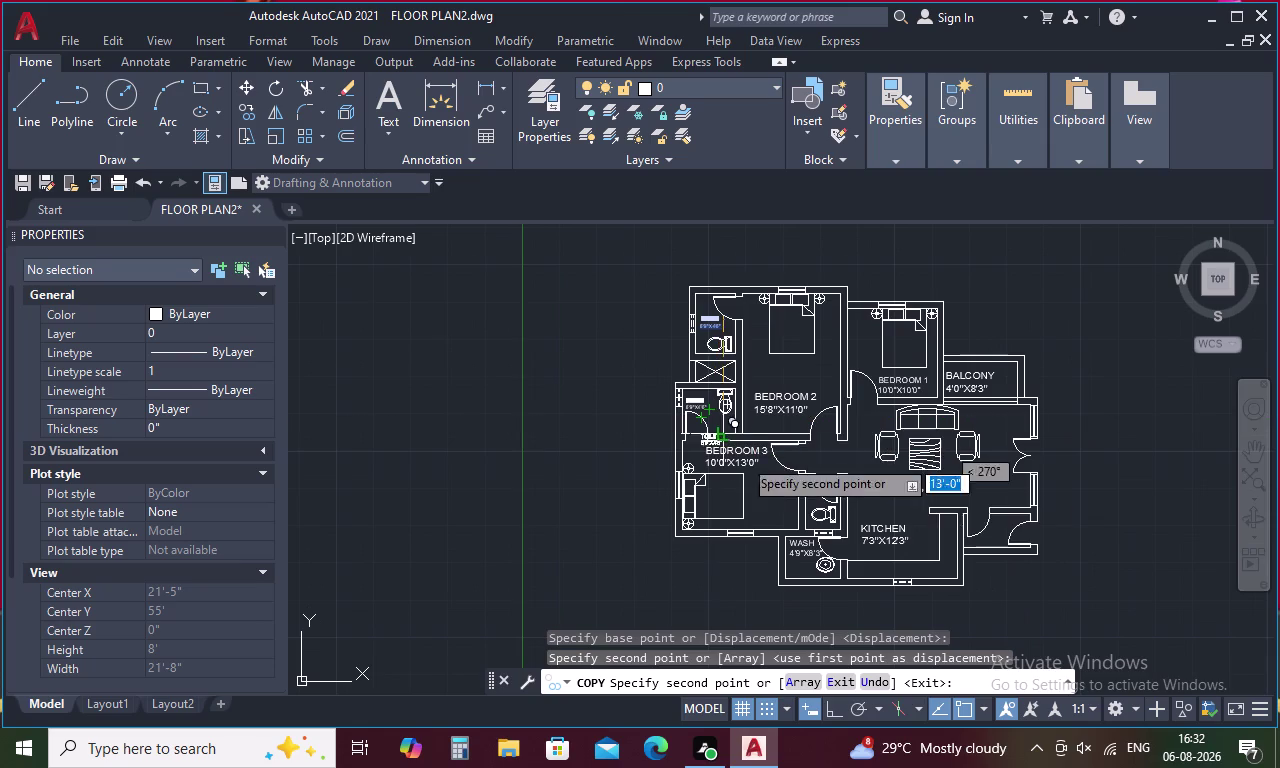
scroll(up, 3)
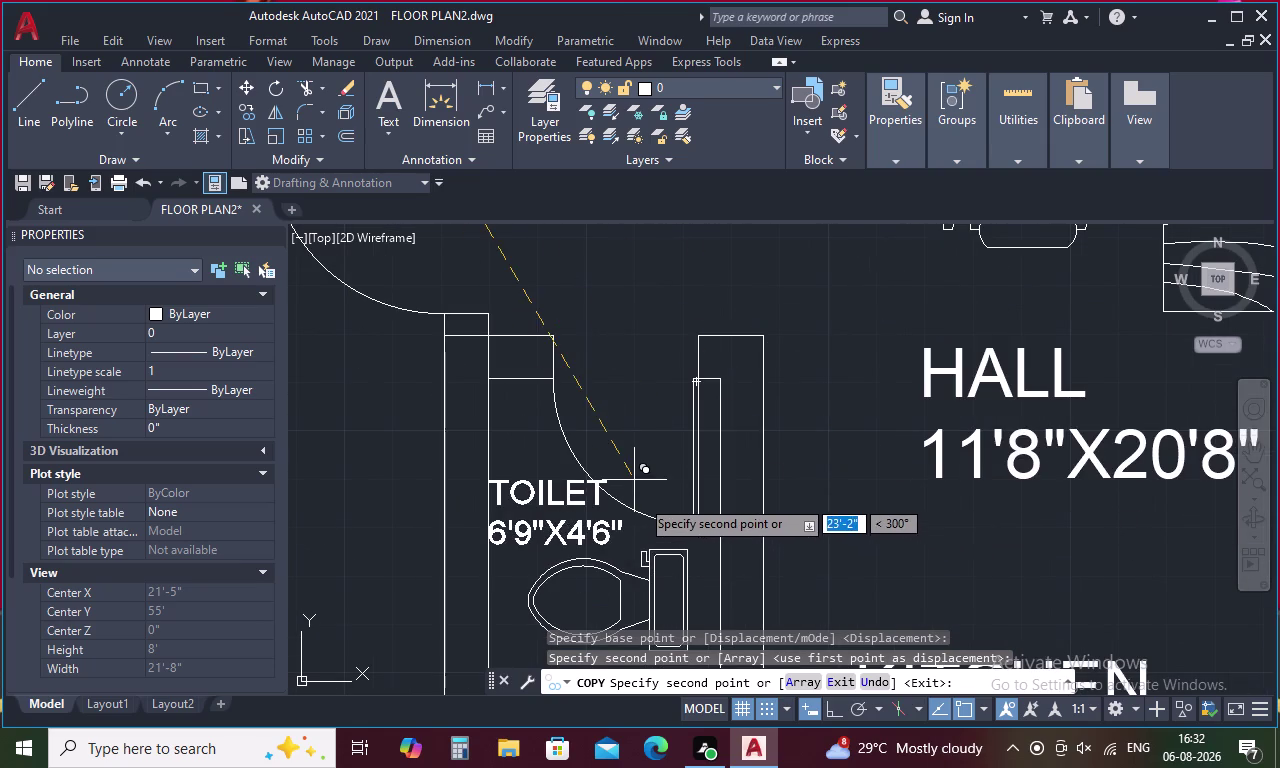
scroll(up, 3)
middle_drag(629, 505, 1013, 403)
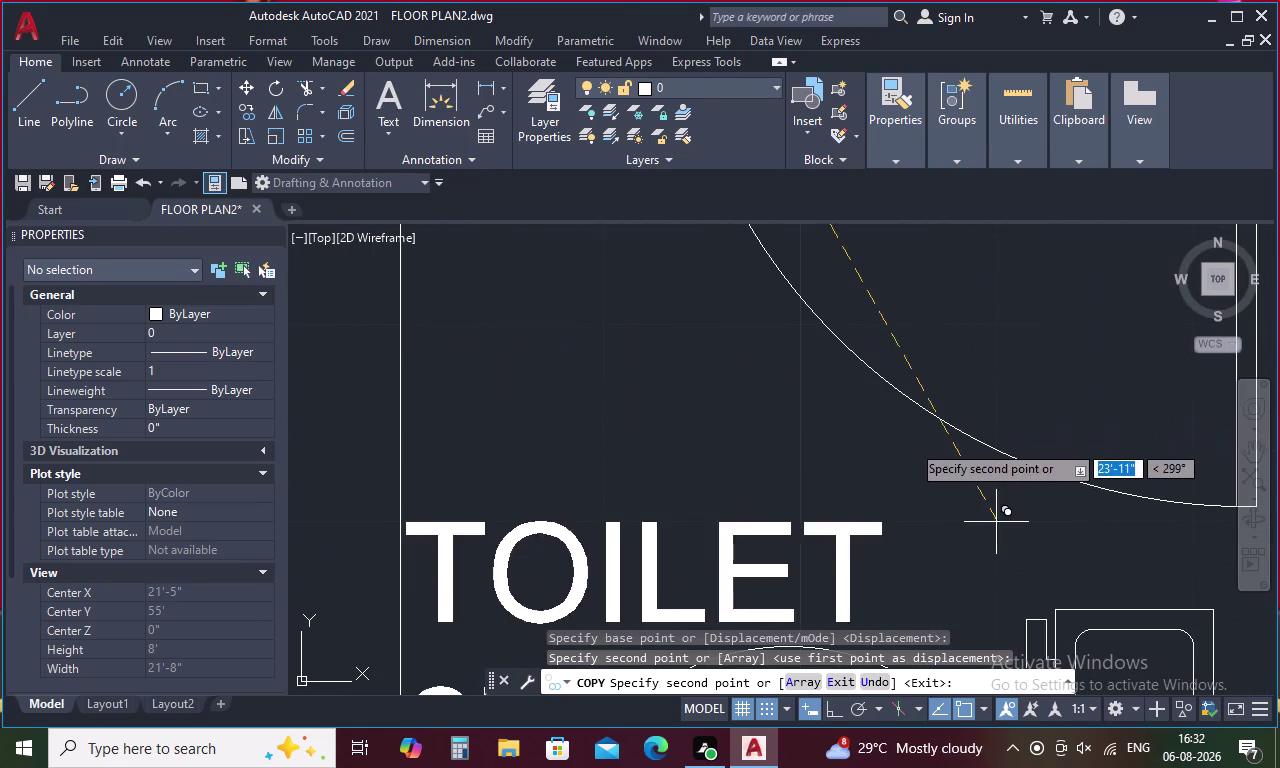
scroll(down, 3)
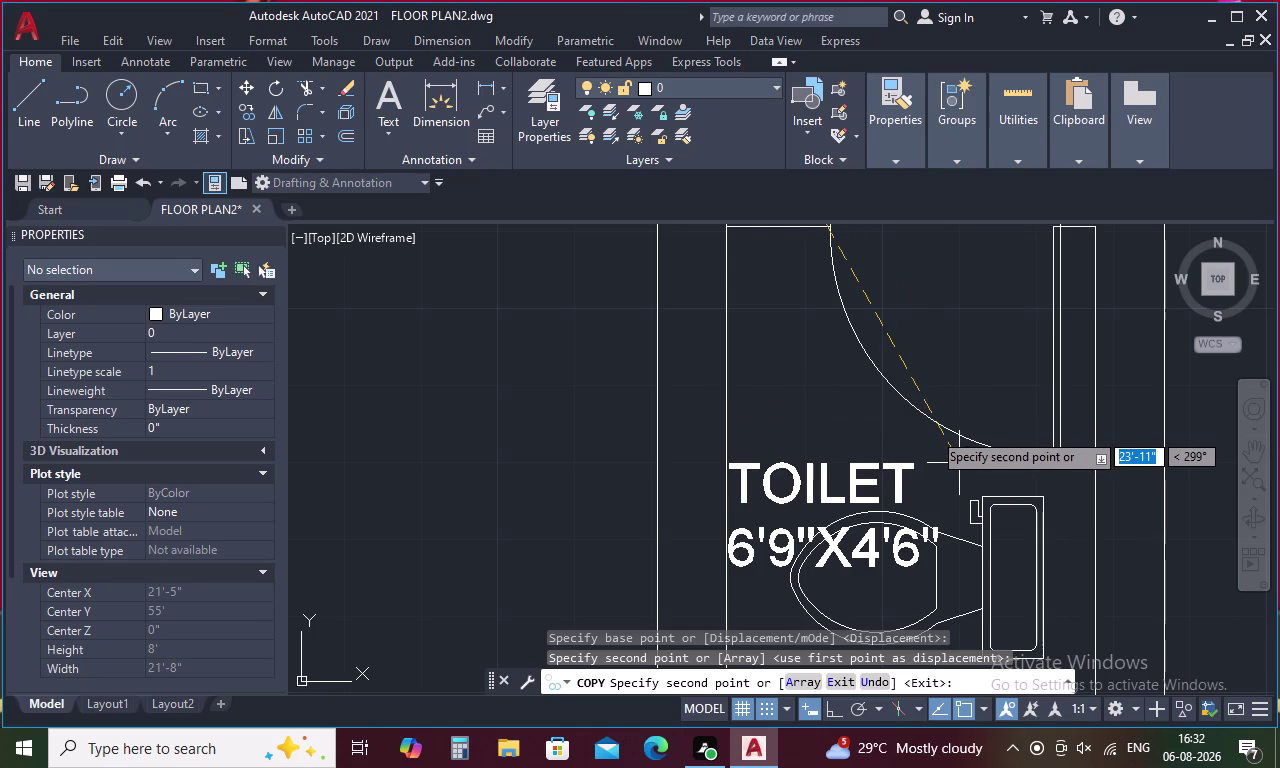
key(Escape)
scroll(down, 3)
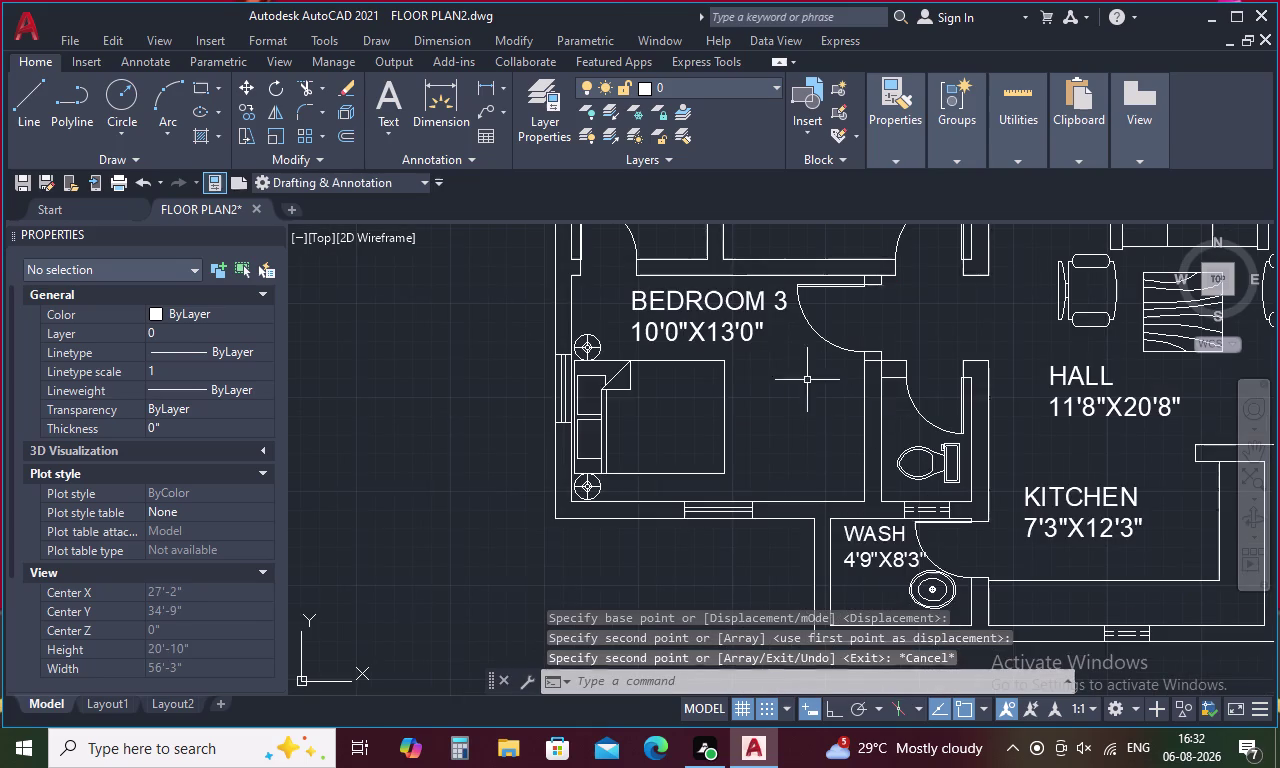
scroll(down, 3)
scroll(up, 3)
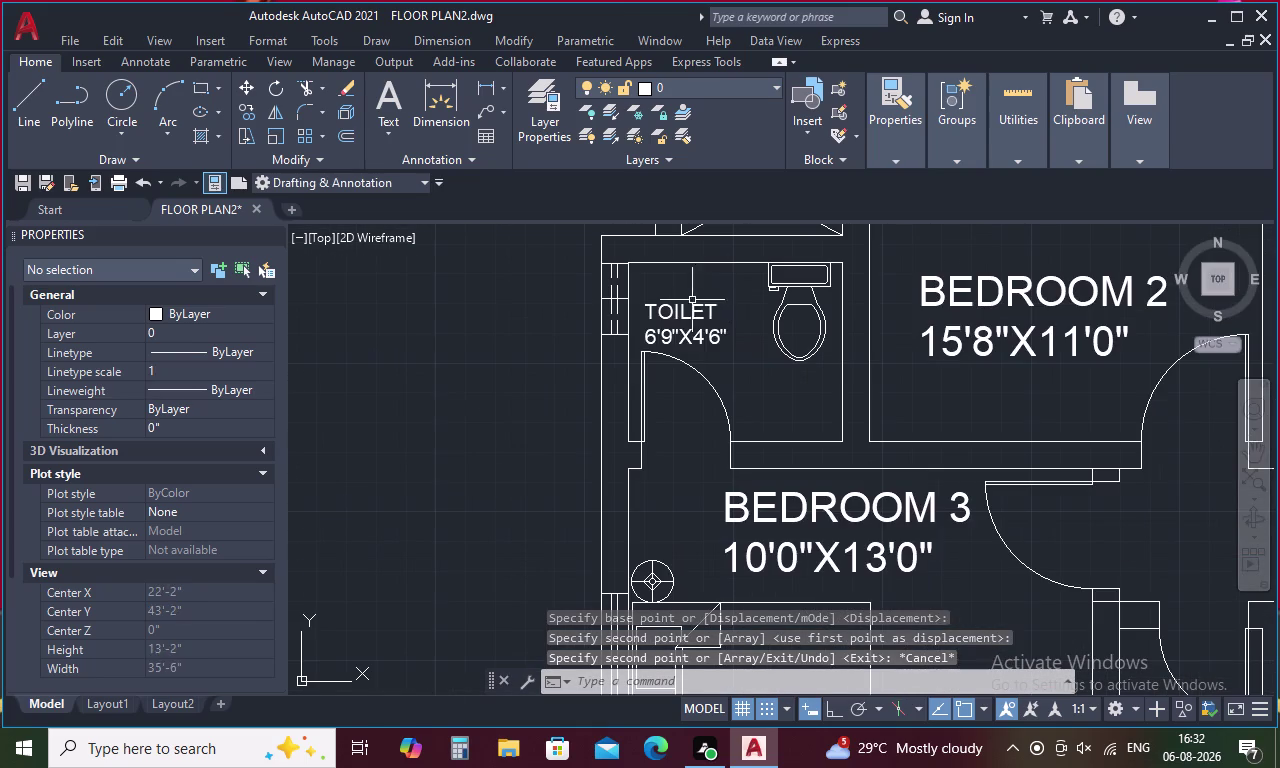
Copy the TOILET label and paste it into the small toilet room above WASH.
click(676, 313)
key(ctrl+c)
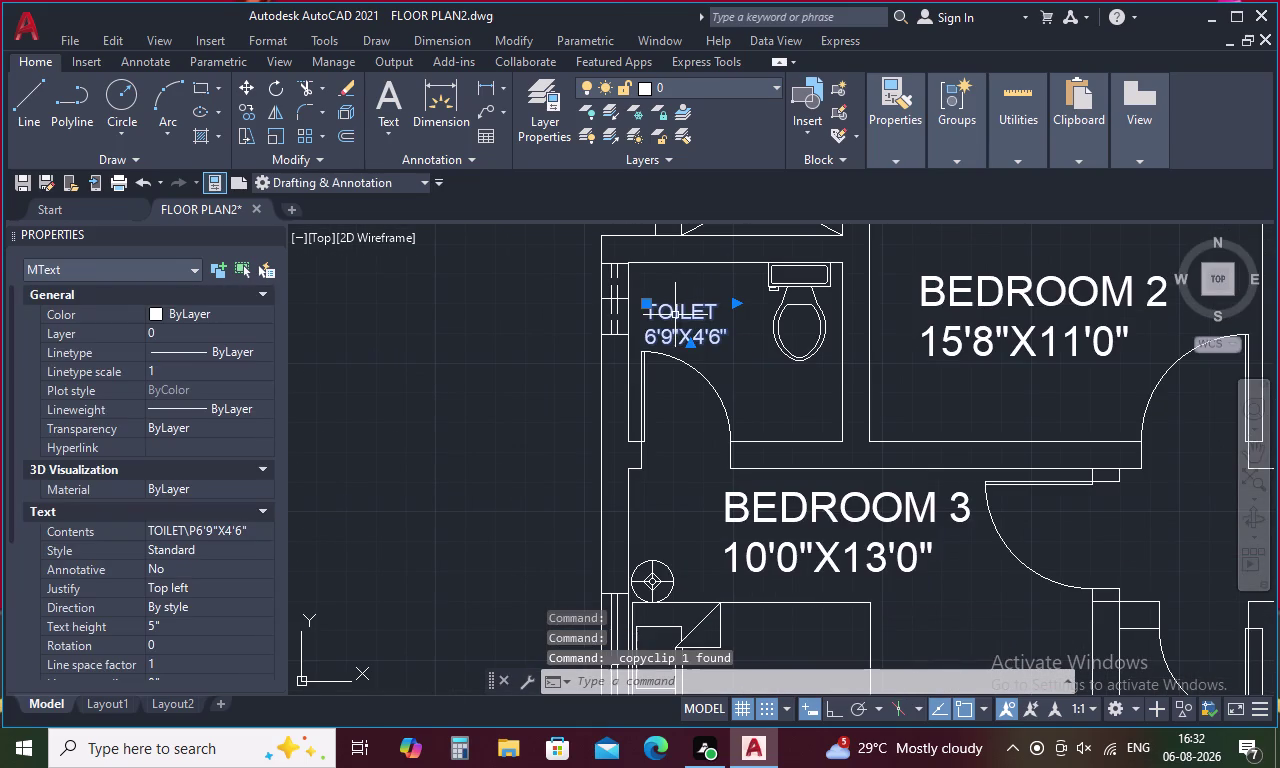
key(ctrl+v)
scroll(down, 3)
scroll(up, 3)
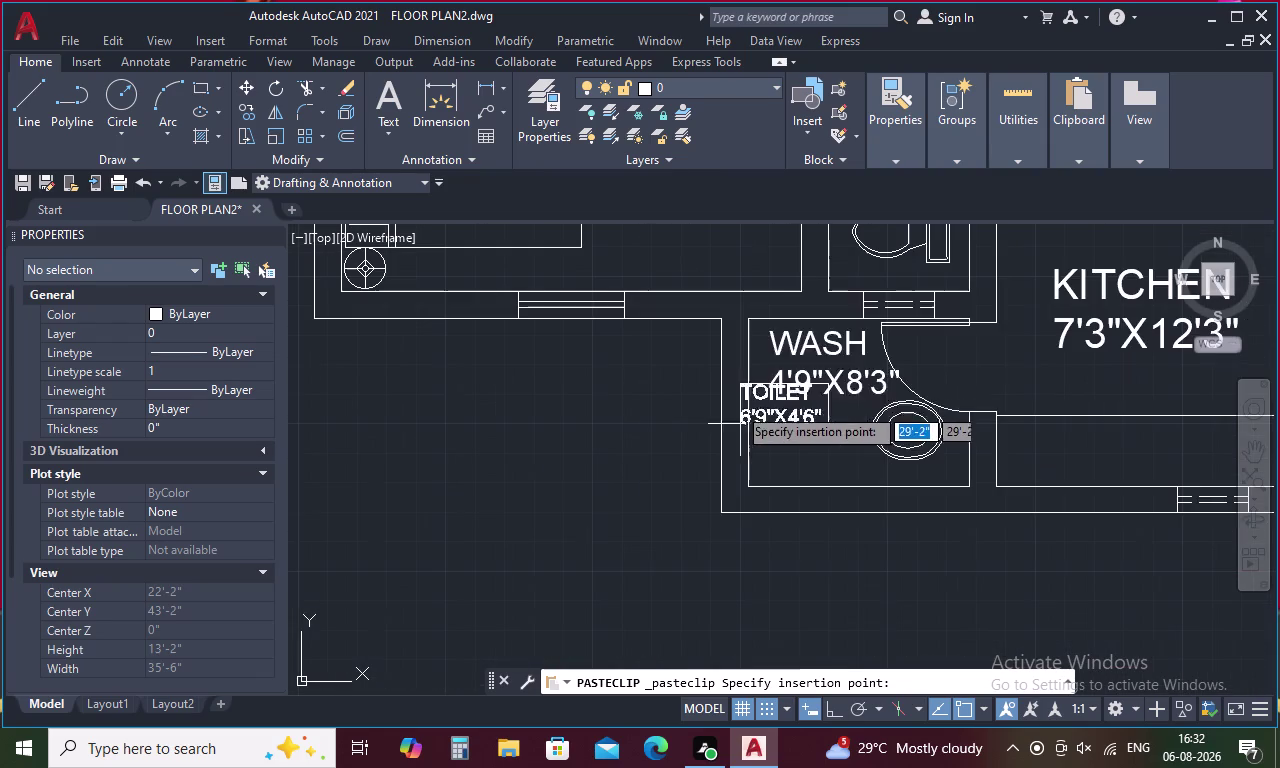
middle_drag(798, 347, 798, 453)
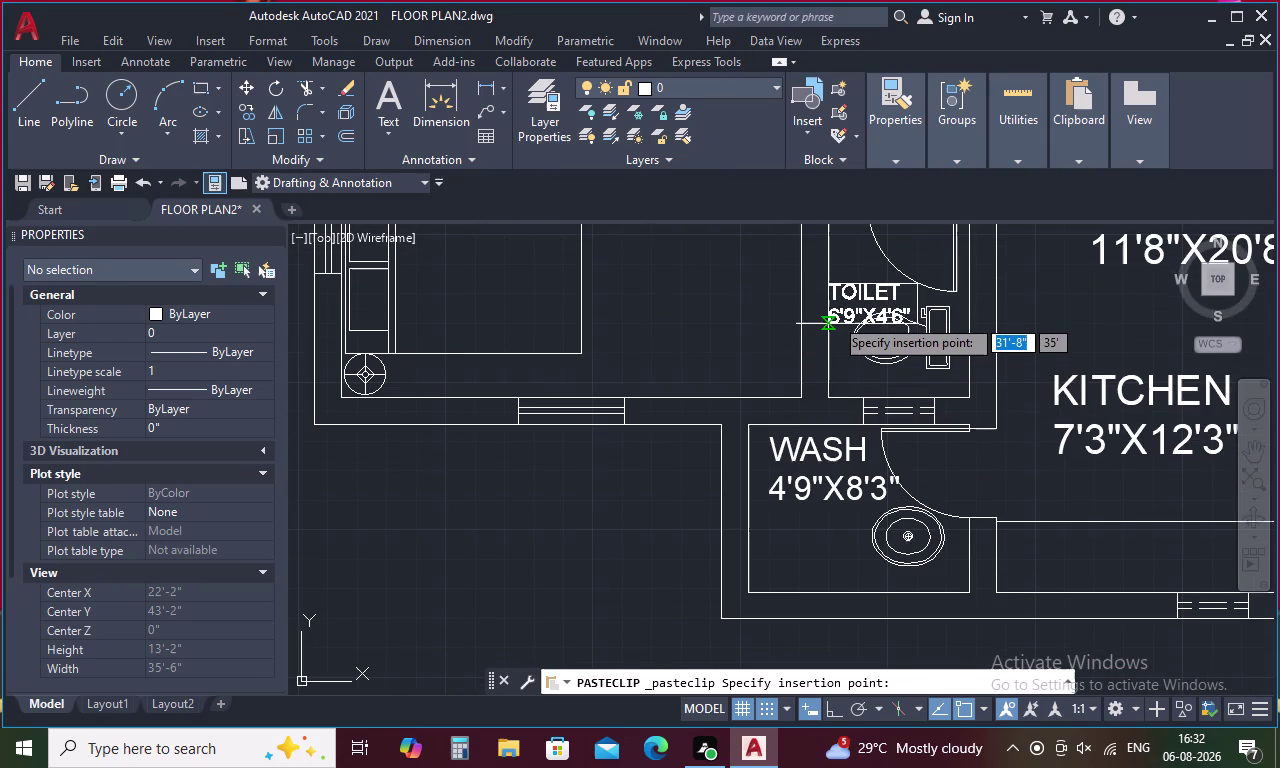
scroll(up, 3)
middle_drag(835, 313, 835, 371)
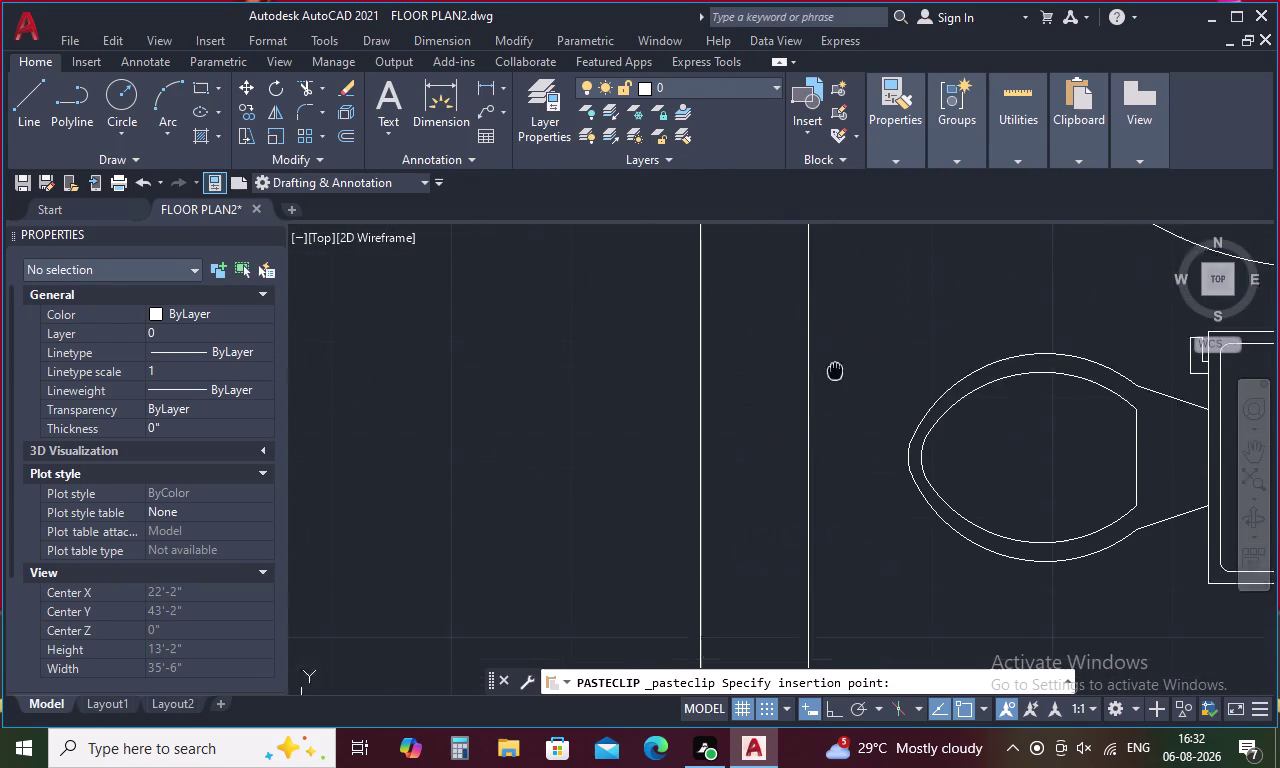
middle_drag(835, 371, 824, 467)
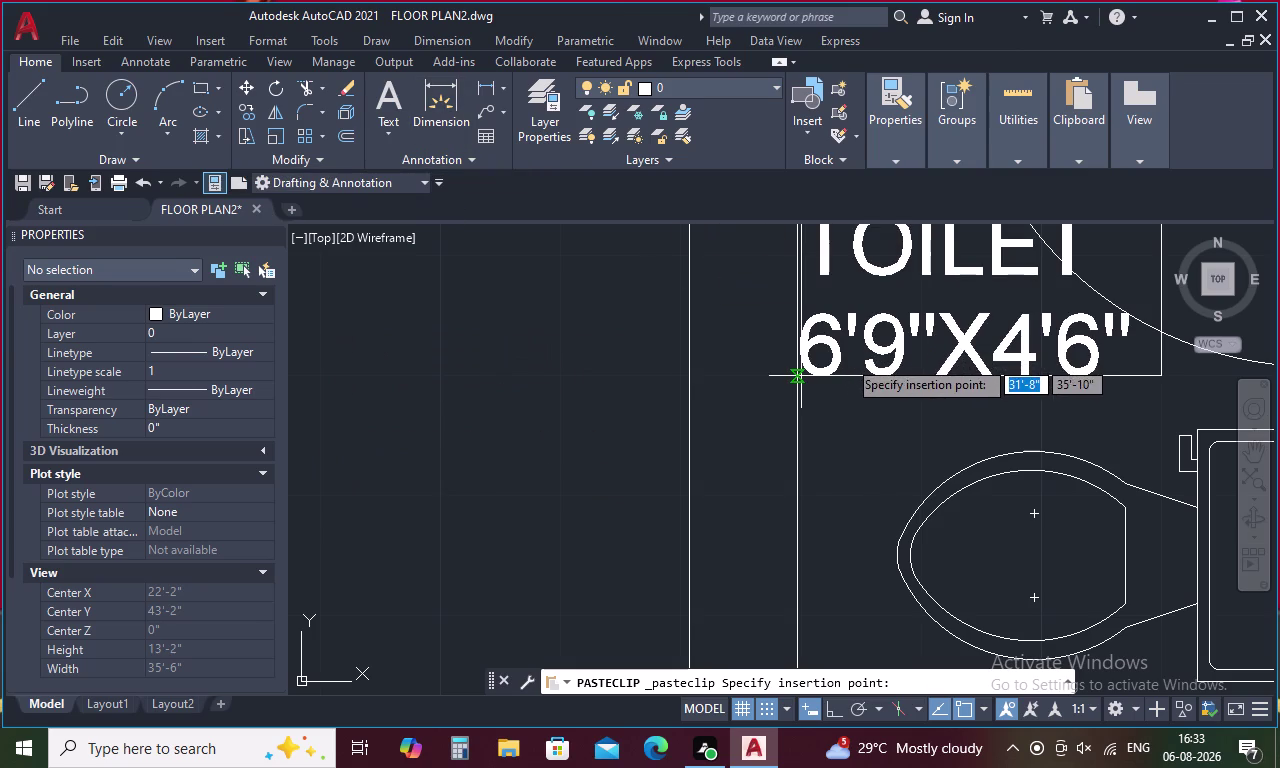
scroll(down, 3)
click(847, 359)
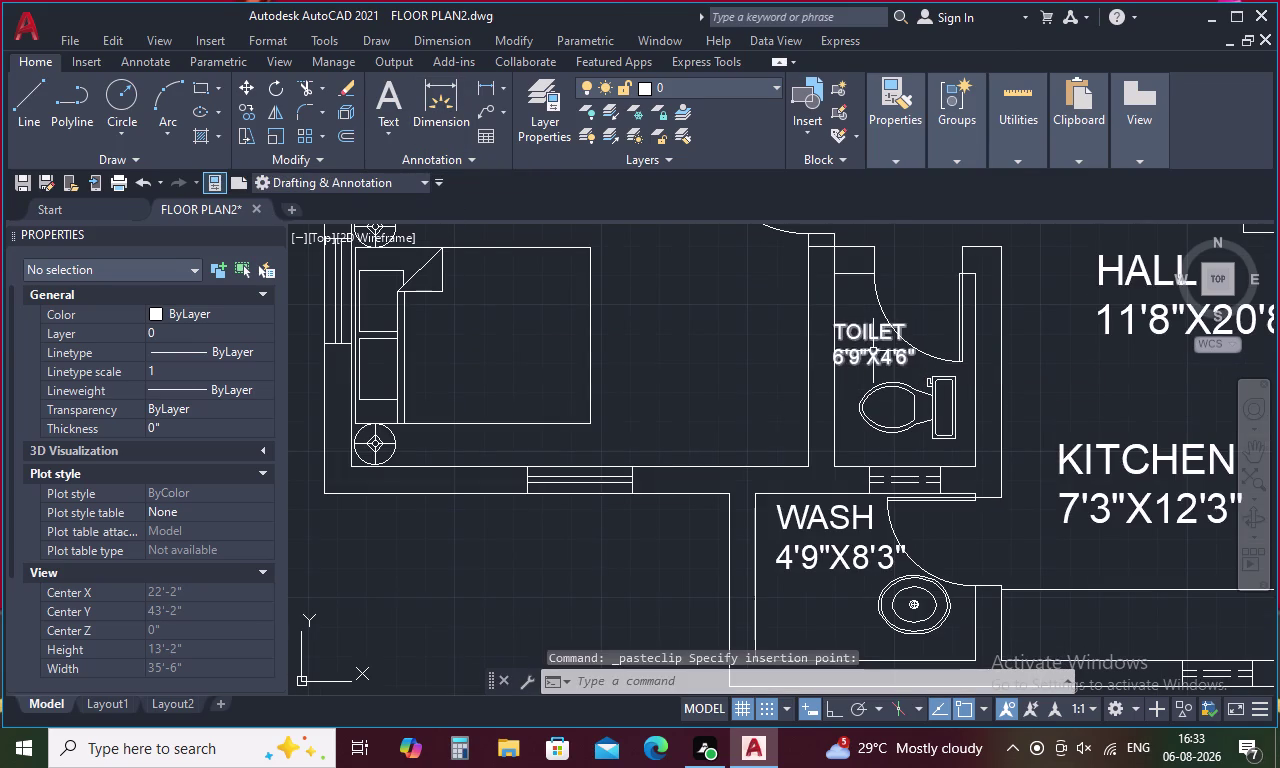
Reduce the pasted label's text height to 4 inches.
double_click(873, 351)
drag(915, 354, 842, 345)
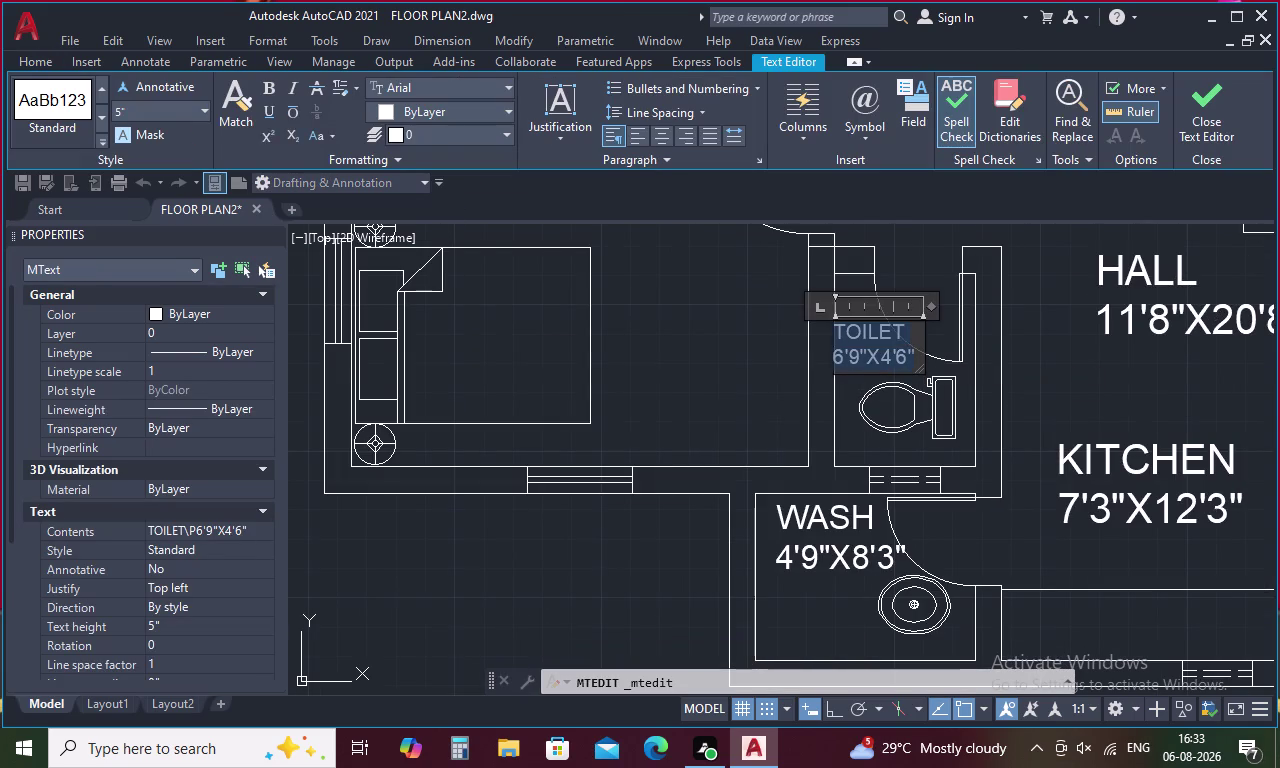
drag(842, 345, 822, 339)
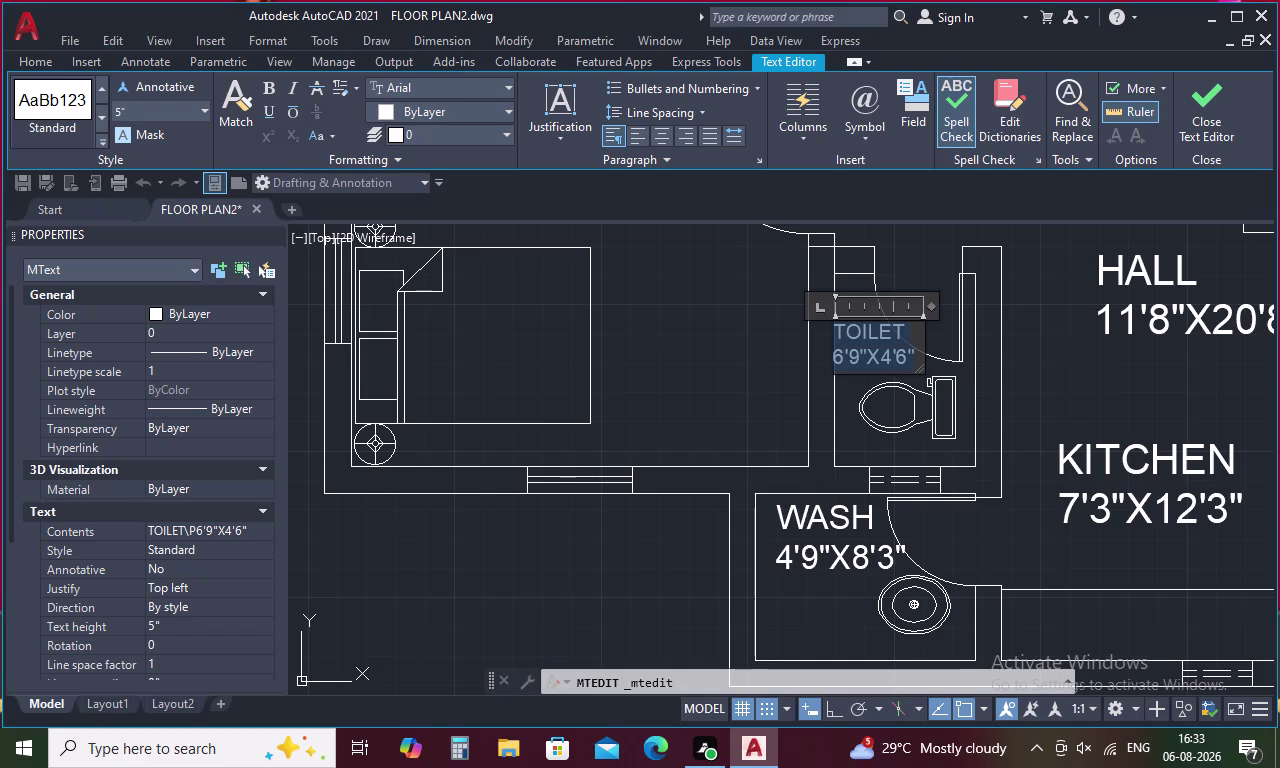
click(185, 109)
key(BackSpace)
key(3)
key(Return)
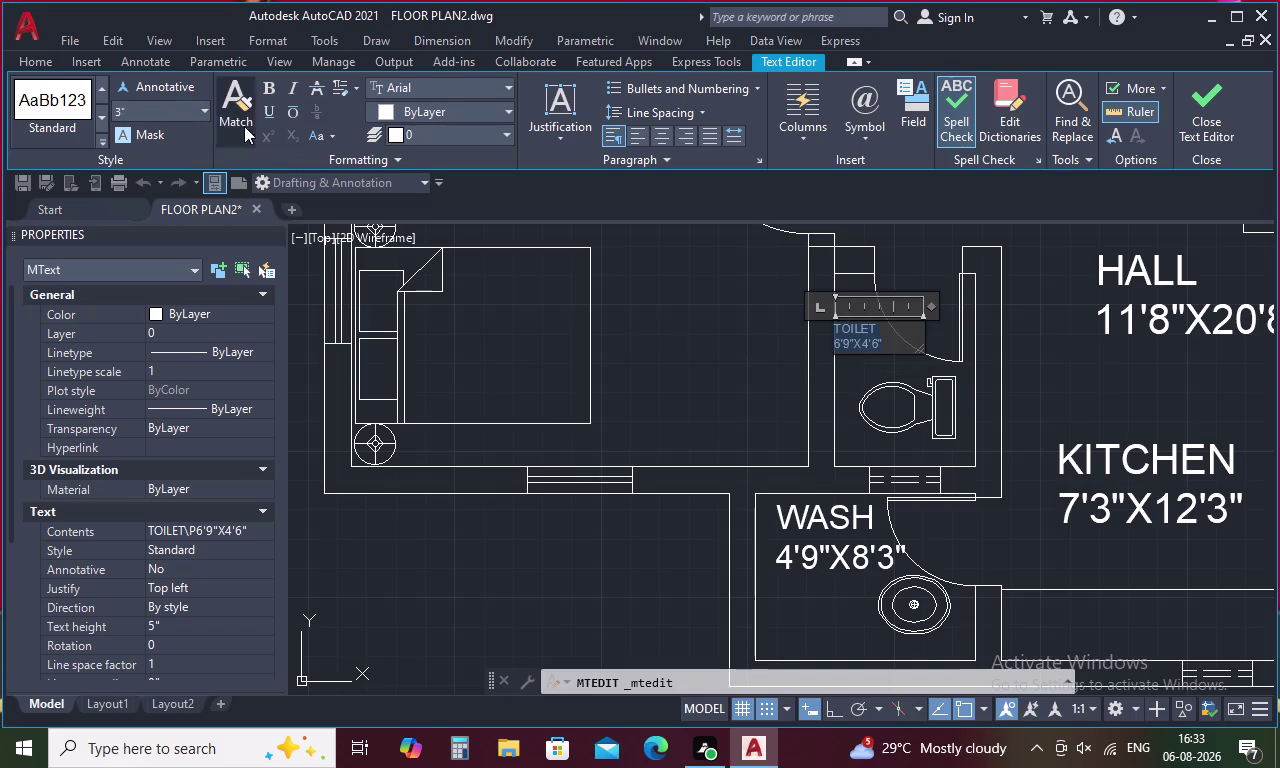
click(178, 107)
key(BackSpace)
key(4)
key(Return)
click(709, 346)
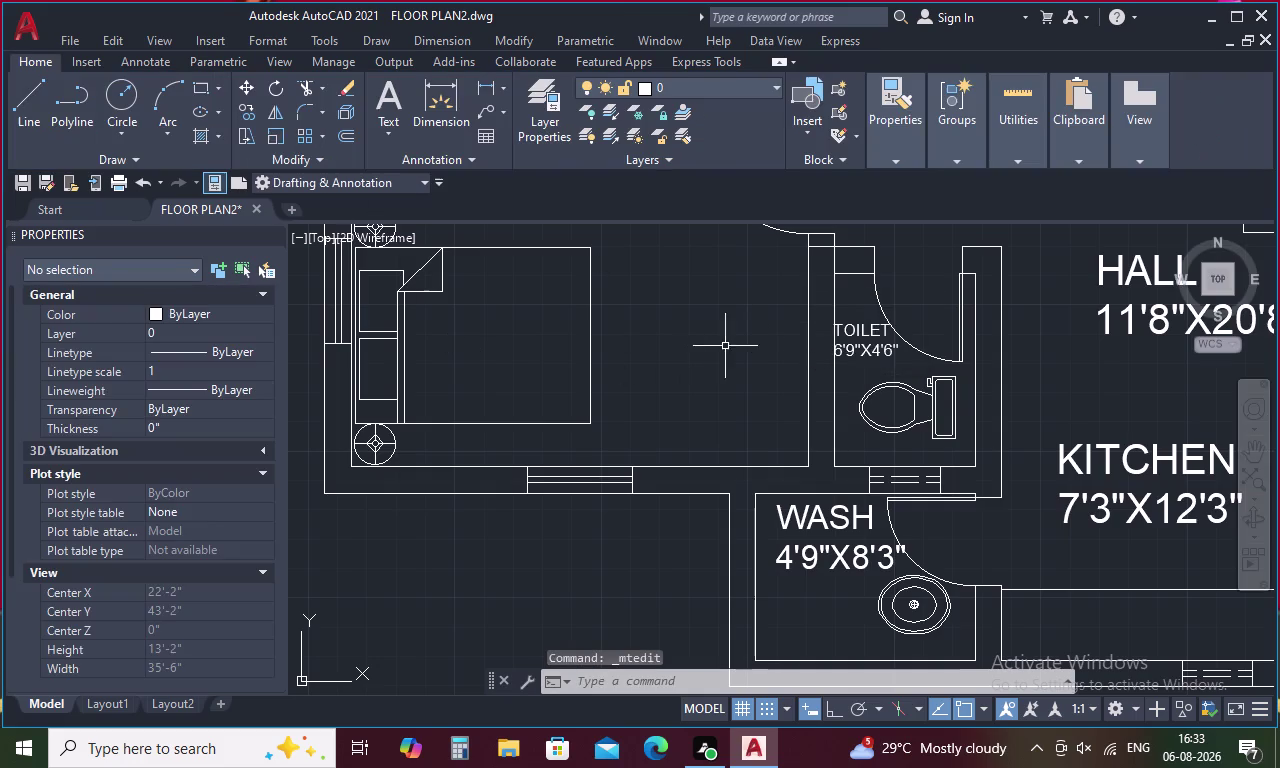
Retype the pasted label's dimensions to 5'8"X4'0".
double_click(877, 351)
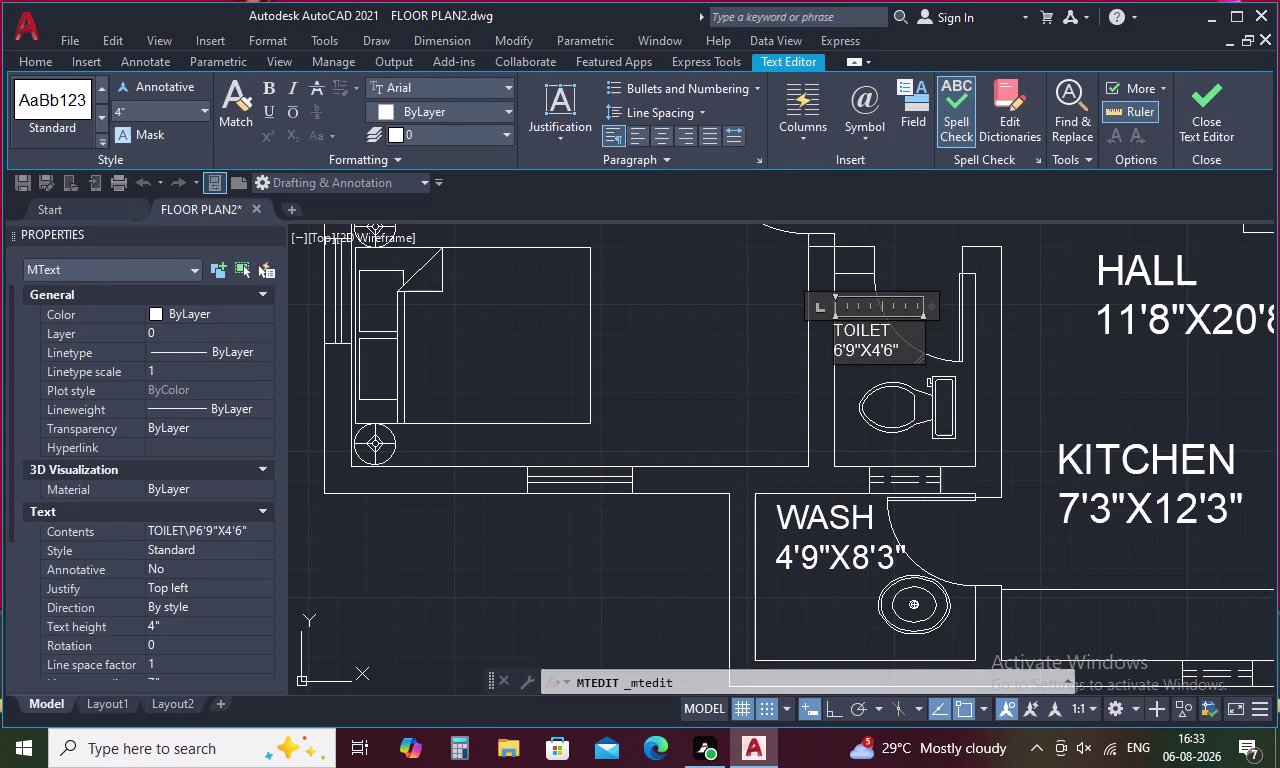
click(889, 350)
key(BackSpace)
key(0)
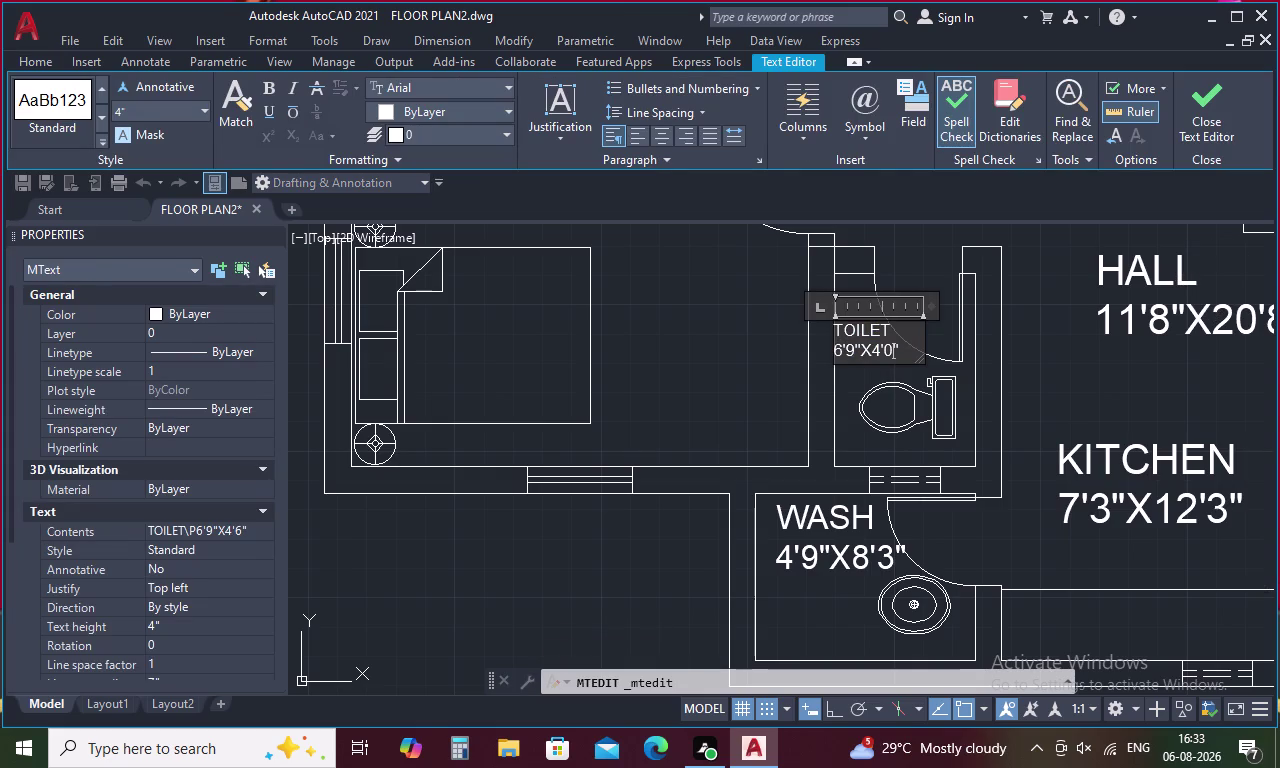
key(Left)
key(Left)
key(Left)
key(Left)
key(Left)
key(BackSpace)
key(8)
key(Left)
key(Left)
key(BackSpace)
key(5)
click(780, 382)
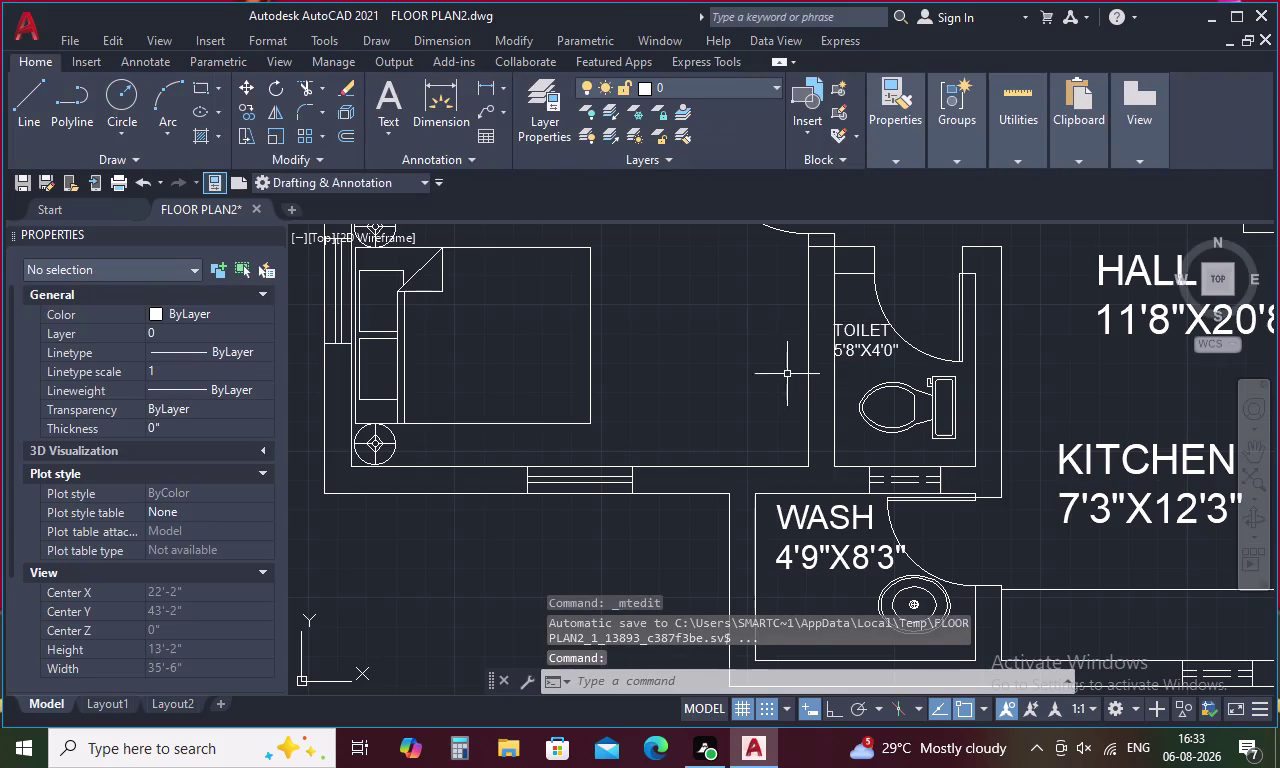
Open the original TOILET label and change its second dimension to 6'0".
scroll(down, 3)
middle_drag(773, 359, 781, 420)
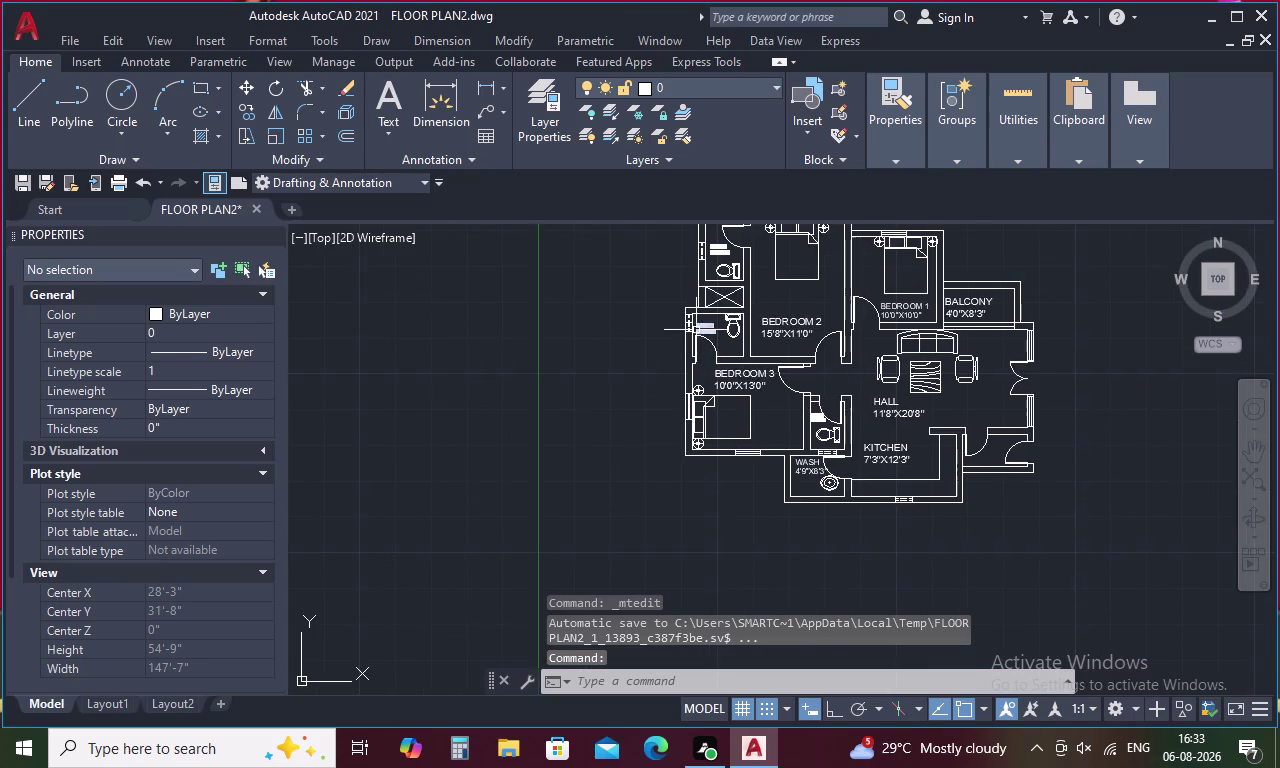
scroll(up, 3)
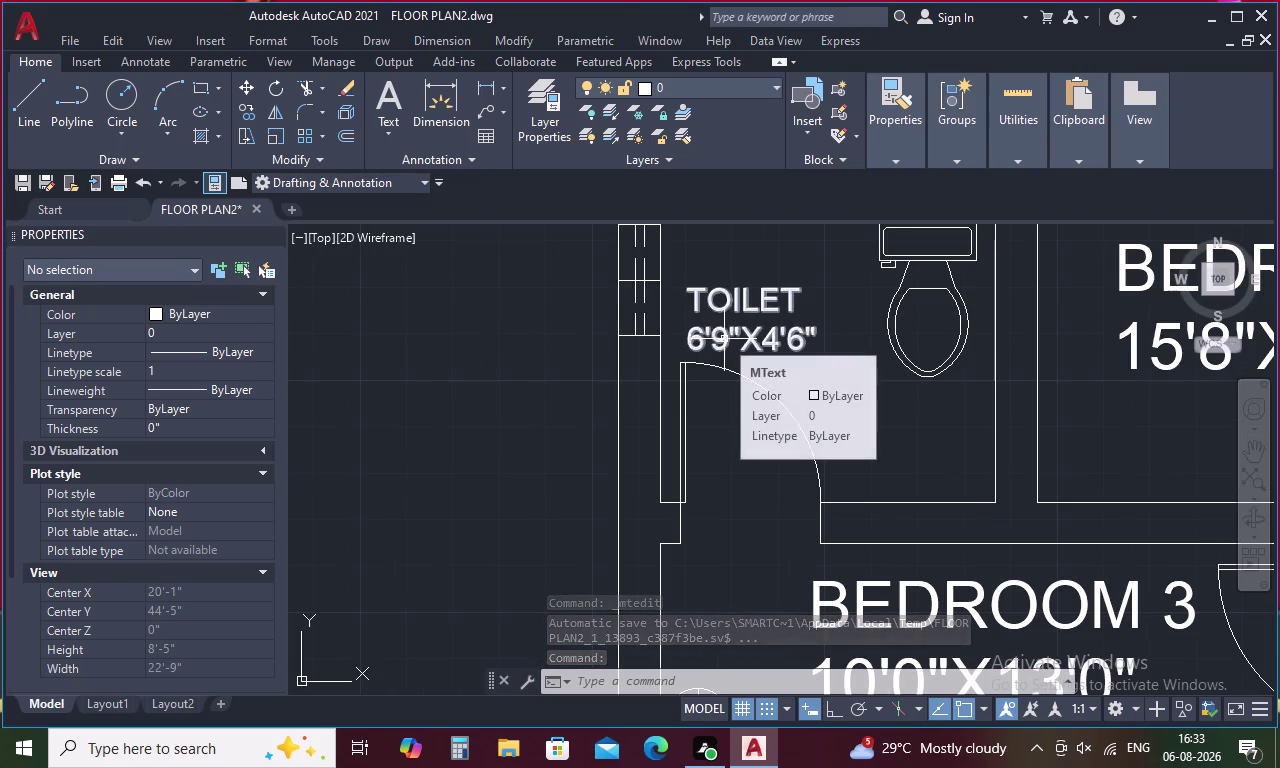
scroll(up, 3)
double_click(726, 340)
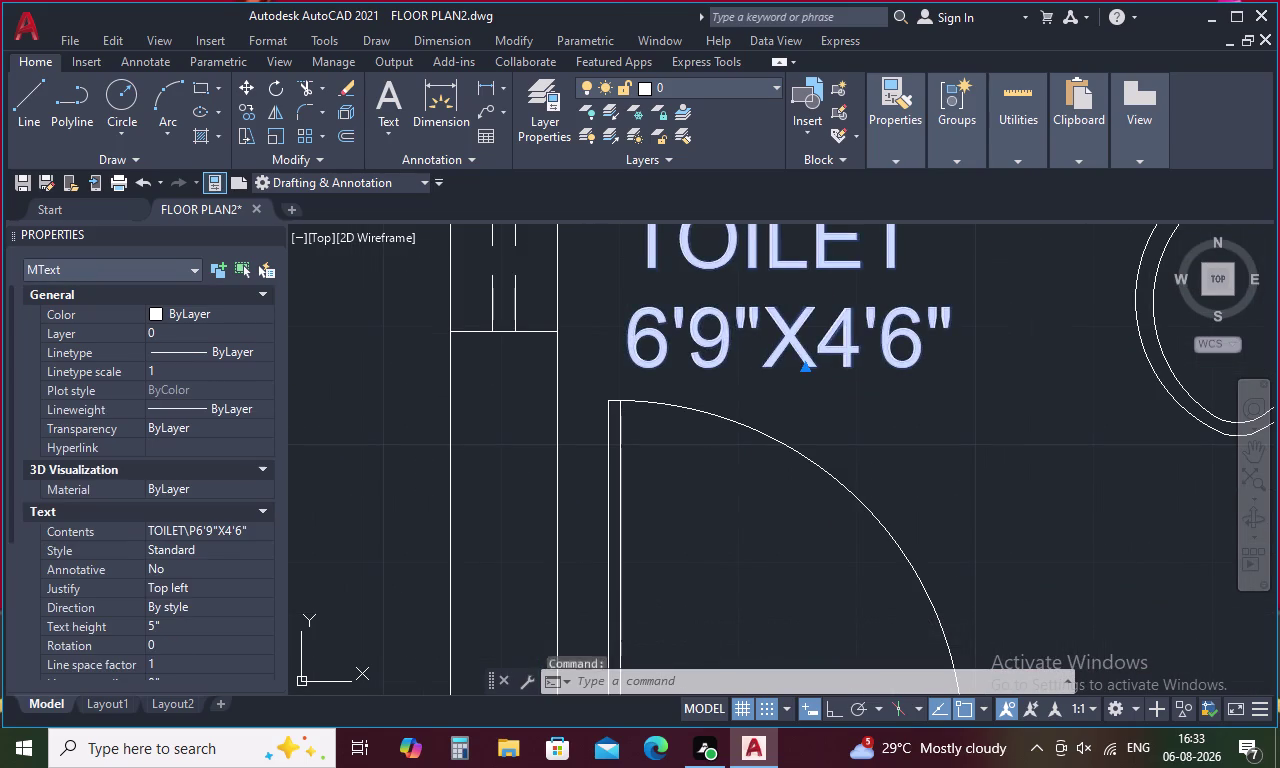
click(852, 330)
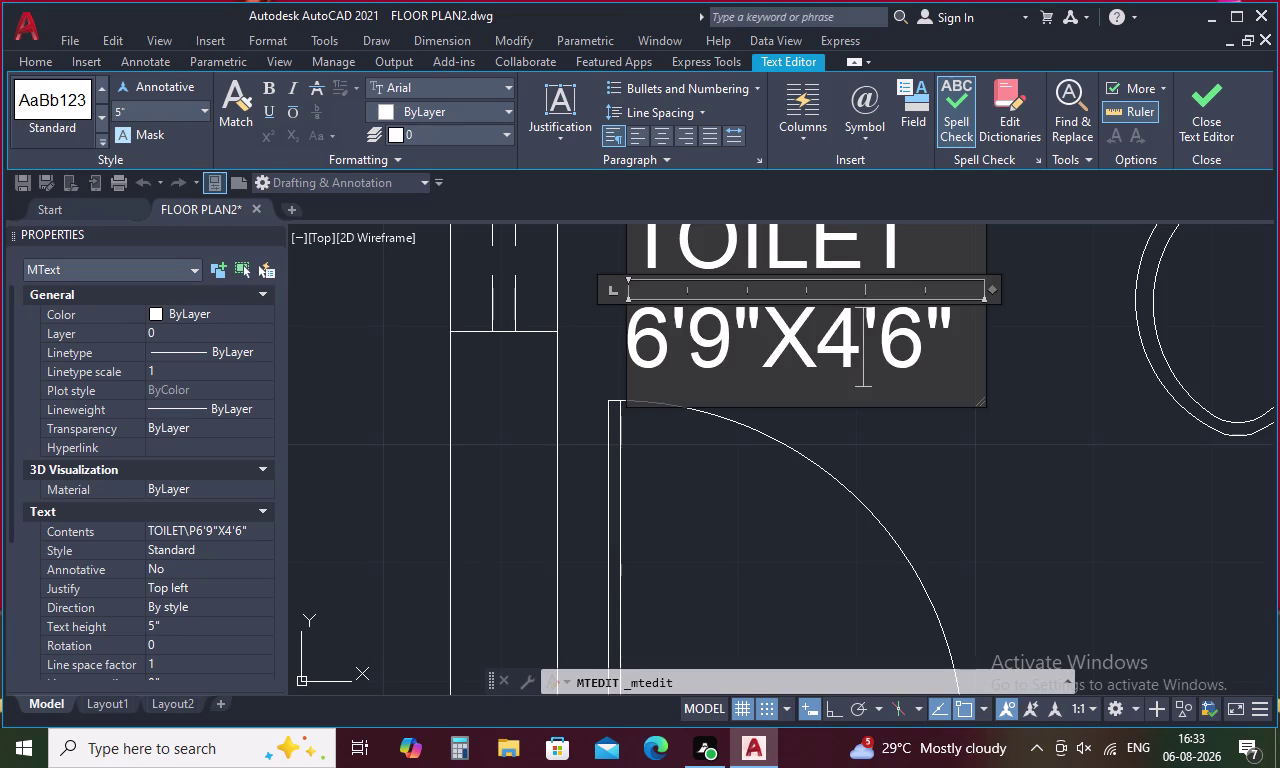
key(BackSpace)
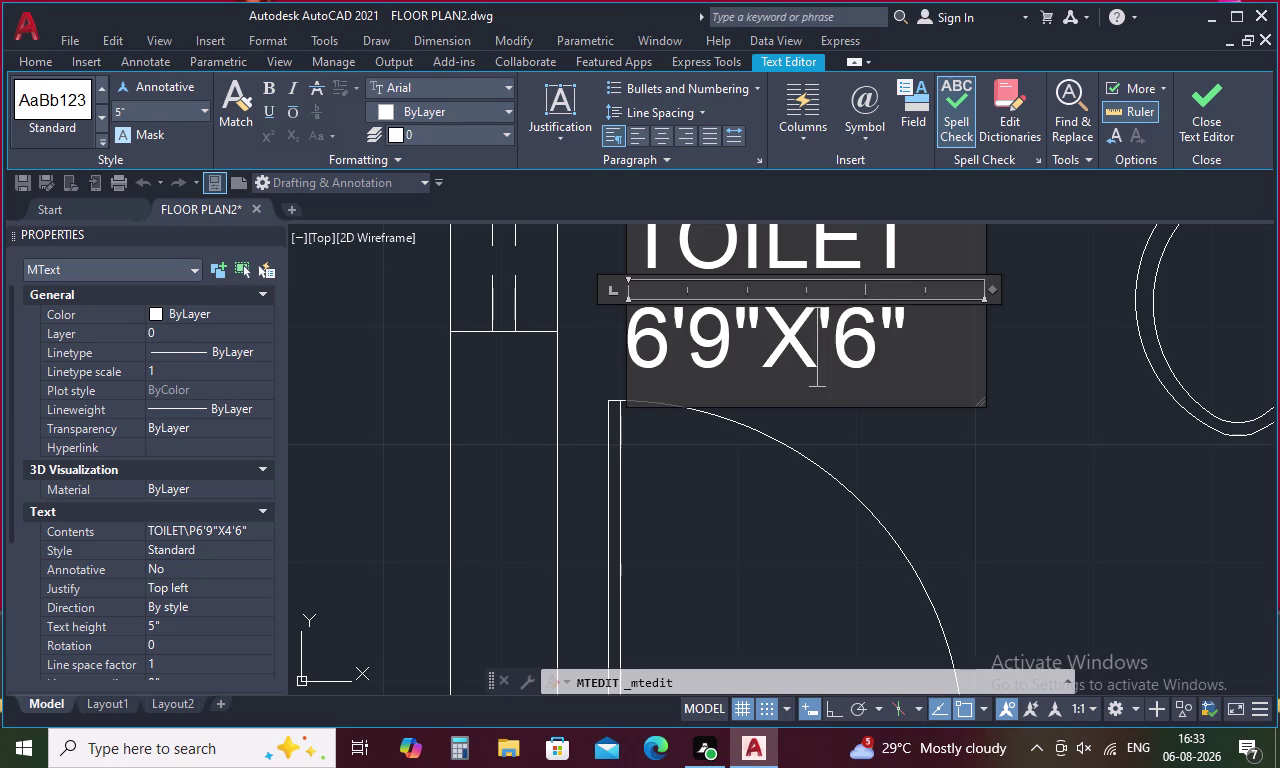
key(6)
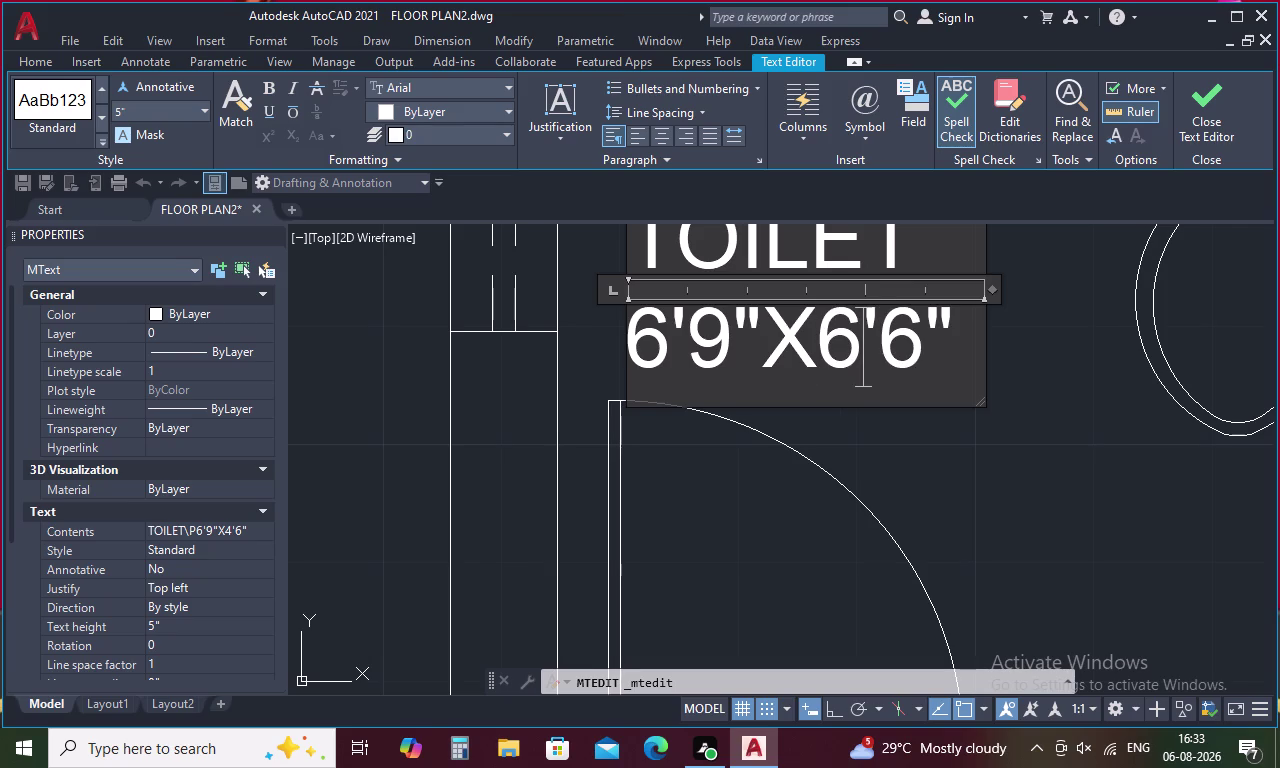
key(Right)
key(Right)
key(BackSpace)
key(0)
key(Left)
key(Left)
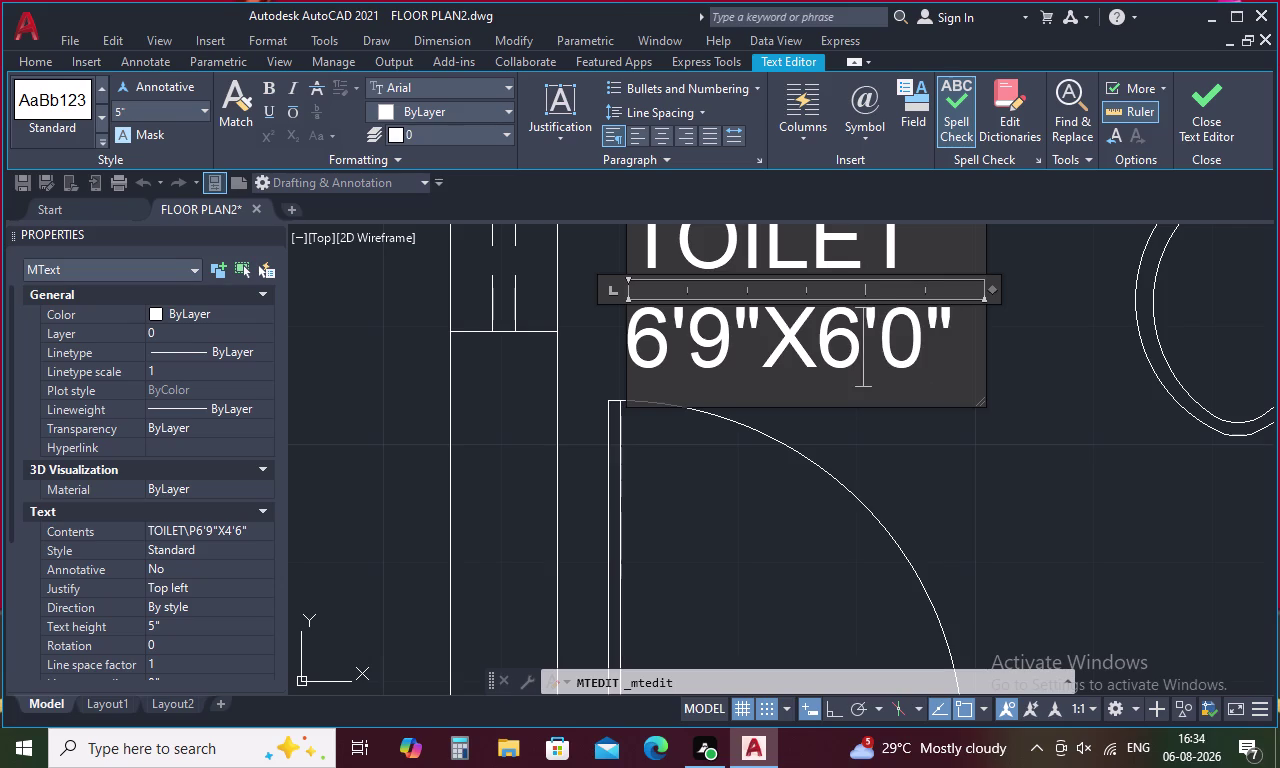
Change the first dimension to 5'0", commit the label, and zoom out to the plan.
key(Left)
key(Left)
key(Left)
key(BackSpace)
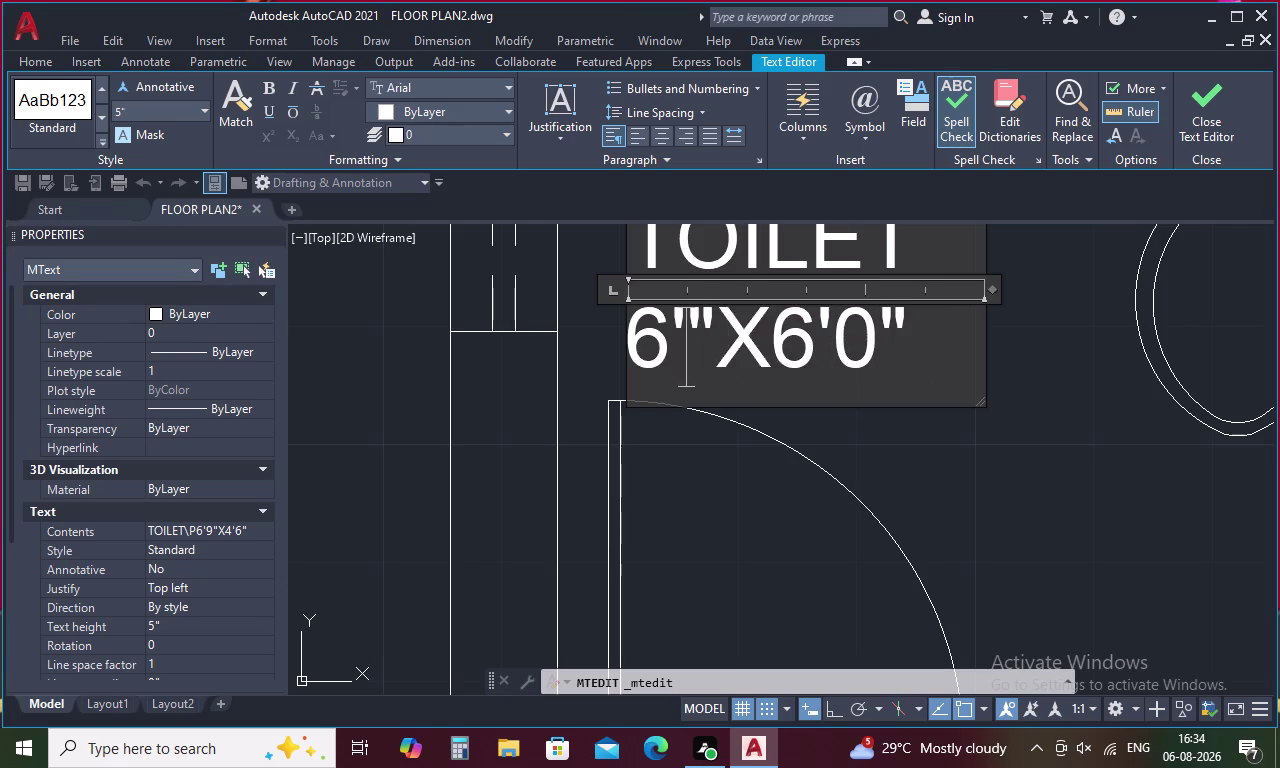
key(0)
key(Left)
key(Left)
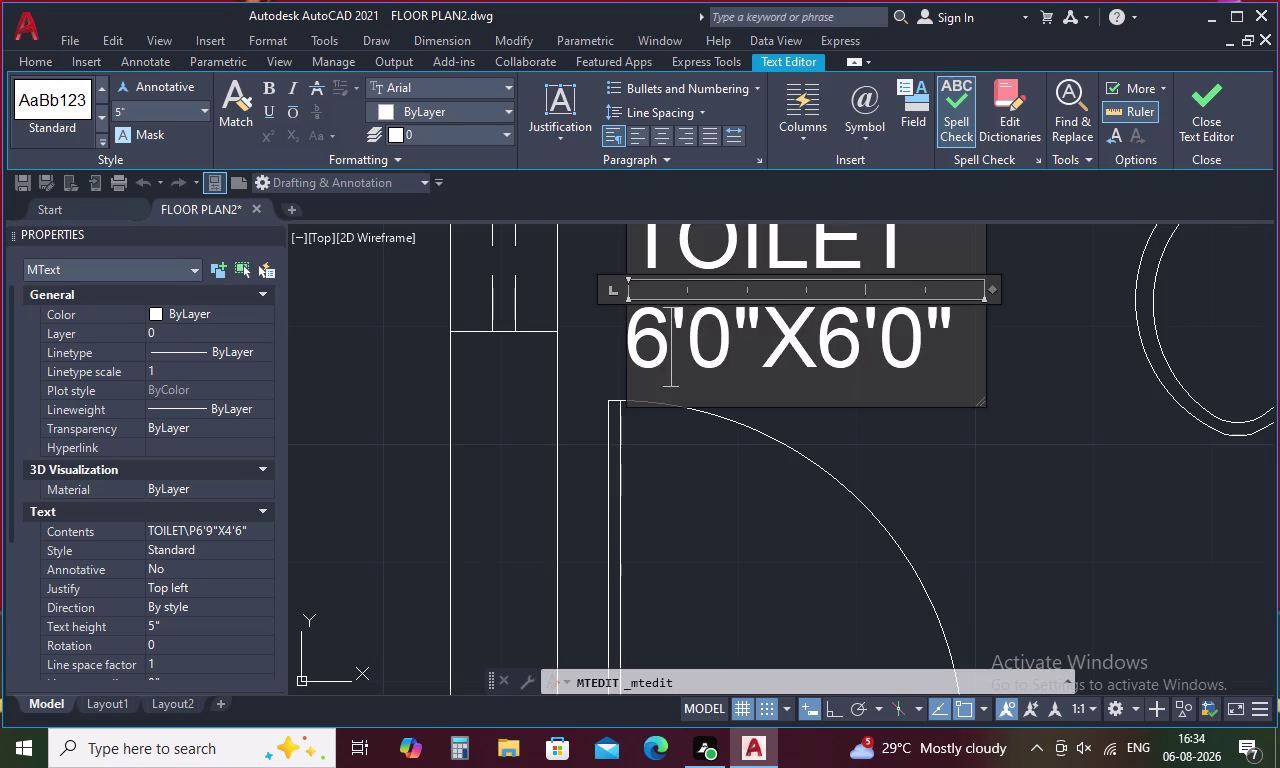
key(BackSpace)
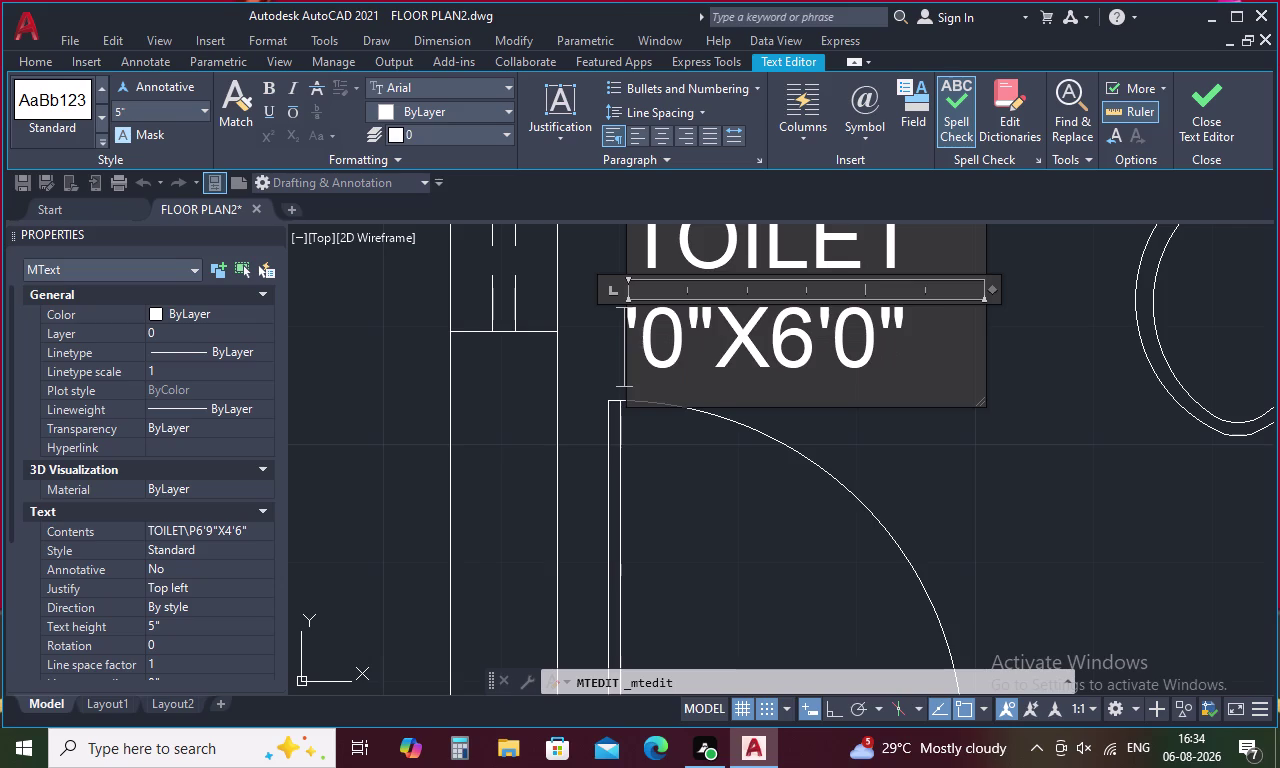
key(5)
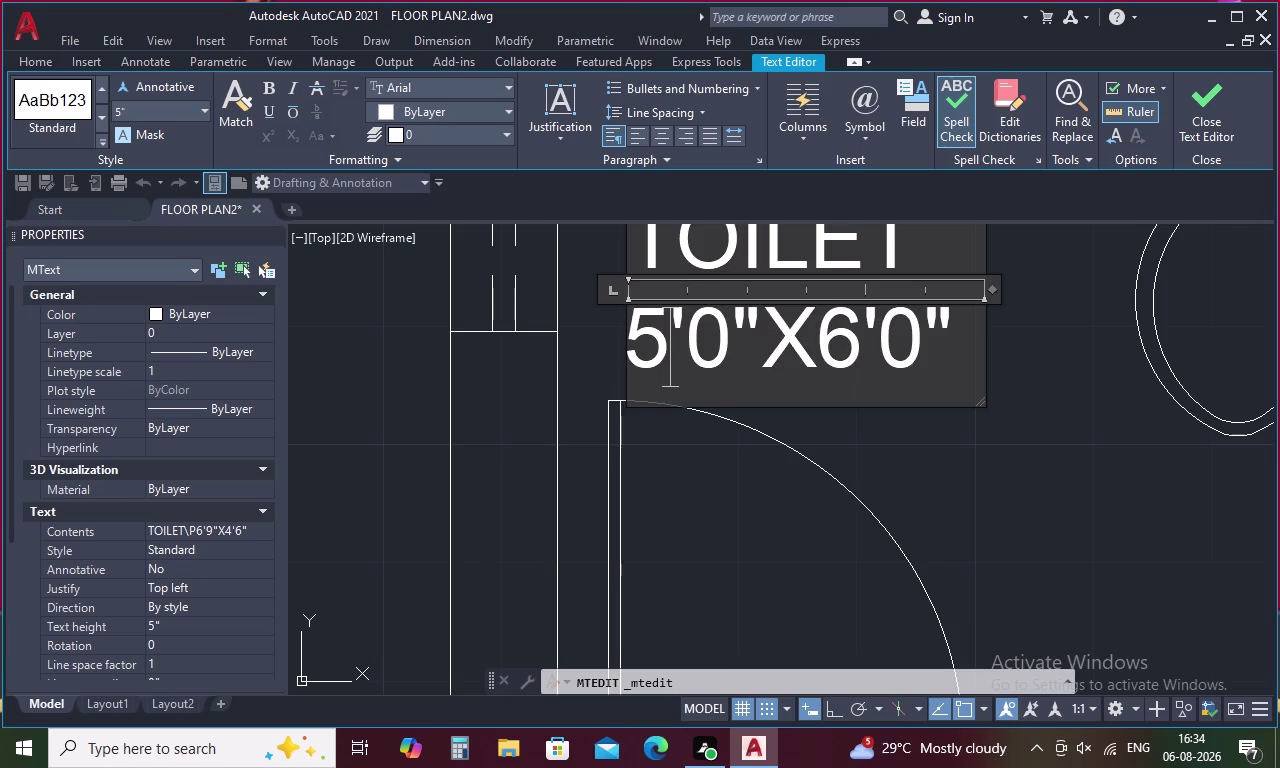
click(506, 440)
scroll(down, 3)
scroll(down, 3)
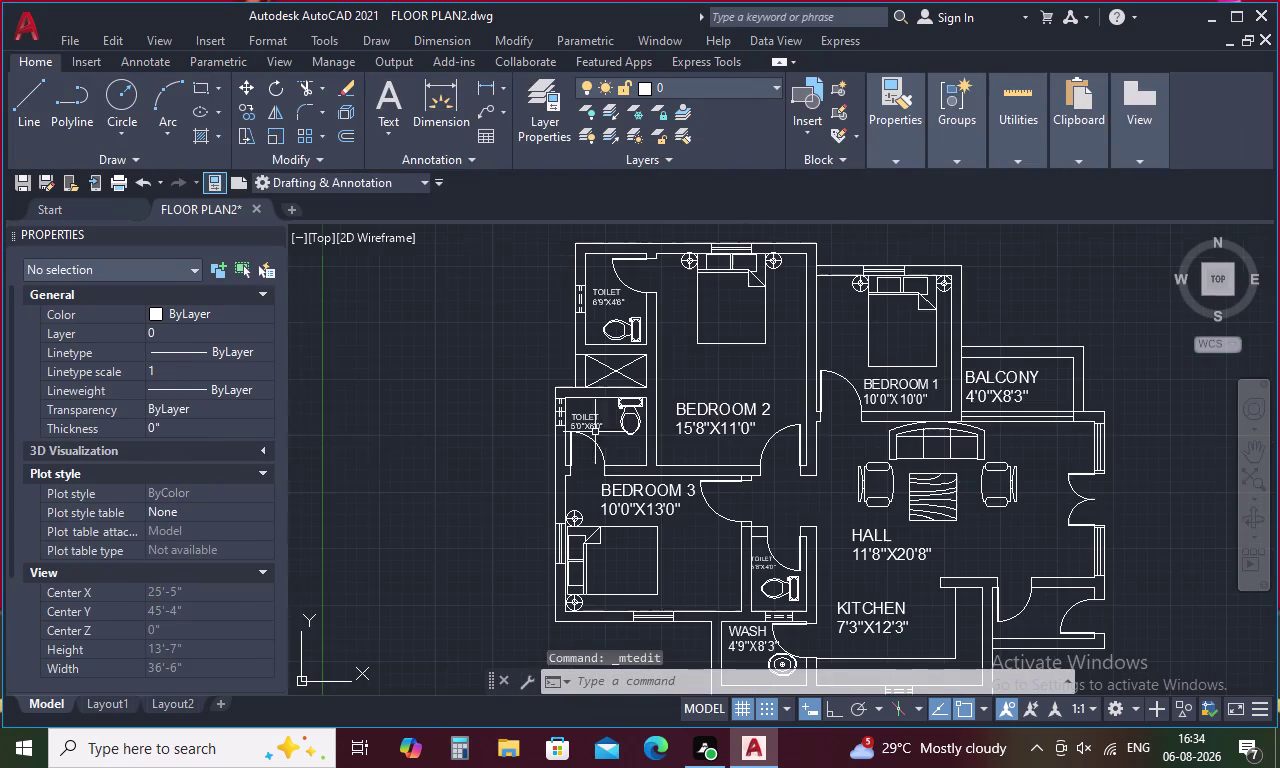
Draw a multiline text box in the empty space below the floor plan.
middle_drag(731, 432, 720, 319)
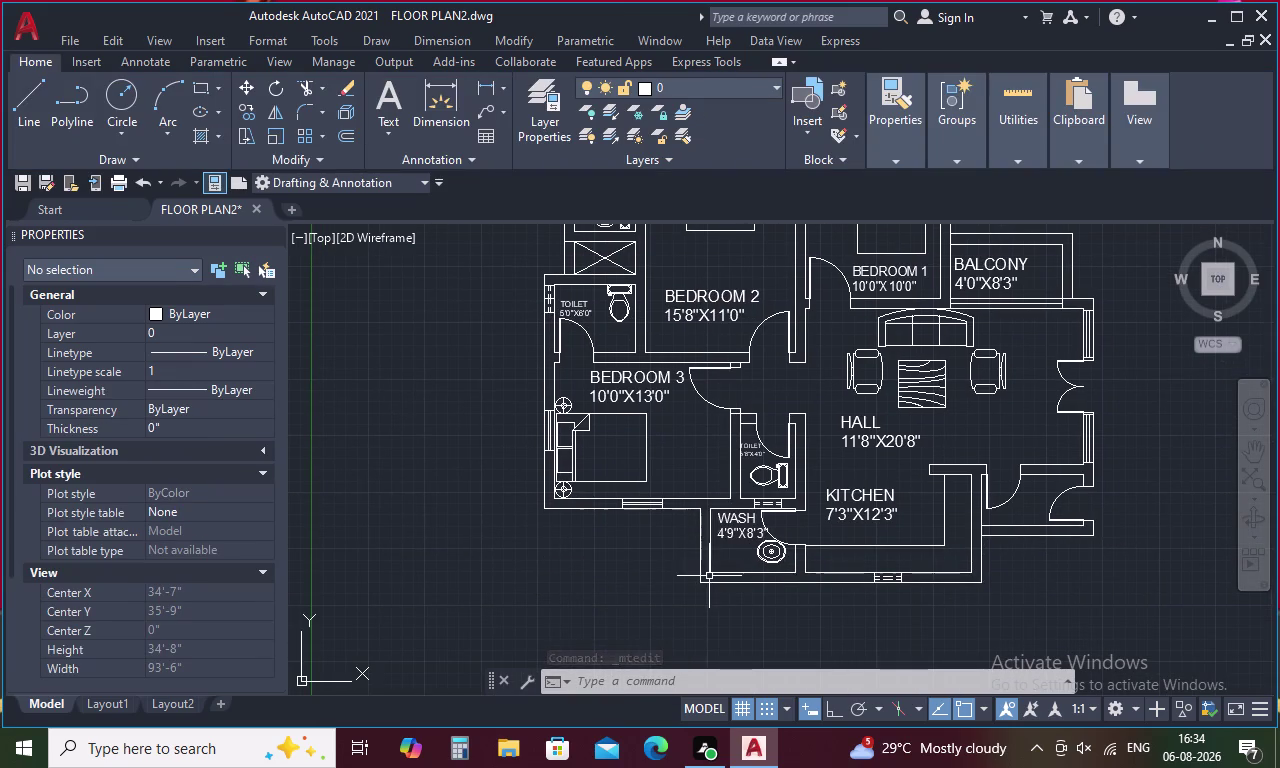
middle_drag(679, 587, 687, 501)
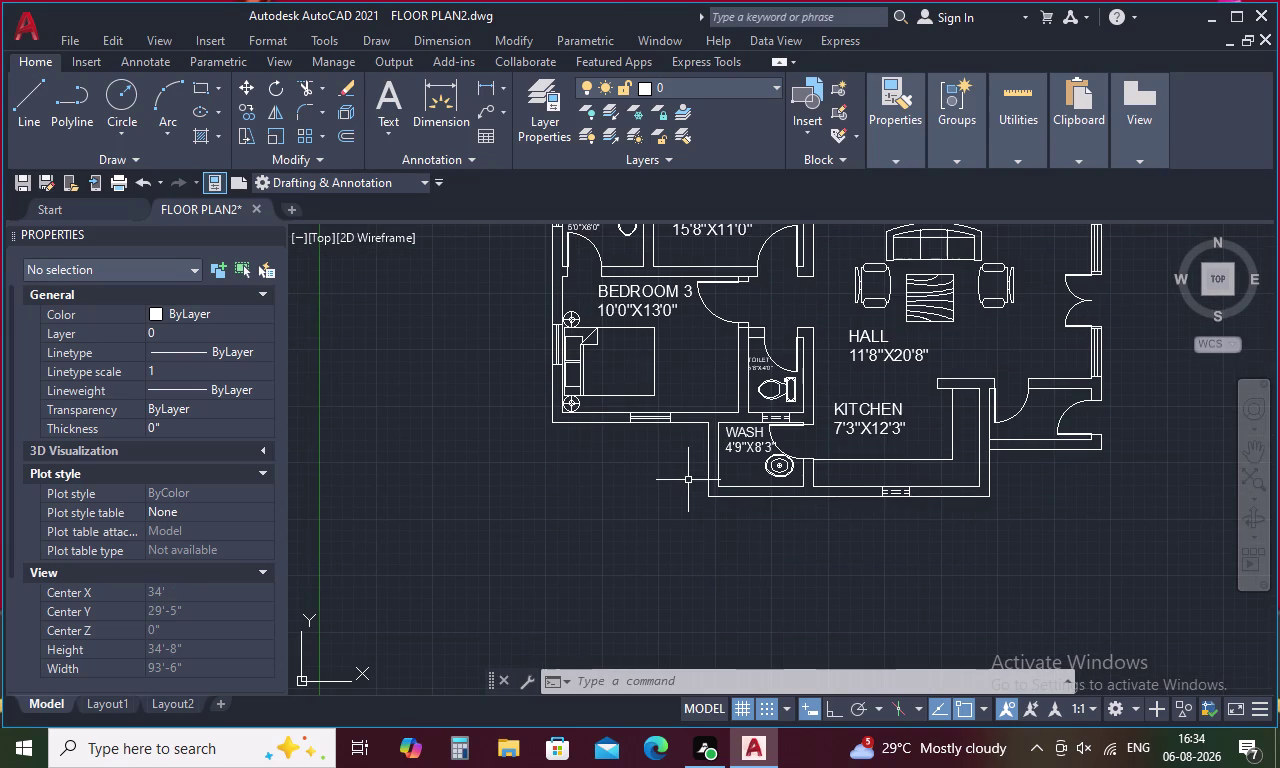
text(T)
key(space)
drag(676, 541, 895, 596)
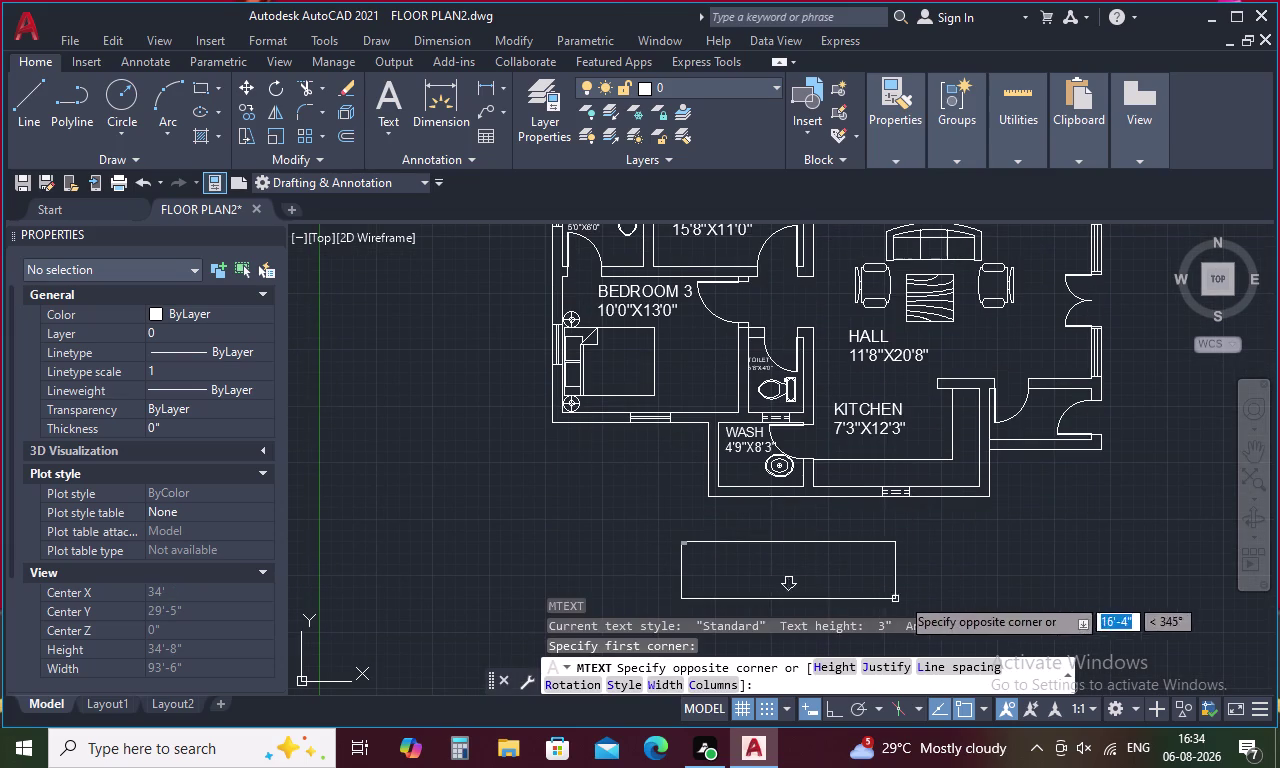
drag(895, 596, 995, 608)
click(998, 608)
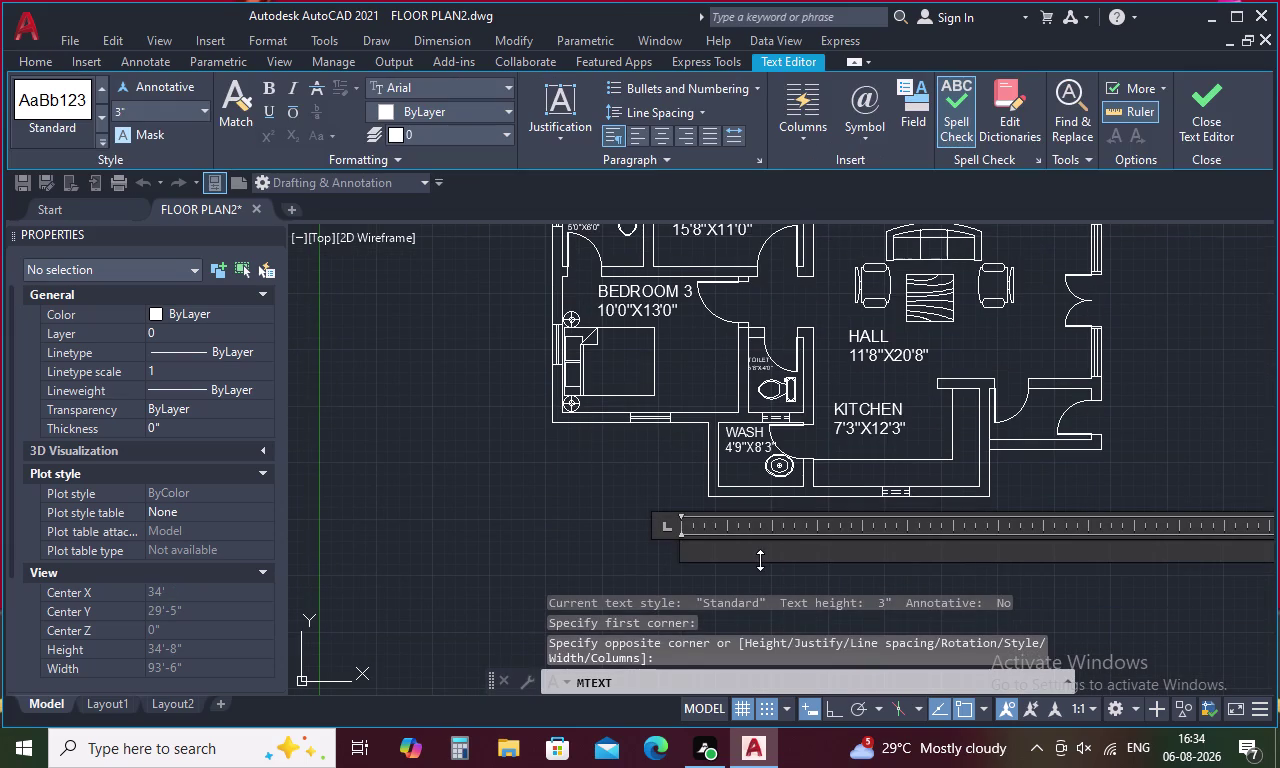
Set the title text height to 1.5'.
key(1)
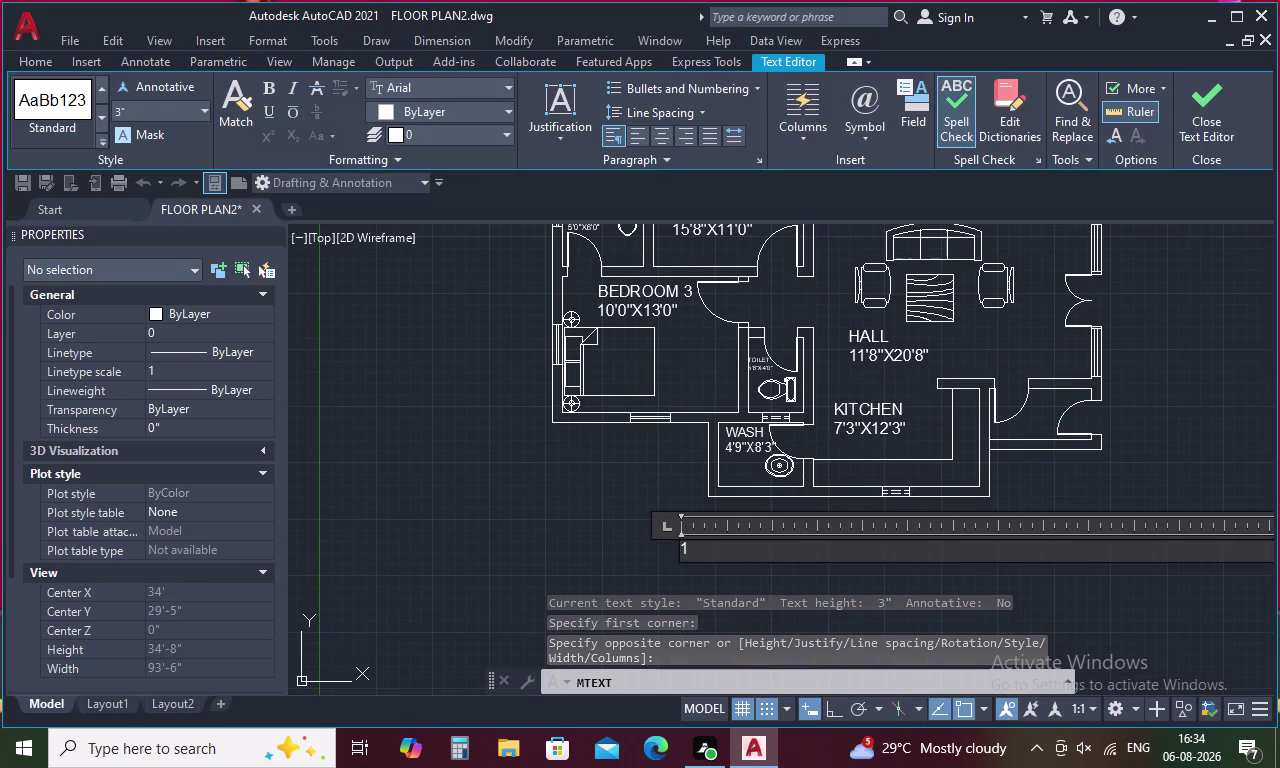
key(period)
text(5')
key(Return)
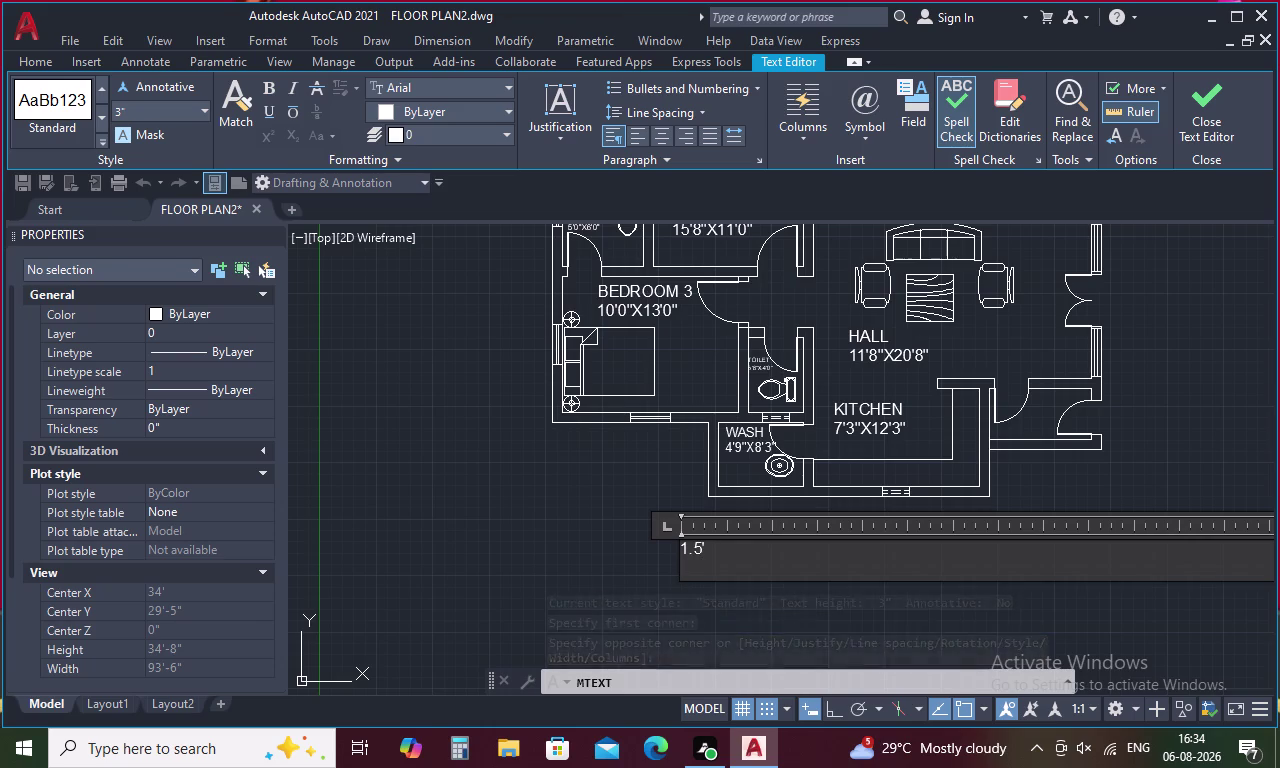
key(BackSpace)
key(BackSpace)
key(BackSpace)
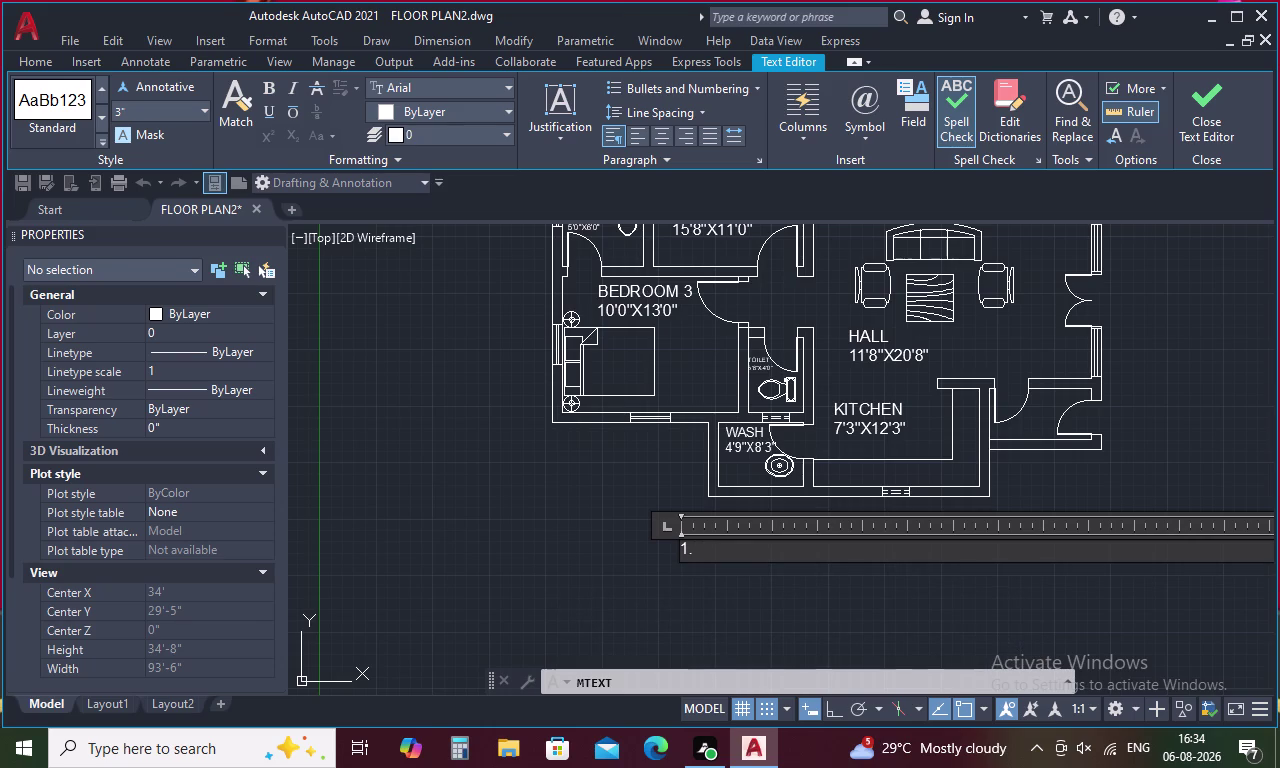
key(BackSpace)
key(BackSpace)
click(159, 115)
key(BackSpace)
text(1.5)
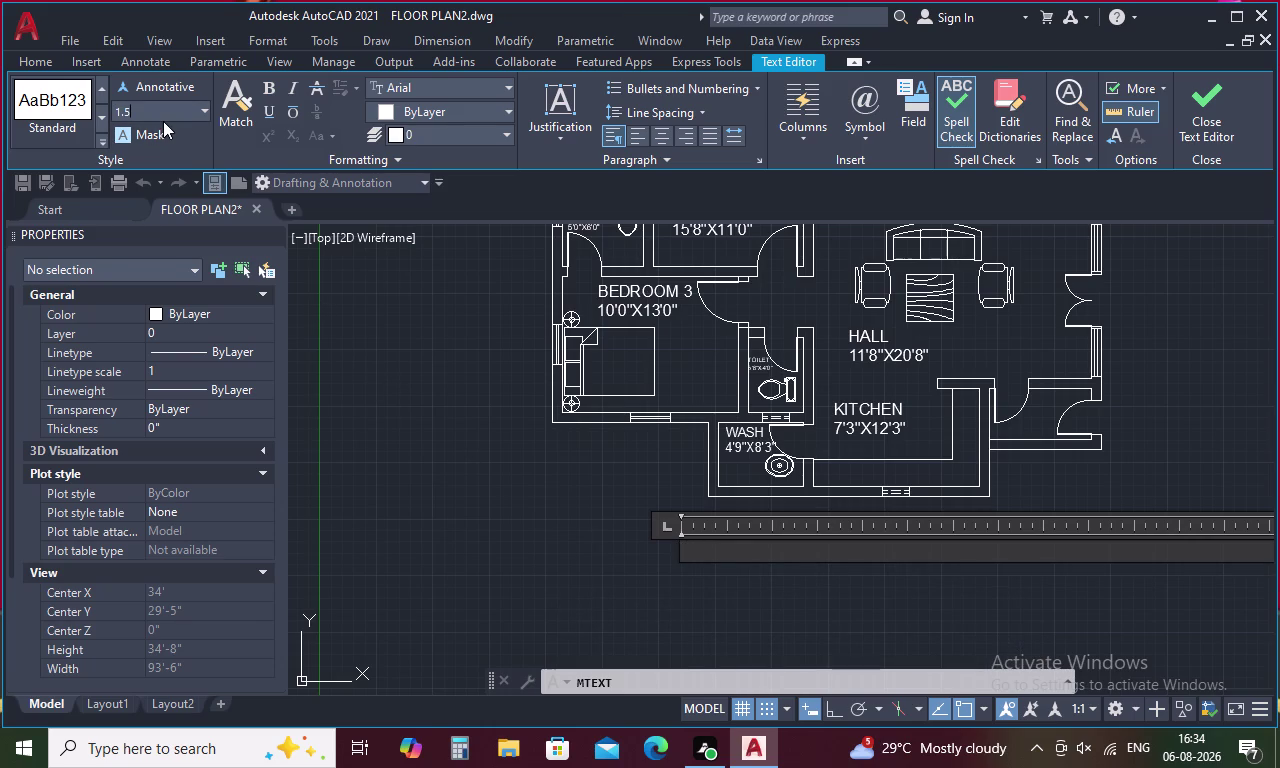
key(apostrophe)
key(Return)
Type the PLAN title, close the editor and select the title.
text(P)
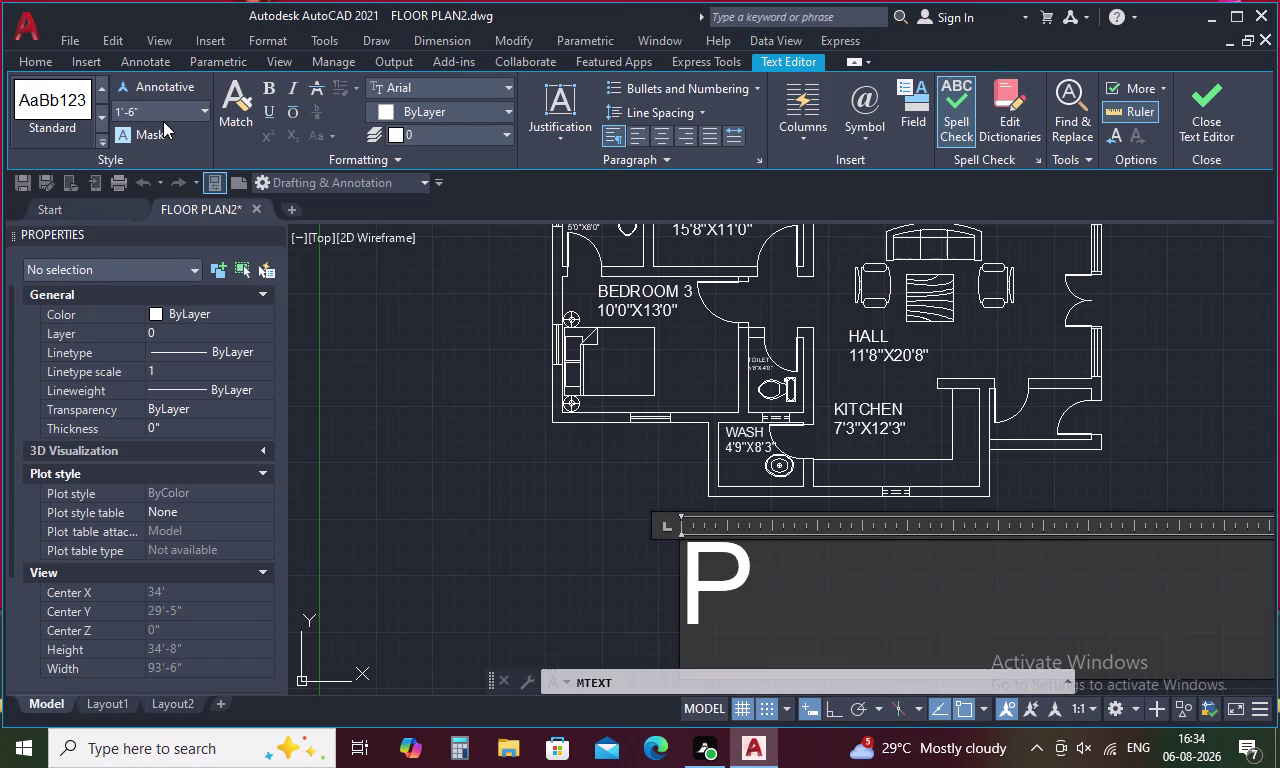
text(LAN)
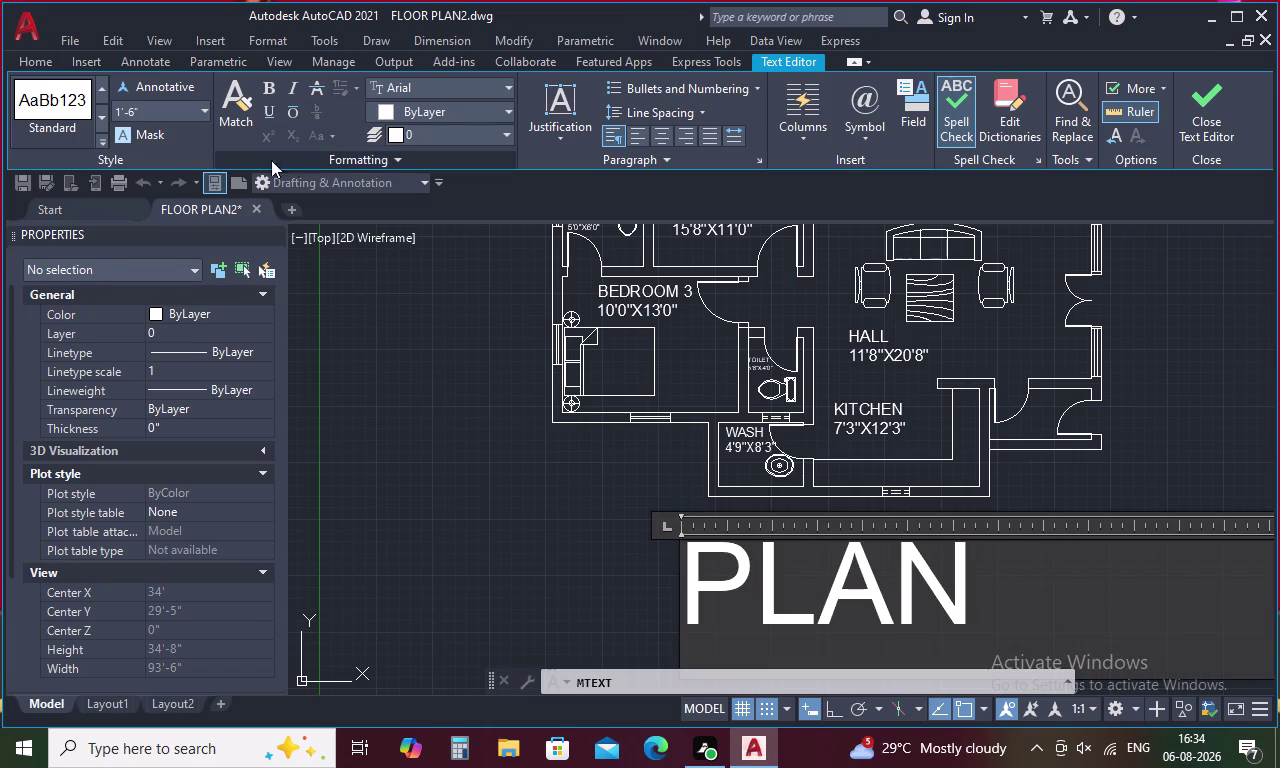
click(376, 357)
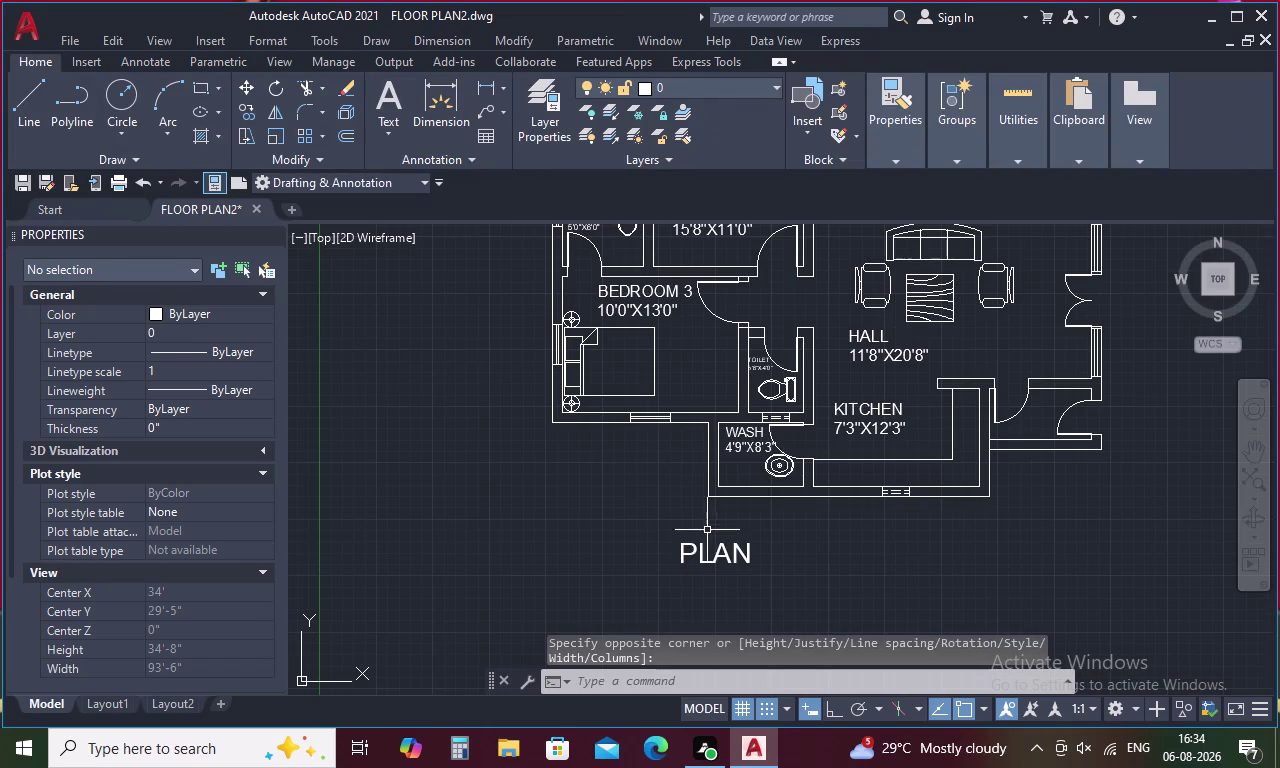
click(712, 553)
click(722, 552)
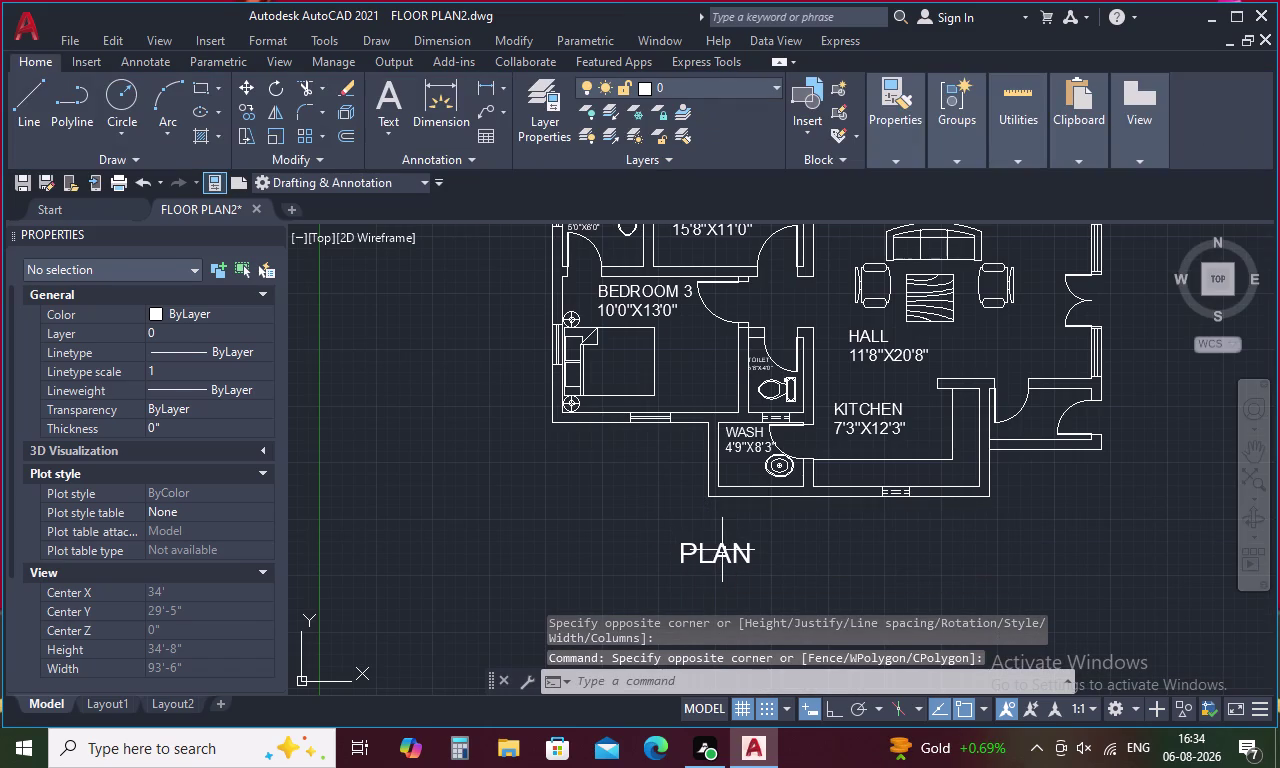
Make the PLAN title text bold.
click(722, 550)
right_click(722, 547)
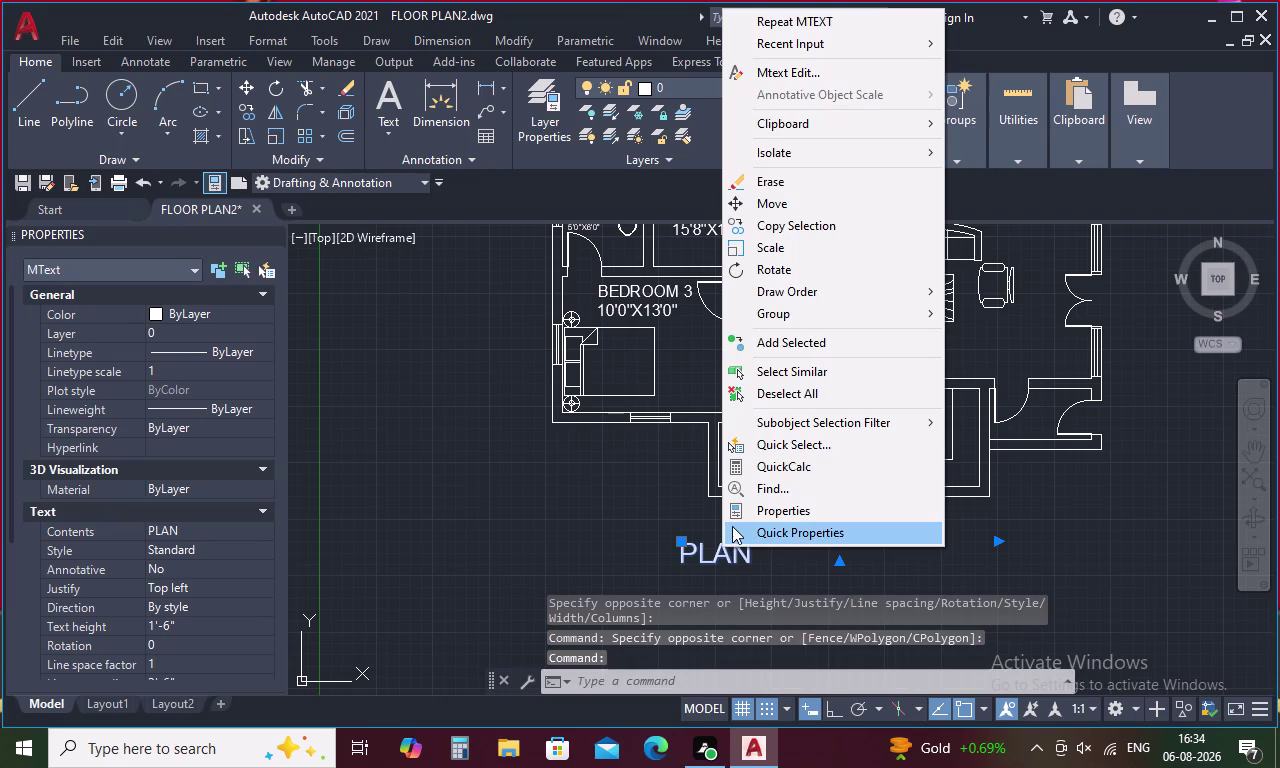
key(Escape)
double_click(726, 550)
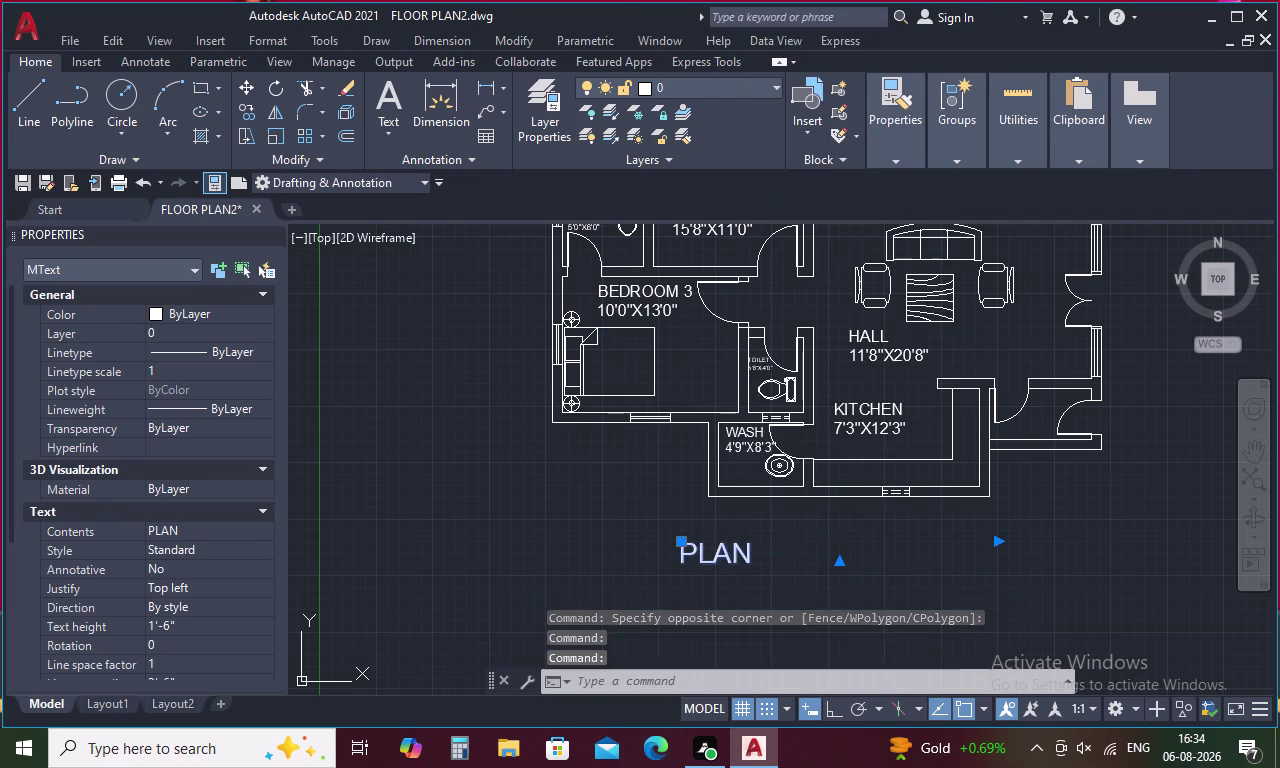
drag(756, 555, 614, 566)
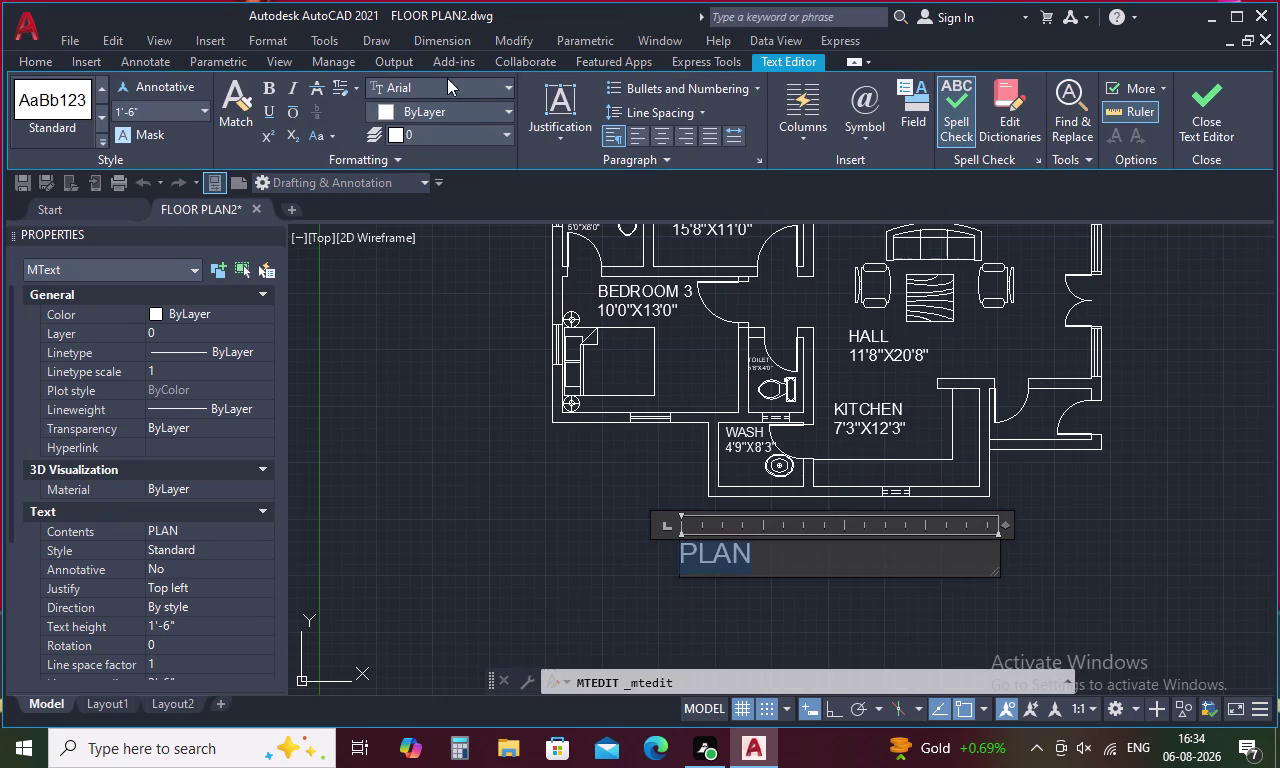
click(511, 108)
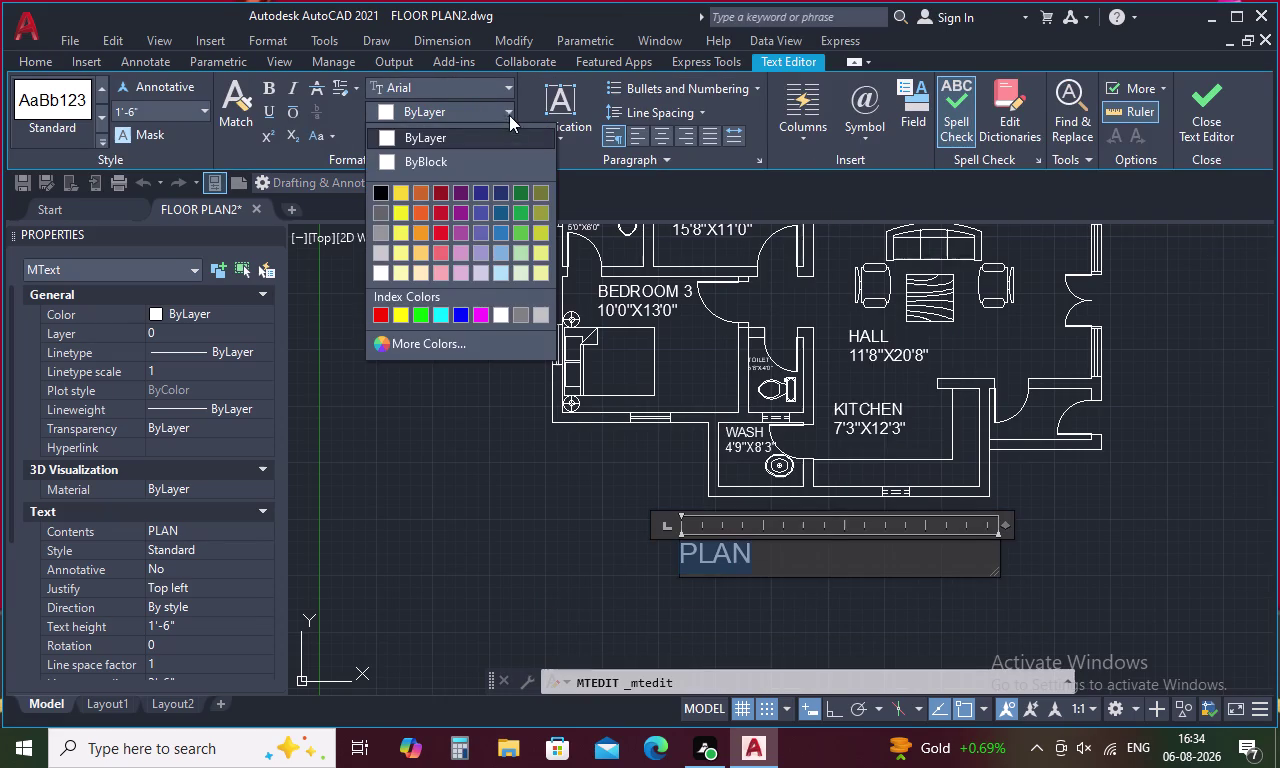
click(273, 84)
click(269, 81)
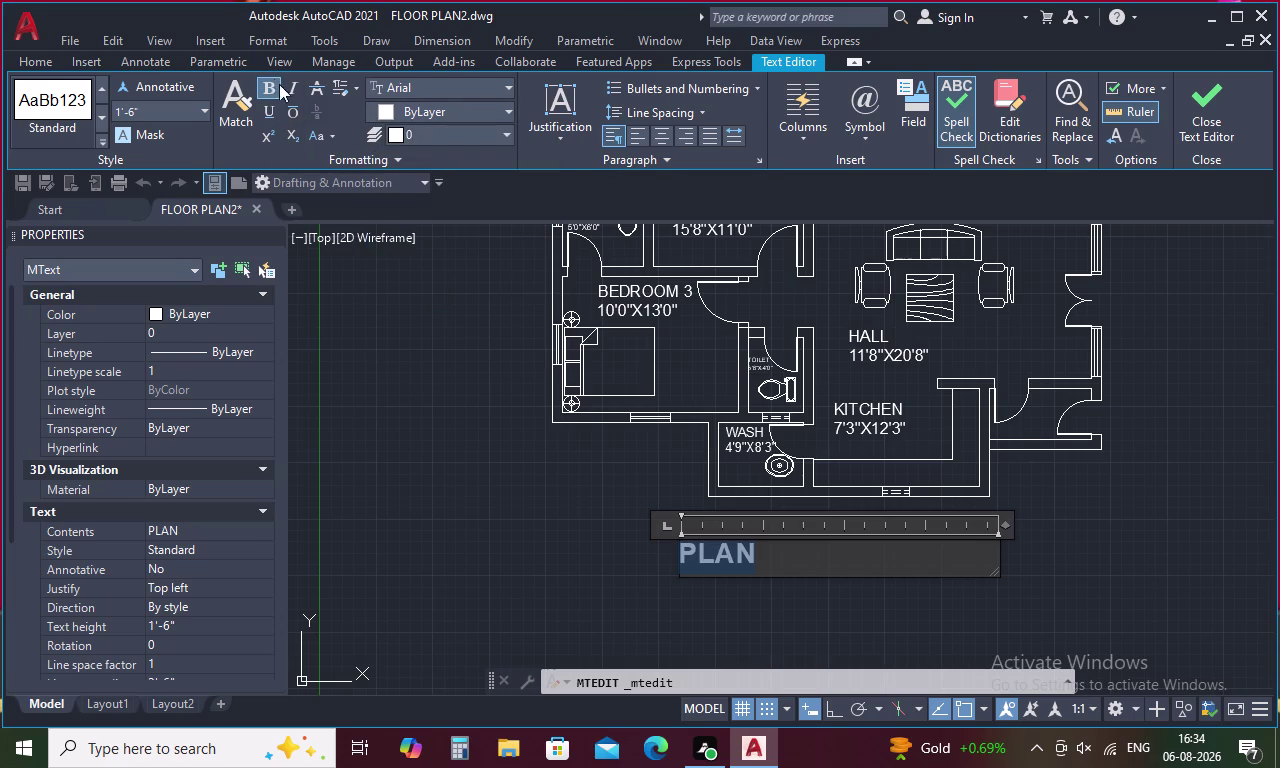
click(549, 512)
click(705, 558)
Move the PLAN title to sit centred below the floor plan.
right_click(705, 557)
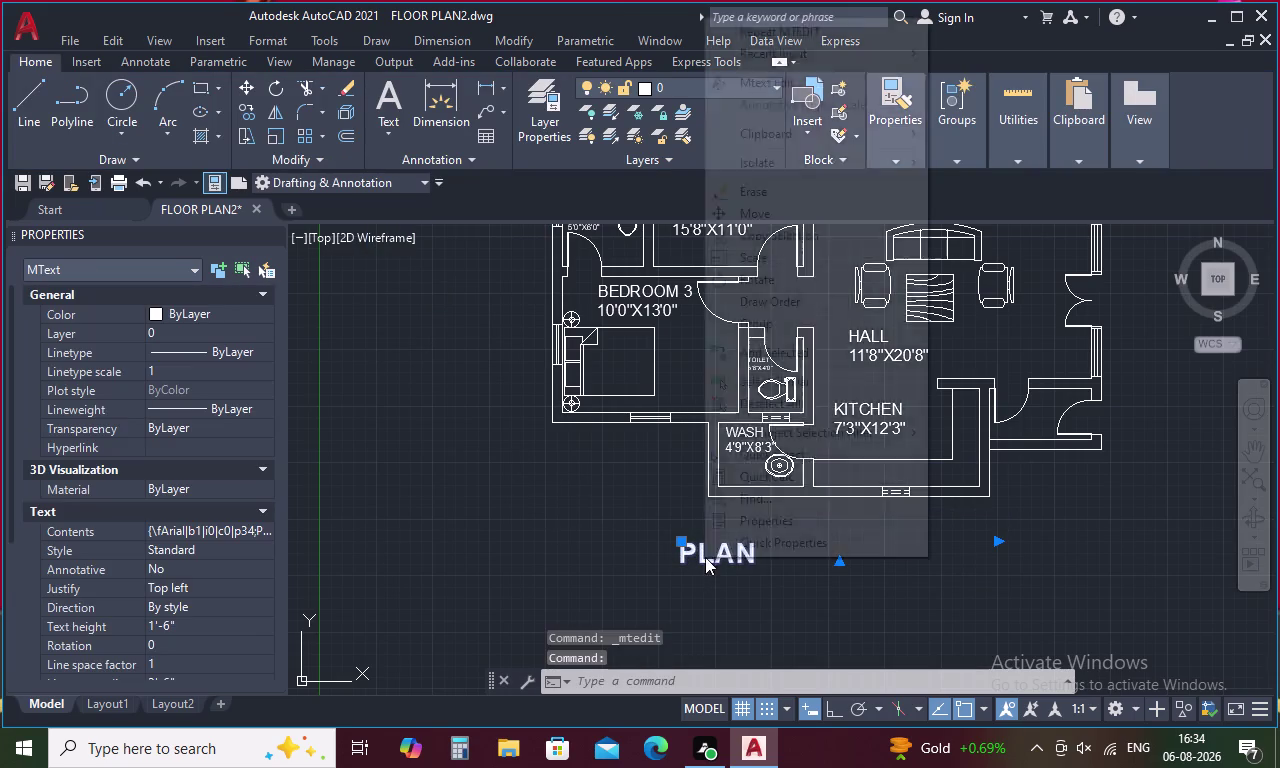
click(774, 210)
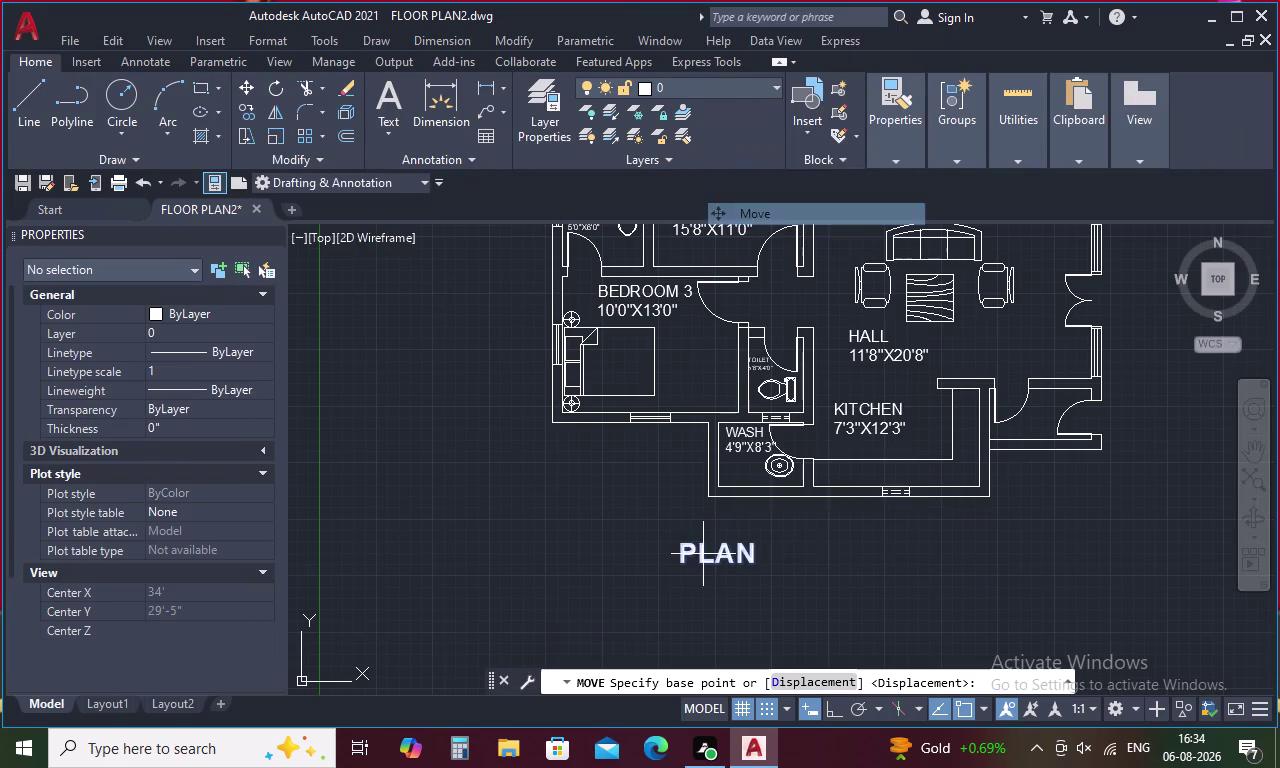
click(733, 548)
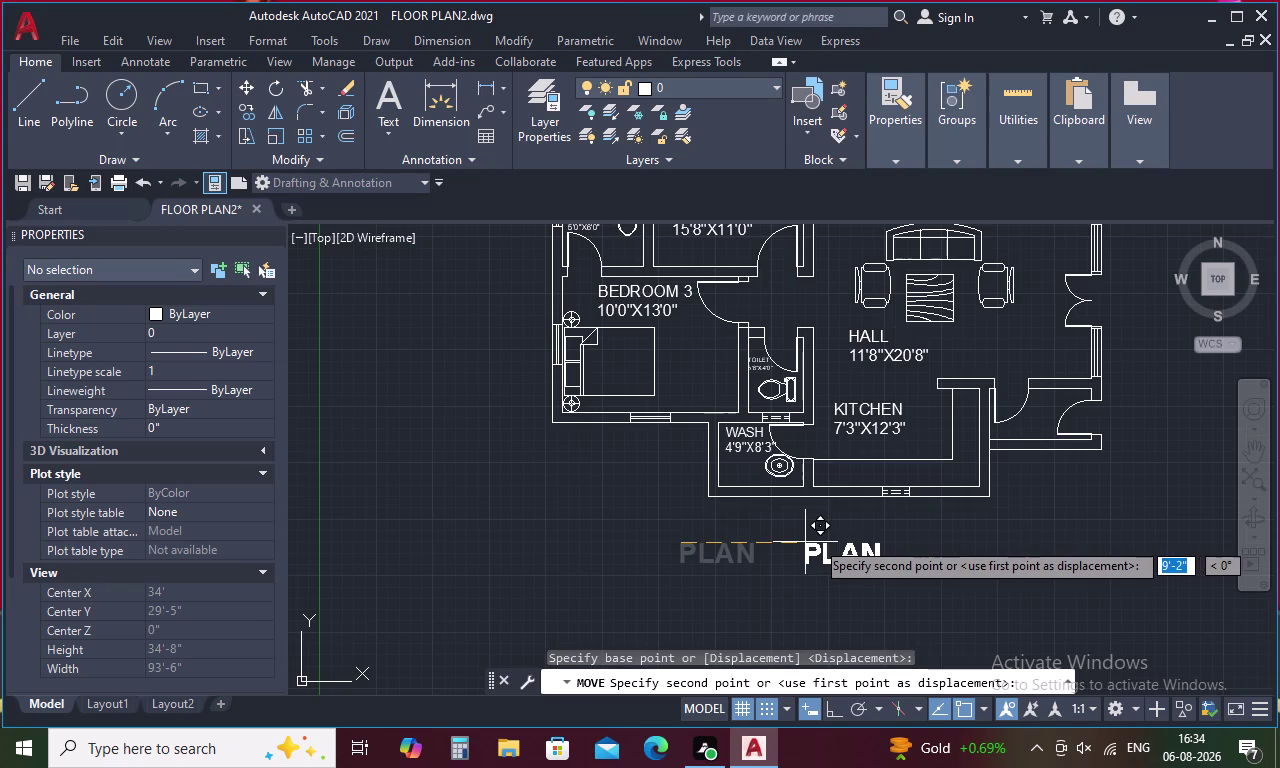
click(815, 540)
scroll(down, 3)
scroll(up, 3)
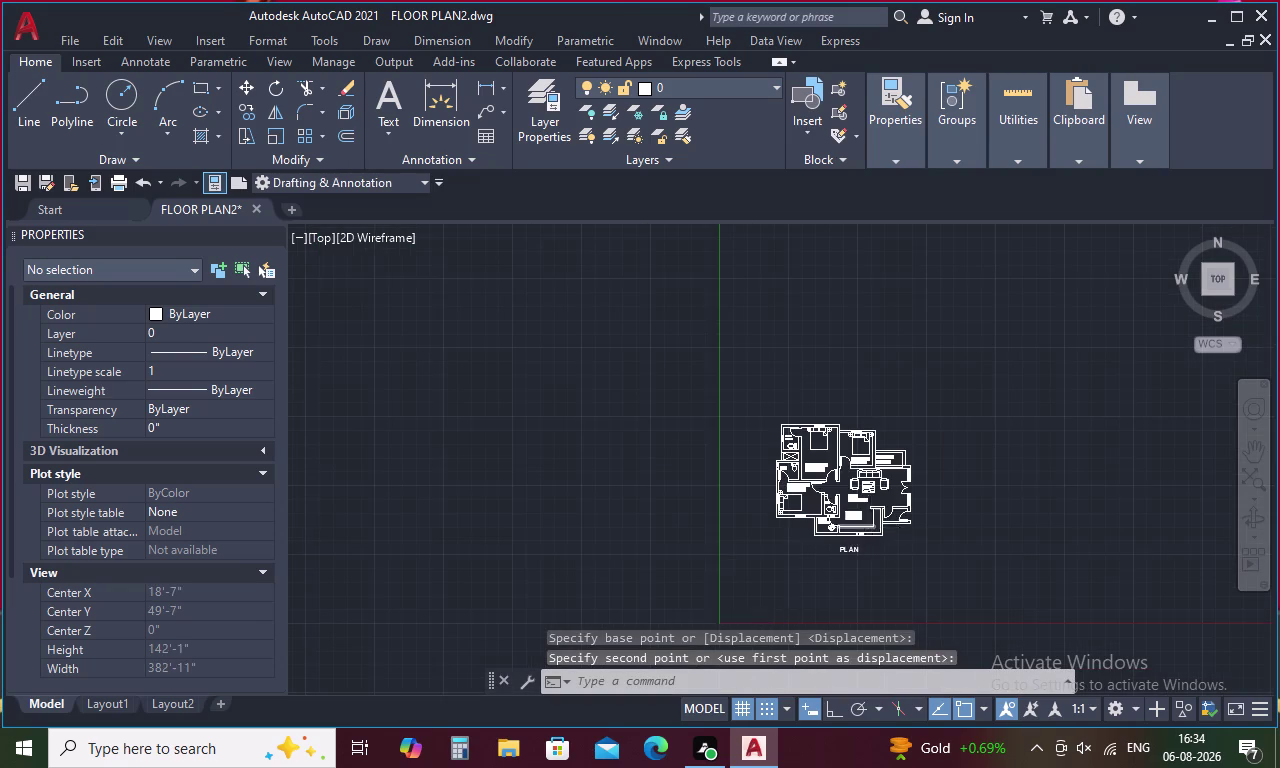
scroll(up, 3)
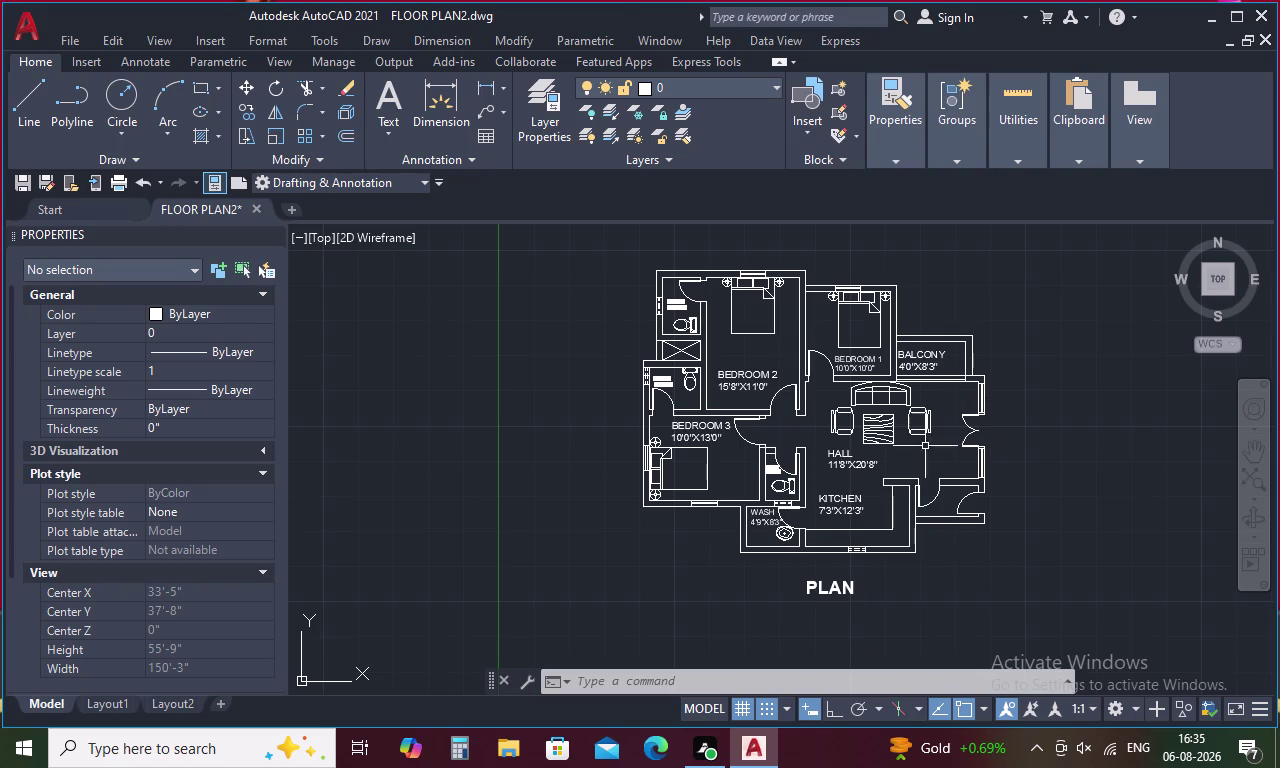
click(763, 519)
right_click(763, 519)
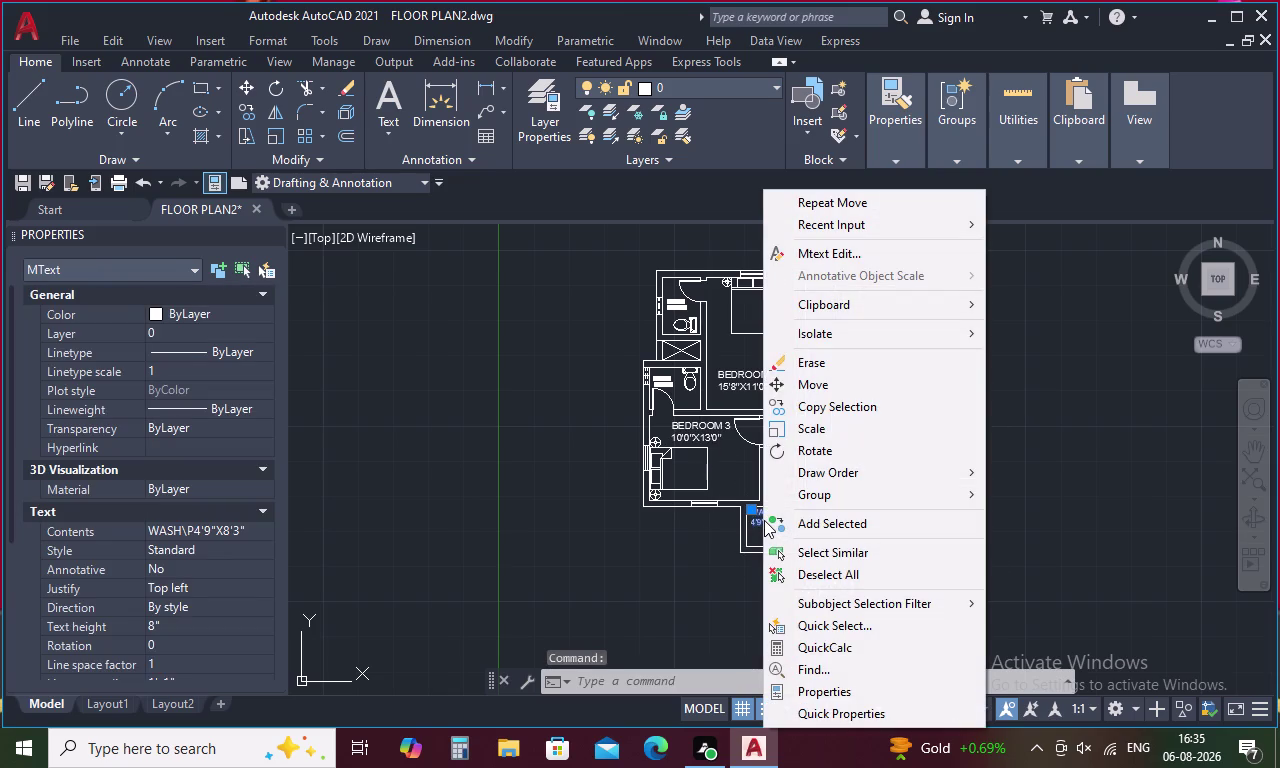
key(Escape)
key(ctrl+c)
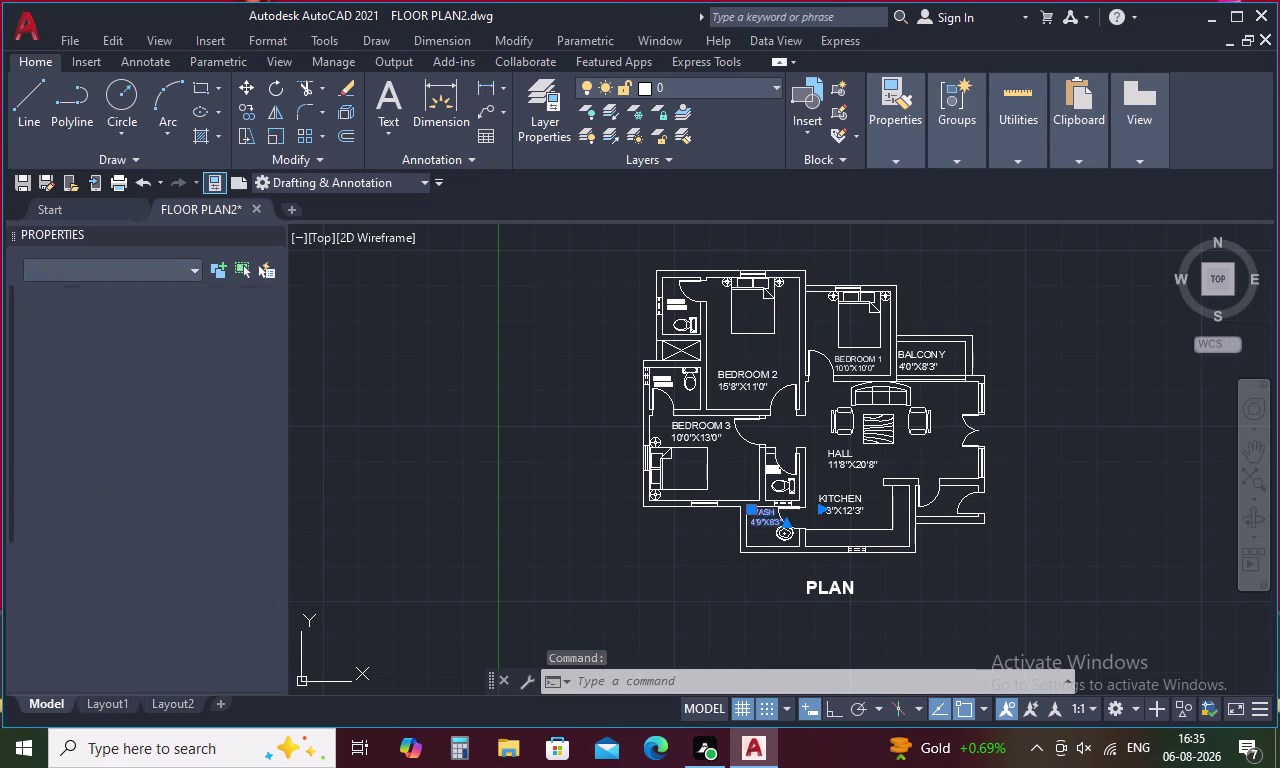
key(ctrl+v)
scroll(up, 3)
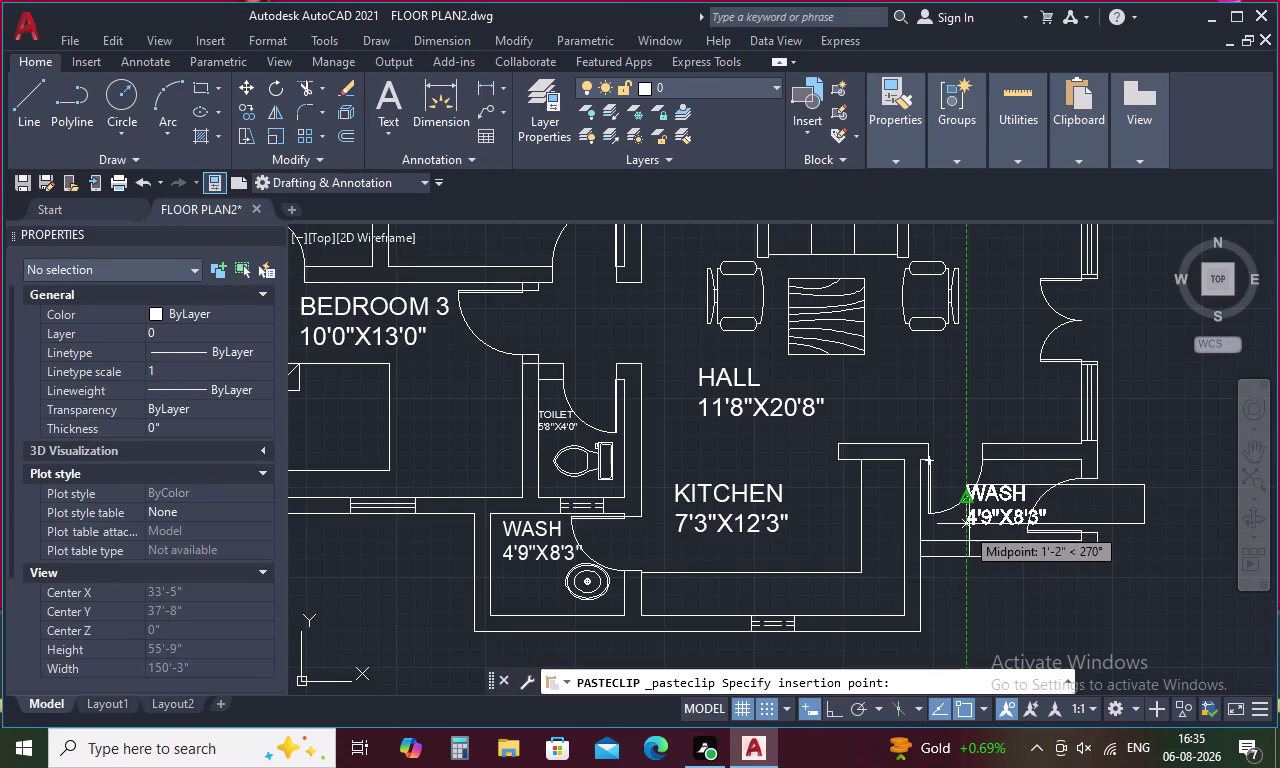
scroll(up, 3)
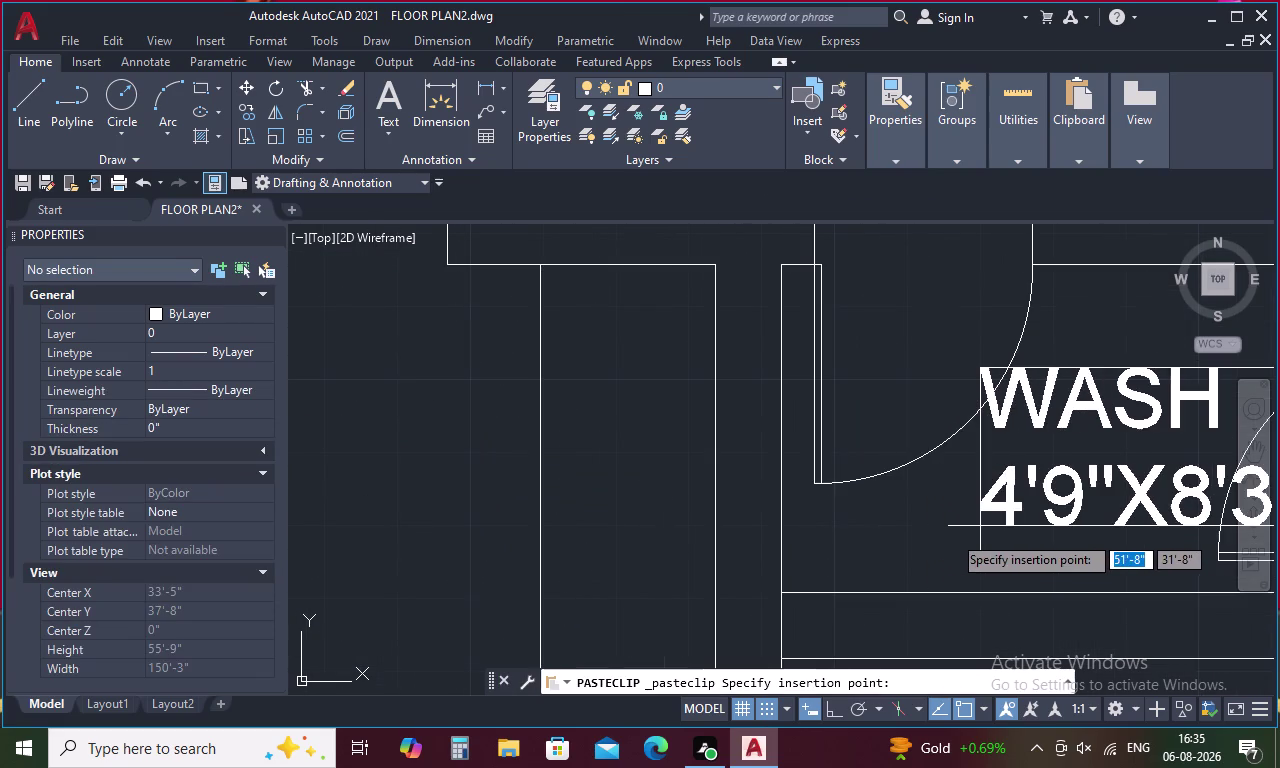